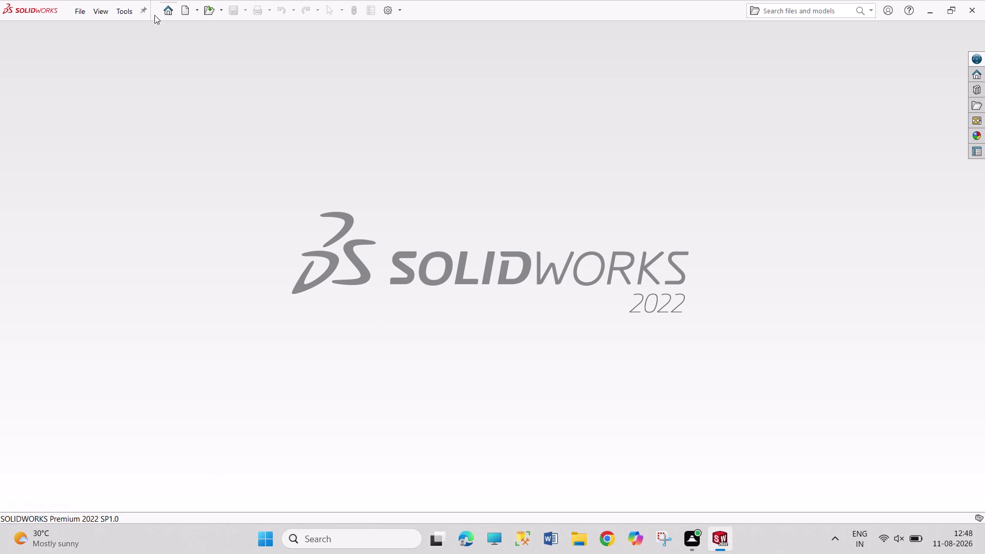
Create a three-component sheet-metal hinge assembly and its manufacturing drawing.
Create a new Part document and open a sketch on the Top Plane.
click(184, 13)
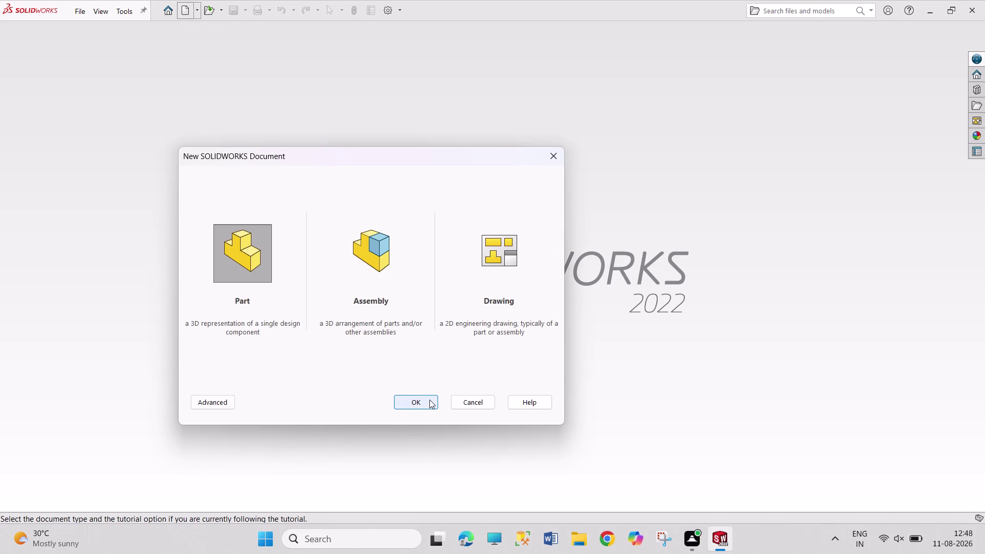
click(429, 400)
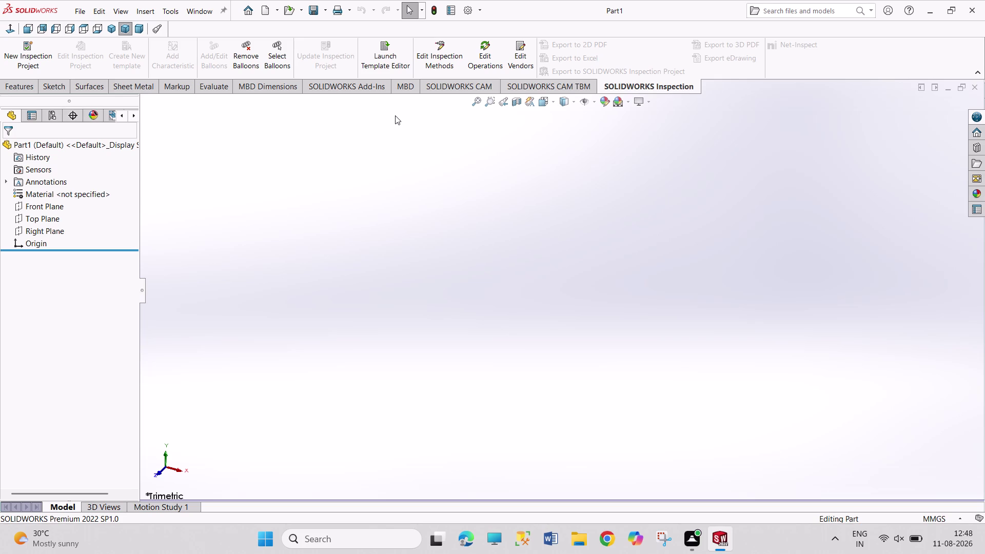
drag(395, 116, 535, 199)
drag(378, 160, 619, 292)
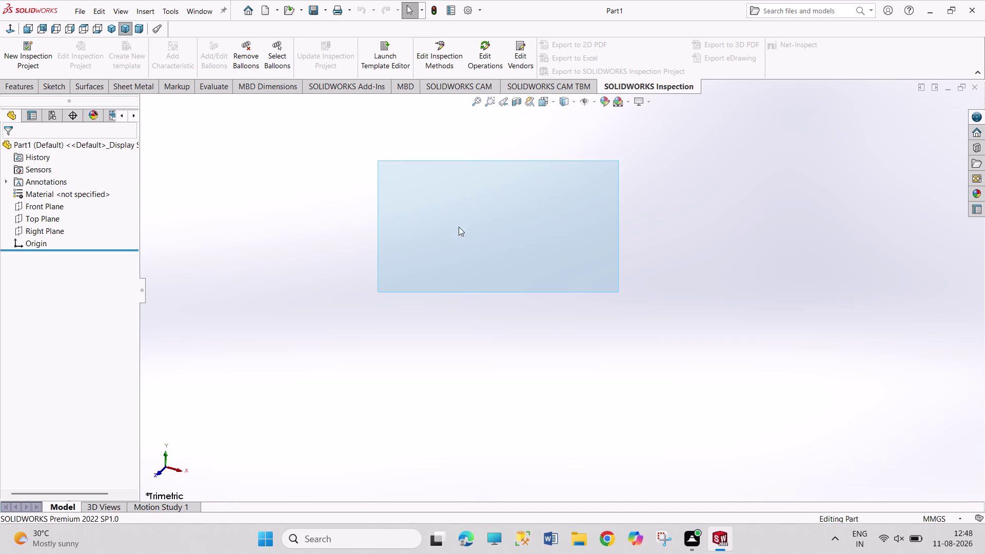
drag(354, 200, 648, 321)
drag(341, 233, 762, 389)
drag(354, 266, 773, 425)
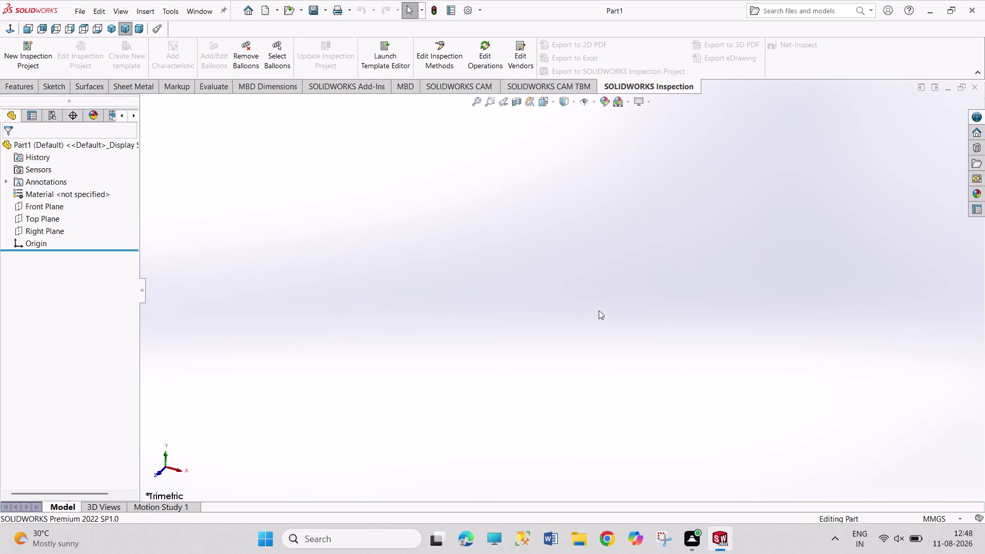
click(53, 217)
click(59, 205)
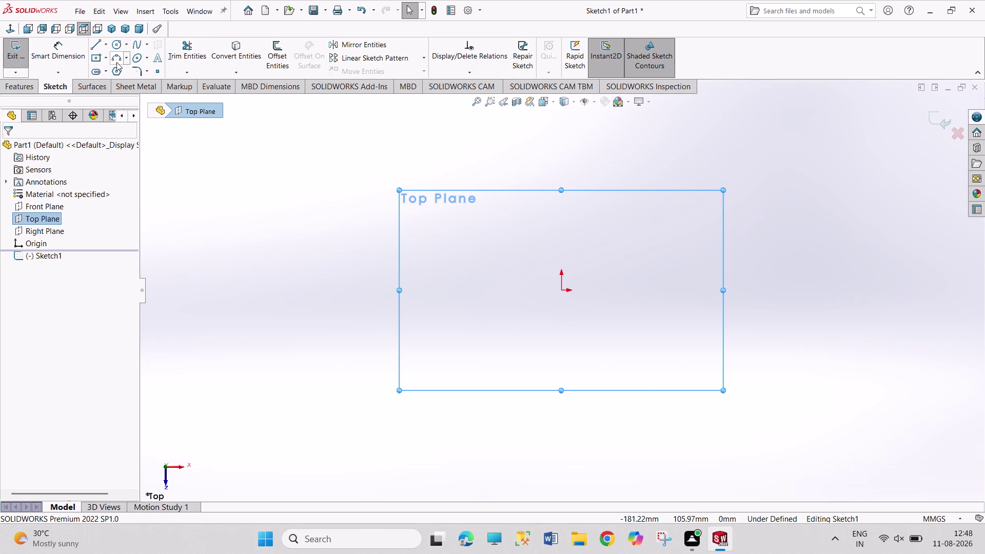
Draw a center rectangle from the origin and dimension its bottom edge to 125.
click(98, 60)
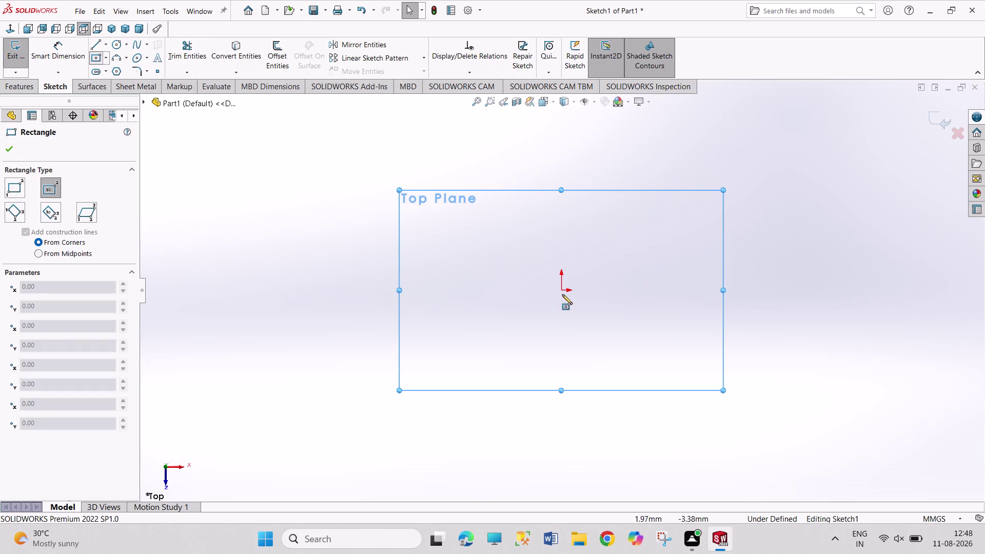
click(560, 290)
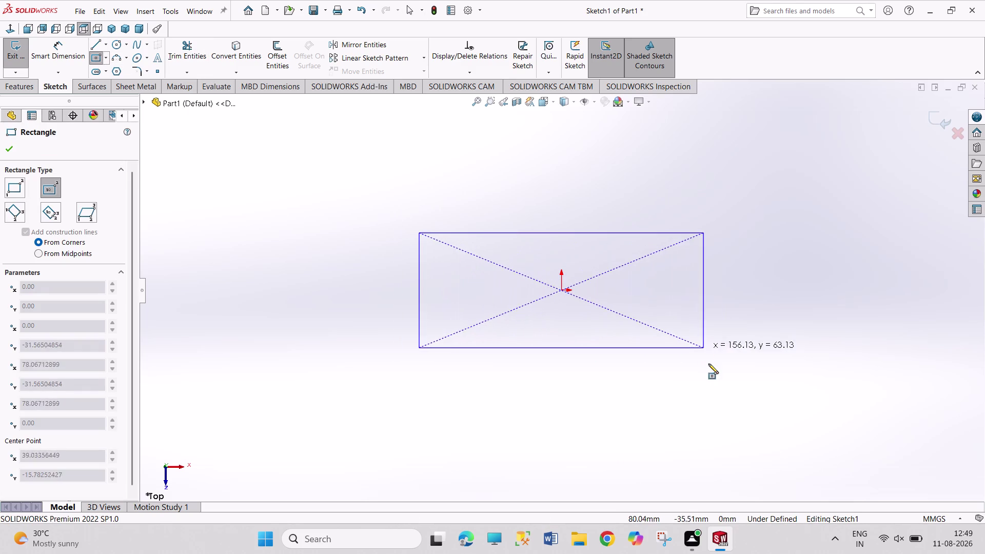
click(711, 389)
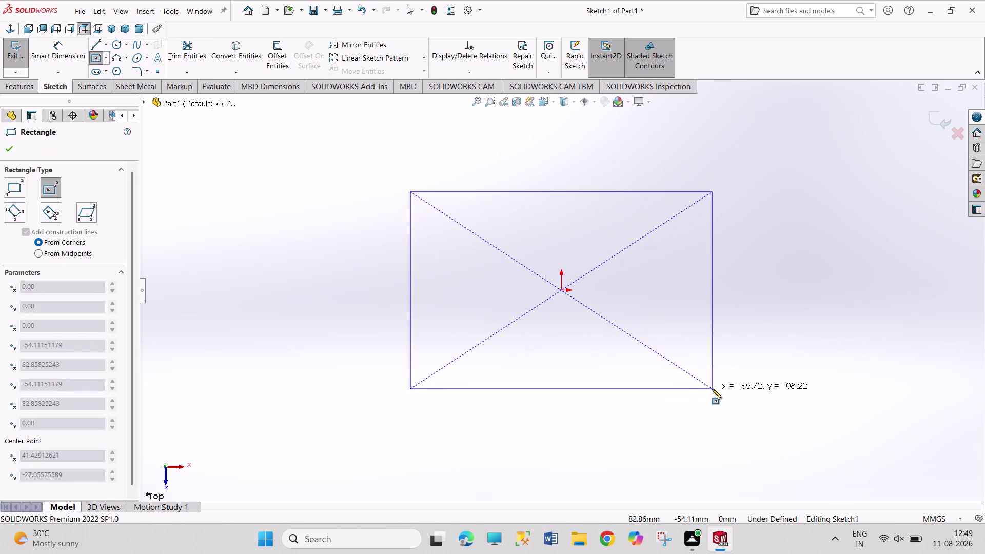
right_drag(816, 303, 770, 188)
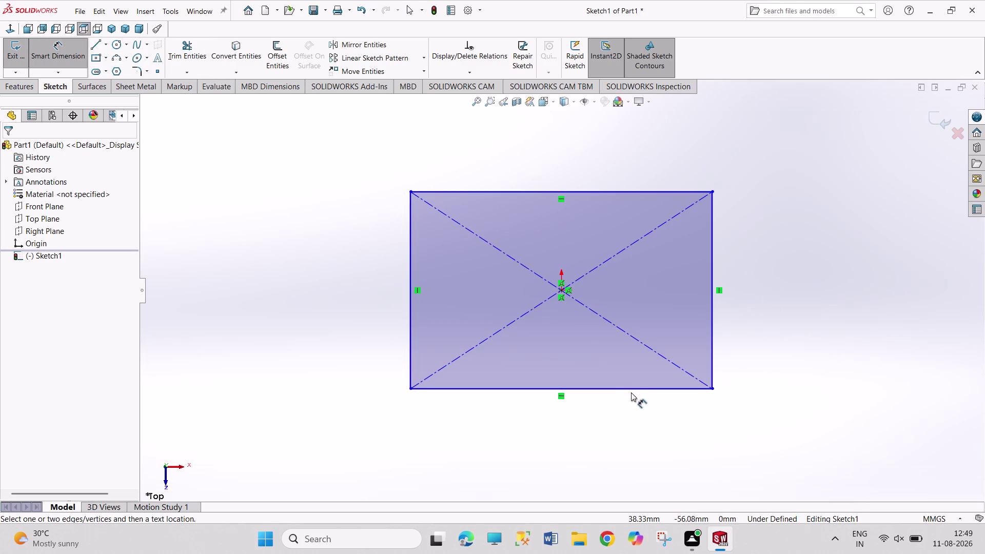
click(631, 388)
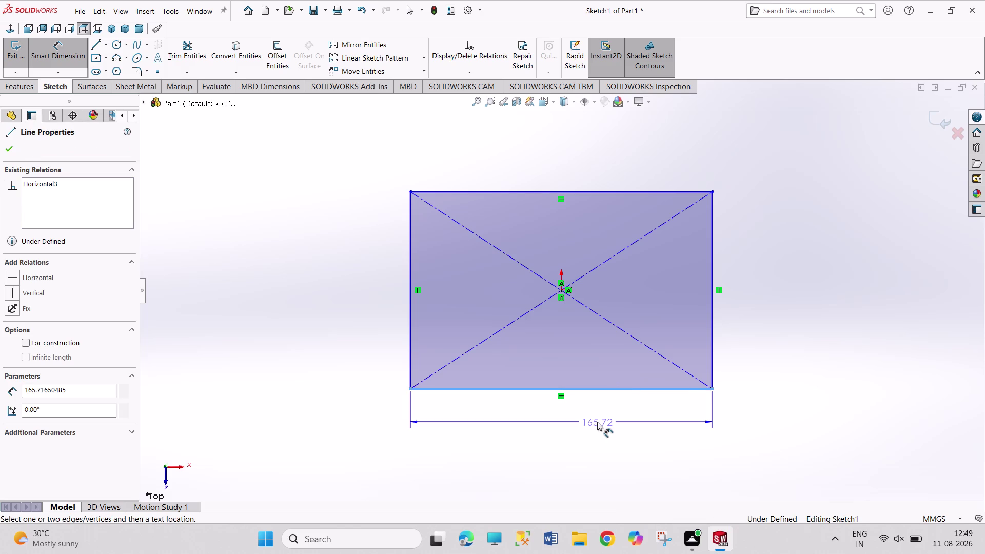
click(597, 422)
text(12)
key(5)
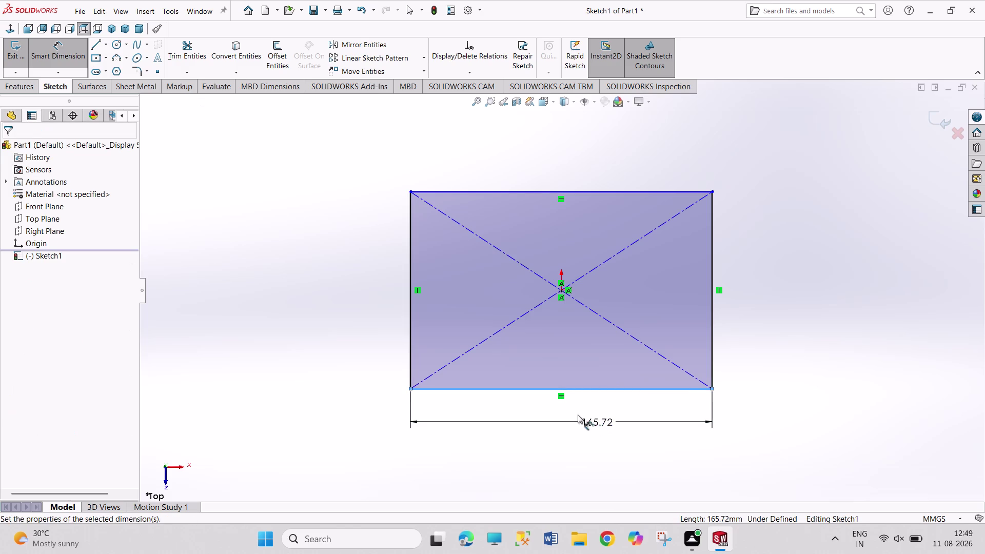
key(Return)
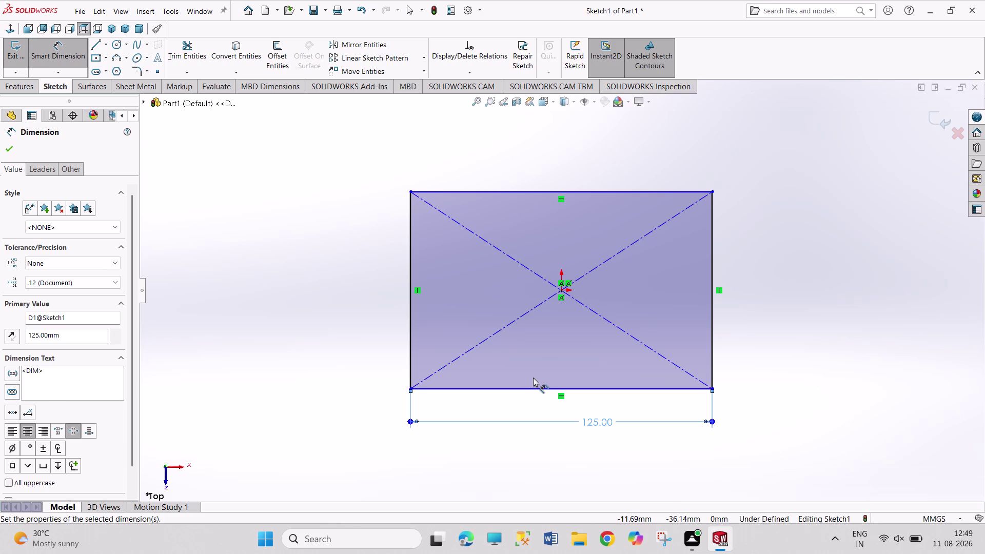
Dimension the rectangle's right edge, correcting the height from 62 to 52.
click(715, 327)
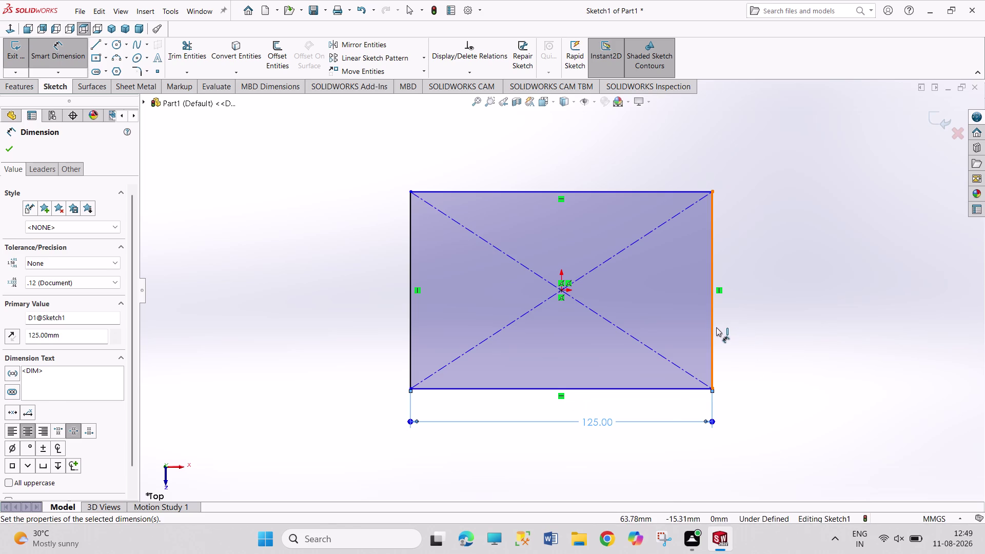
click(786, 324)
text(62)
key(Return)
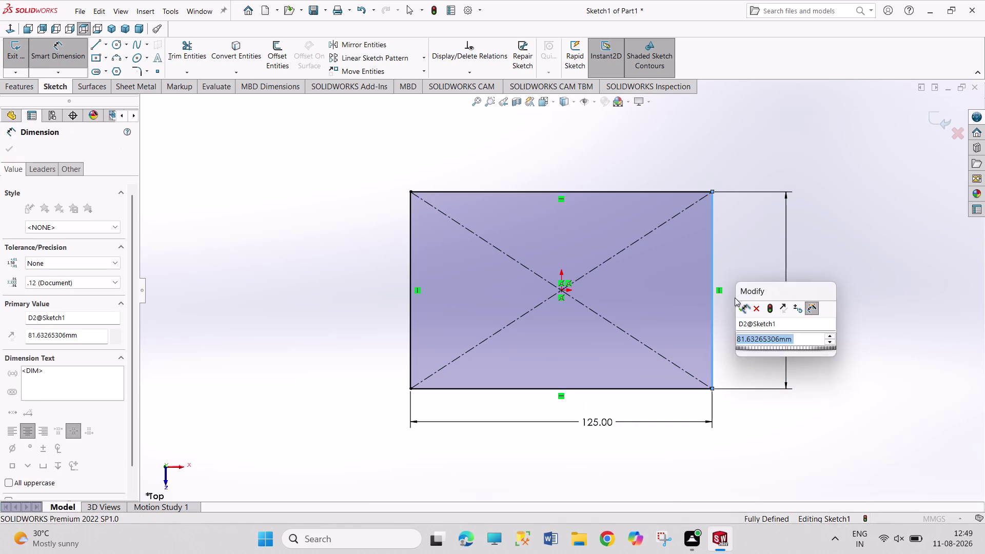
right_click(898, 250)
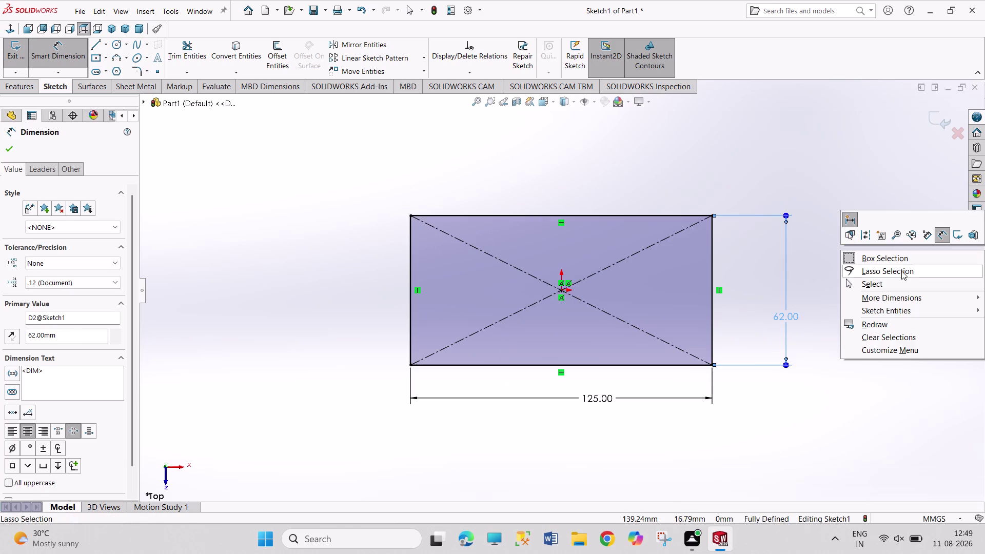
click(899, 284)
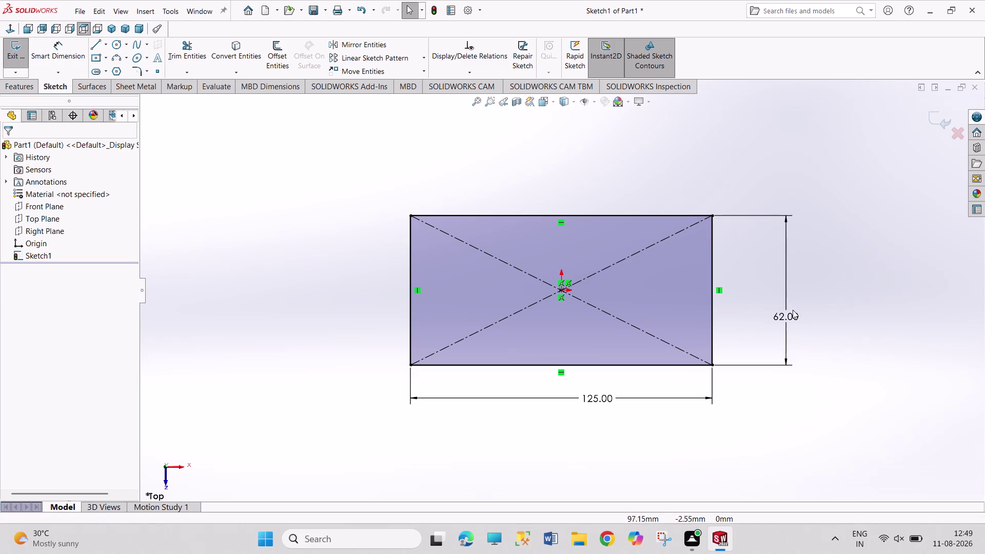
double_click(795, 316)
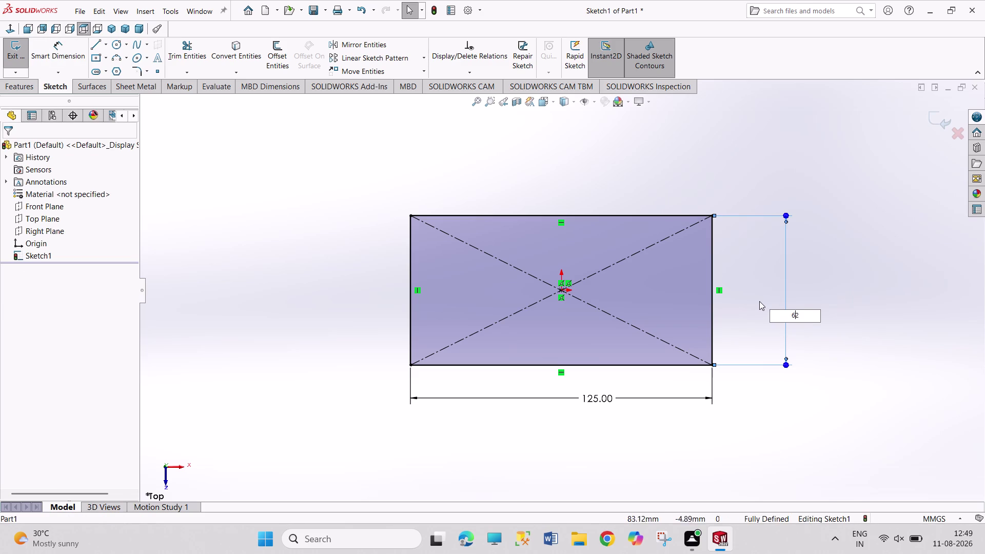
key(BackSpace)
key(5)
key(Return)
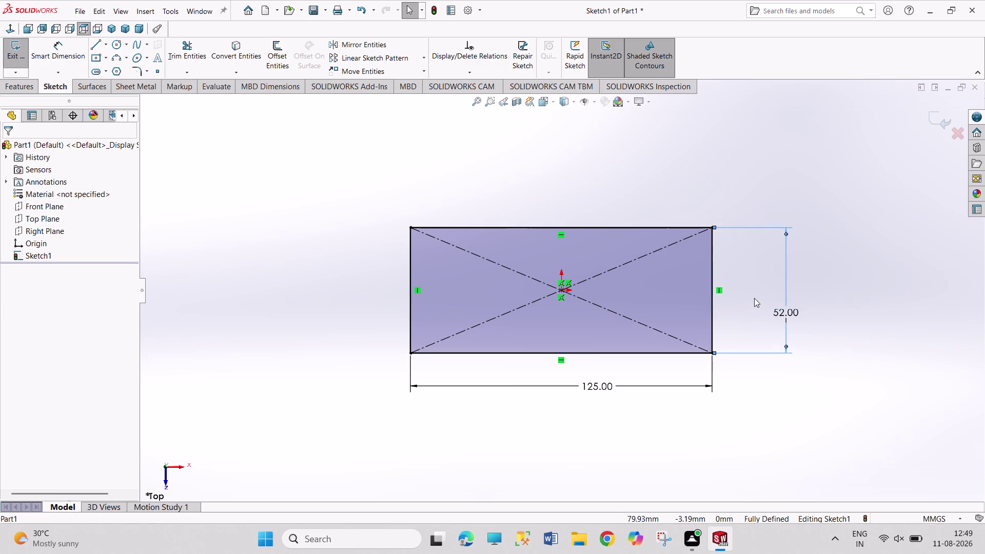
Exit the fully defined rectangle sketch.
right_click(852, 260)
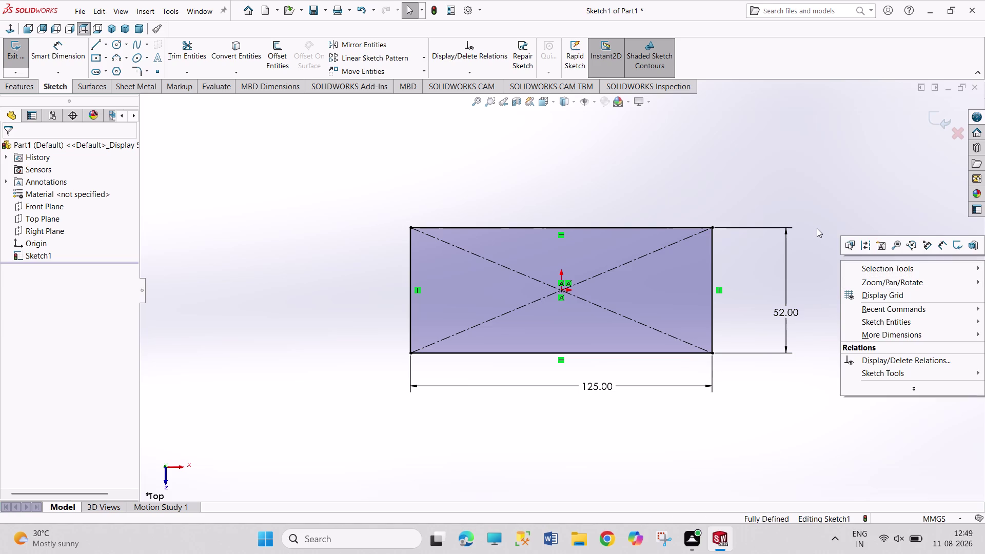
click(817, 228)
drag(816, 229, 868, 319)
drag(845, 247, 915, 322)
drag(866, 256, 931, 314)
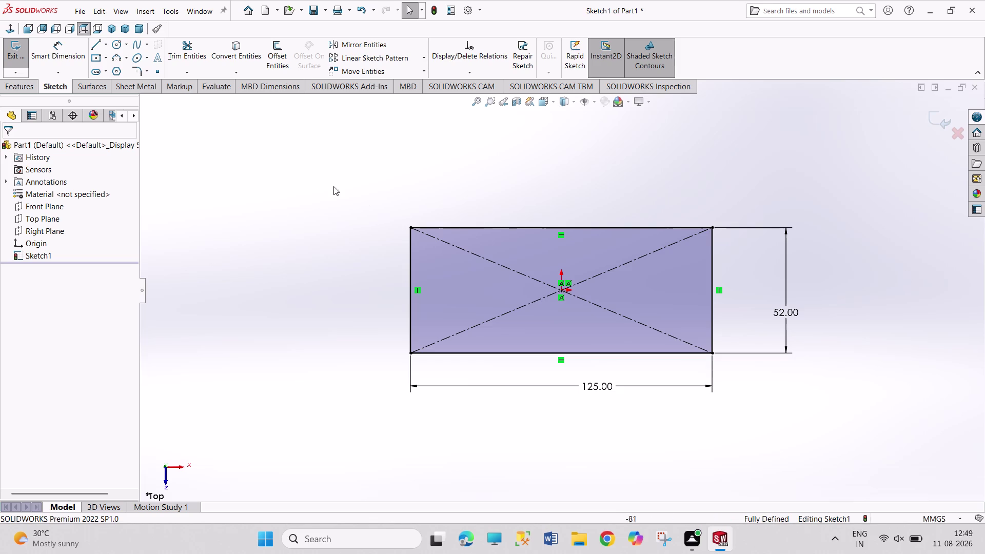
click(16, 51)
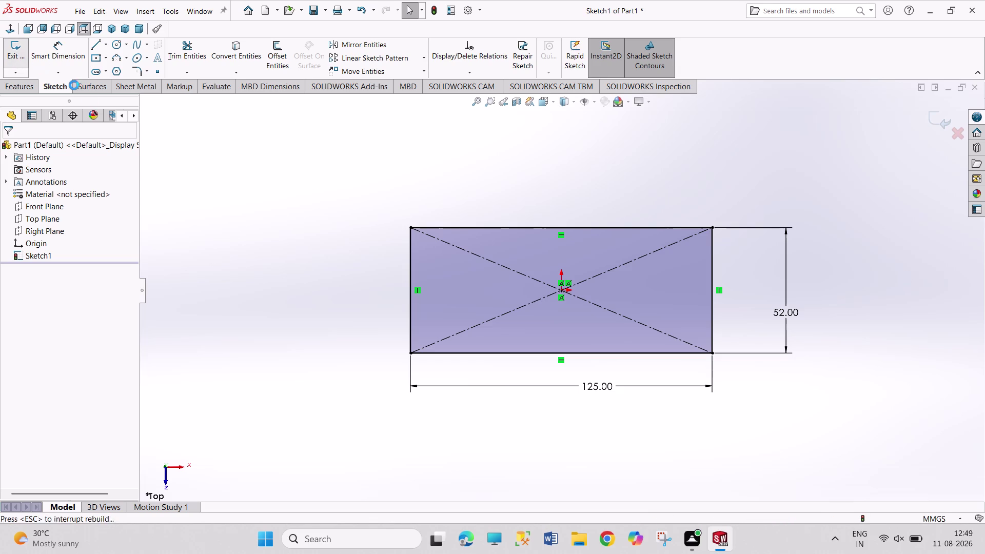
Cancel a surface extrude and make the rectangle a sheet-metal Base Flange instead.
click(100, 89)
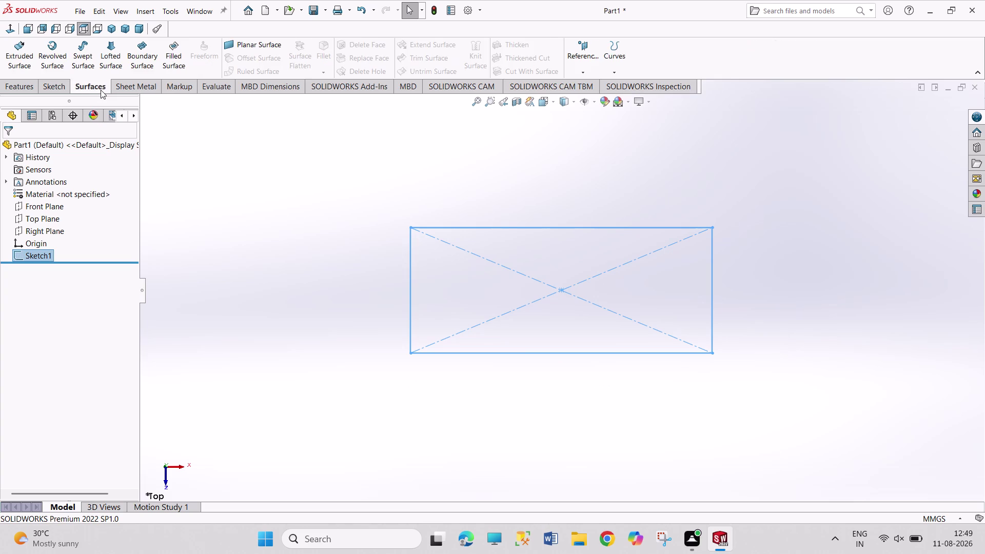
click(27, 63)
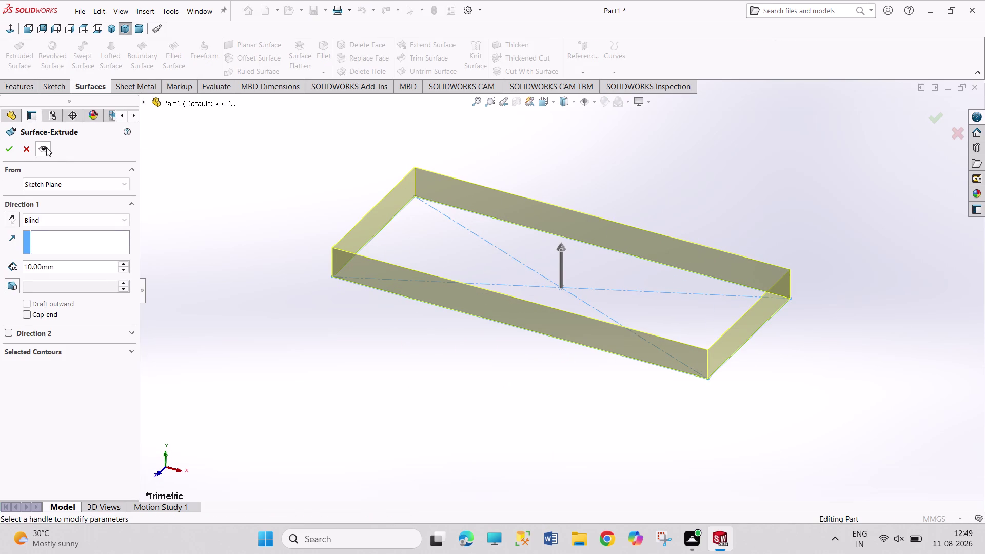
click(30, 147)
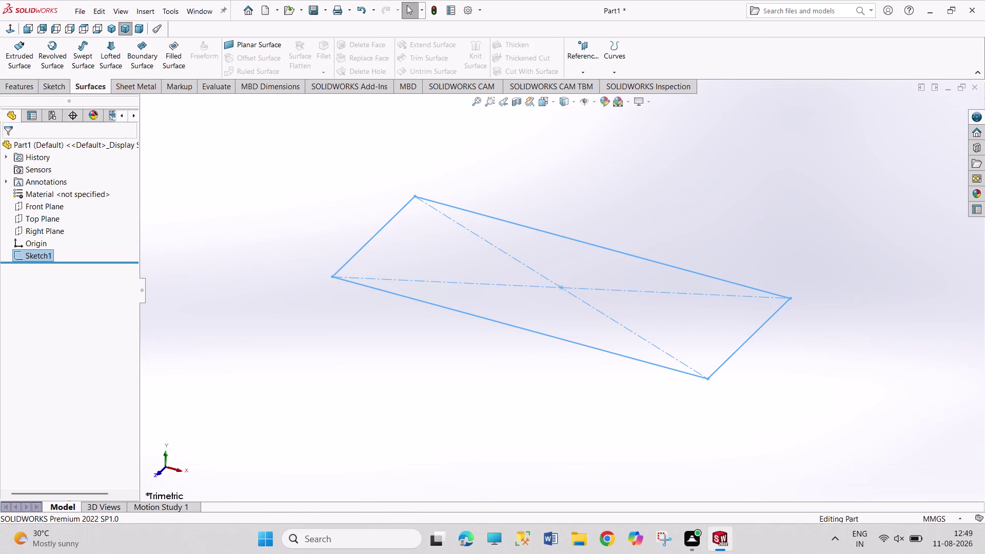
click(131, 96)
click(135, 90)
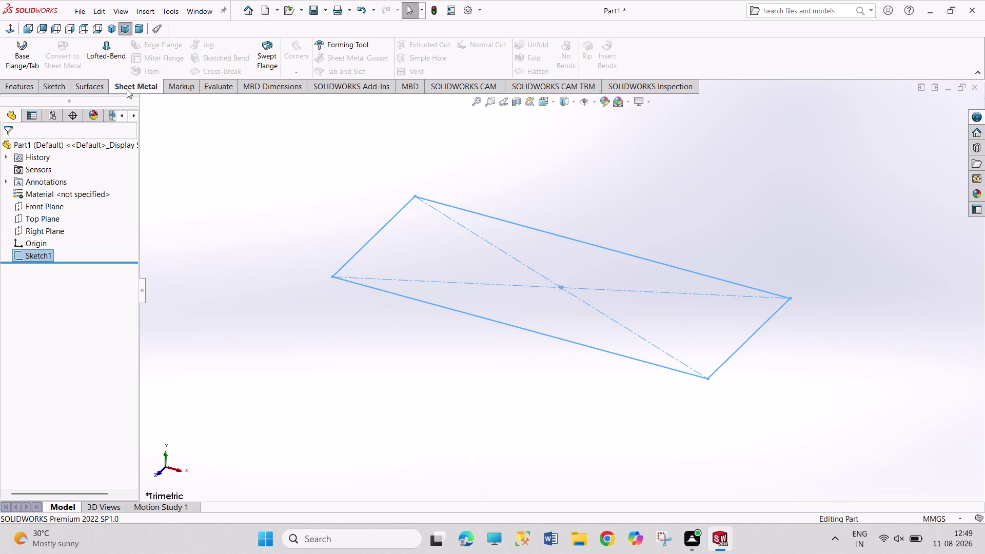
click(35, 62)
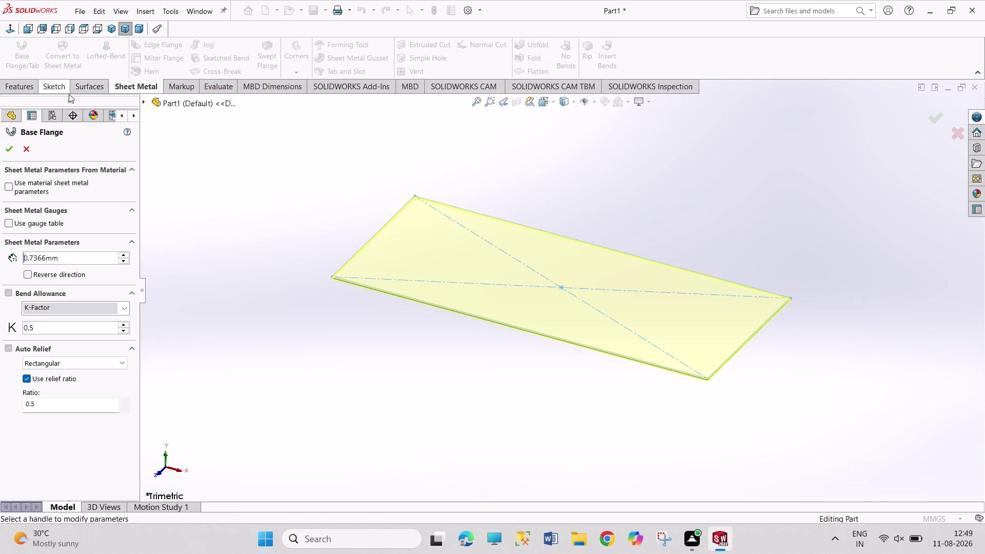
click(6, 144)
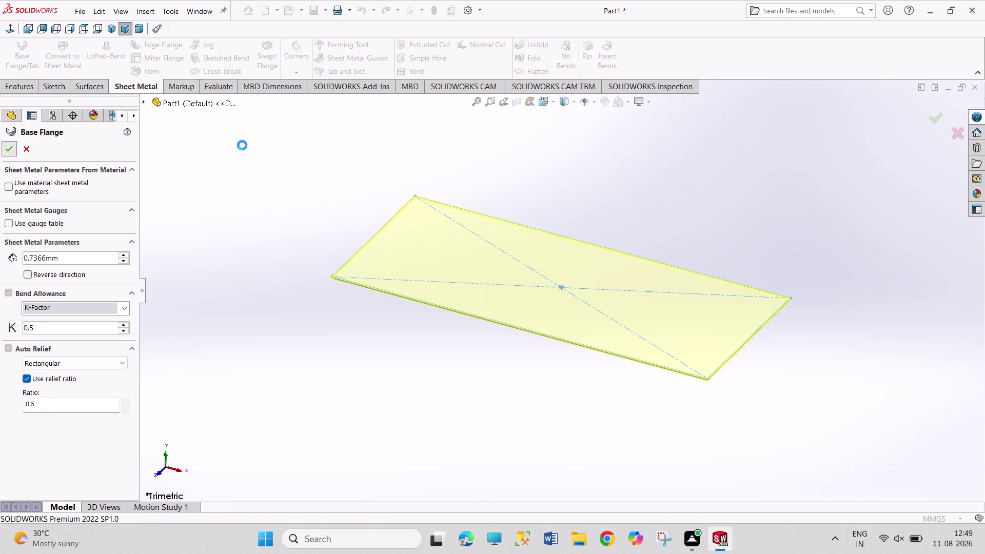
click(242, 145)
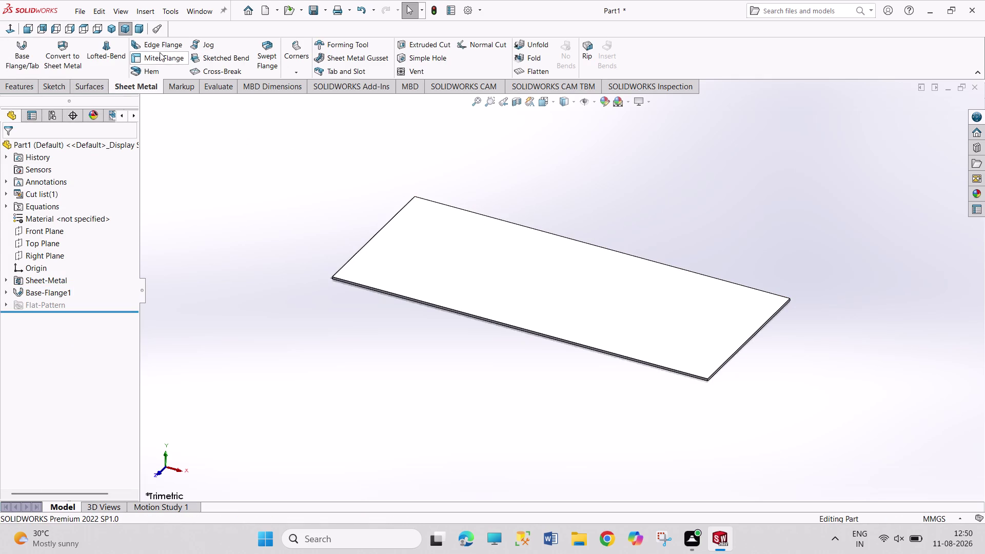
Switch to Isometric view and start a sketch on the flange's top face.
click(110, 30)
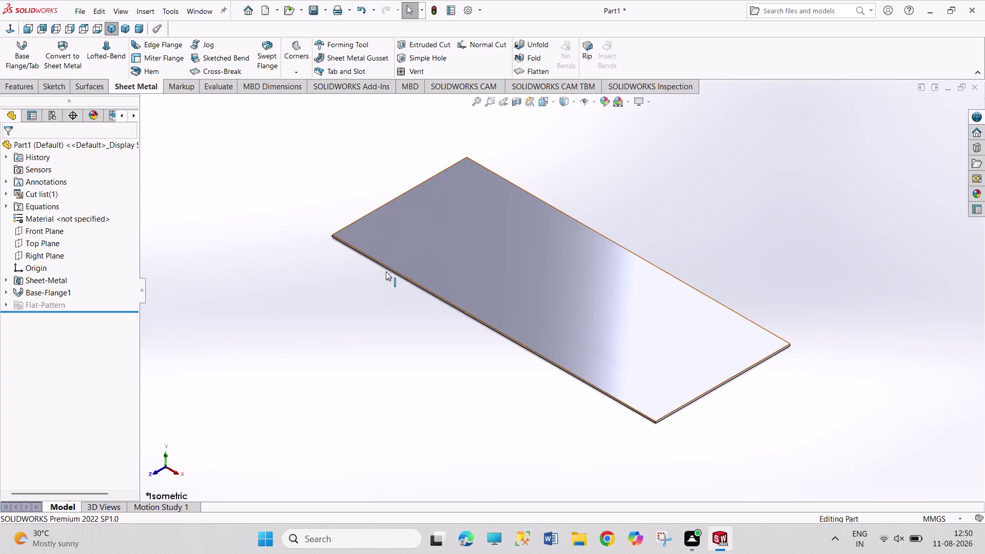
click(472, 233)
click(517, 204)
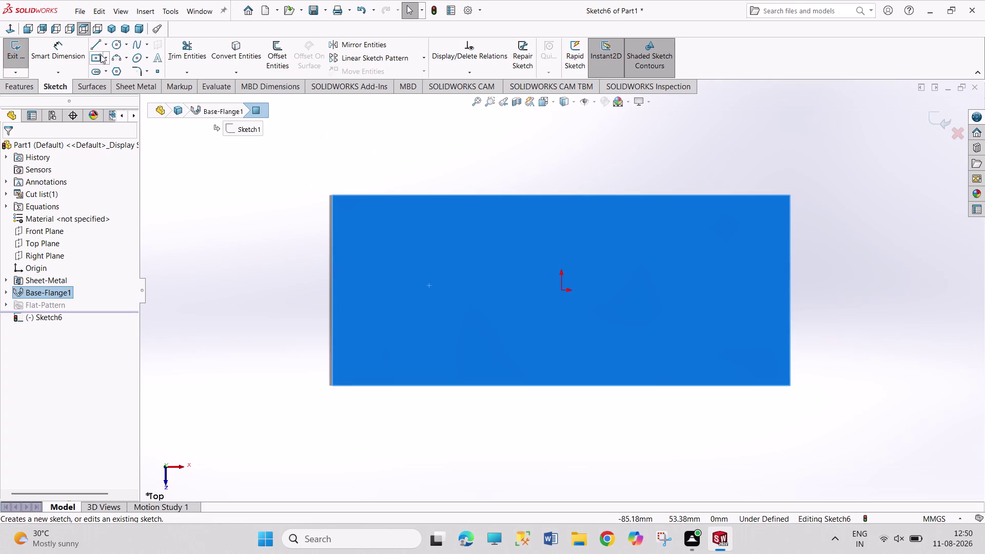
Draw two corner rectangles across the plate's top edge, one near each end.
click(94, 57)
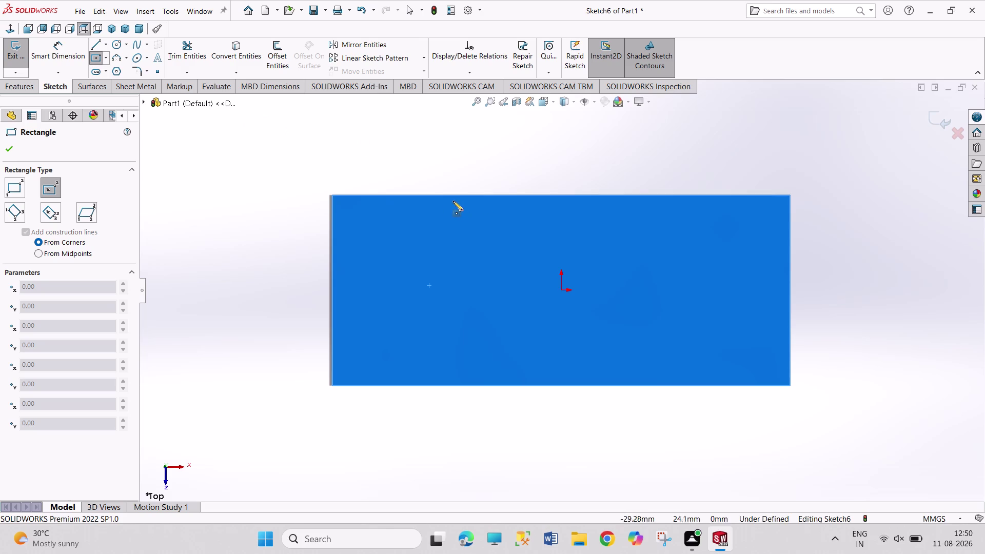
click(432, 194)
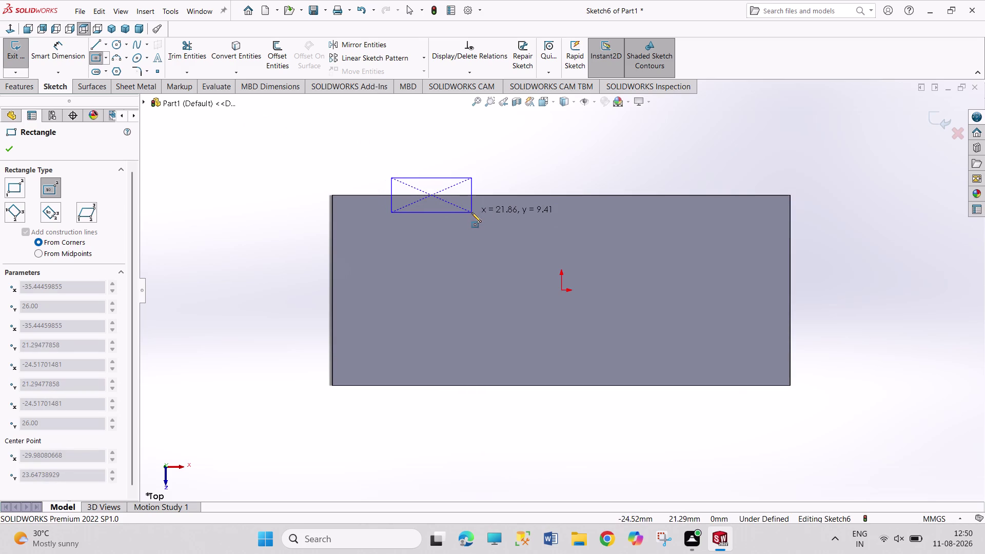
click(471, 212)
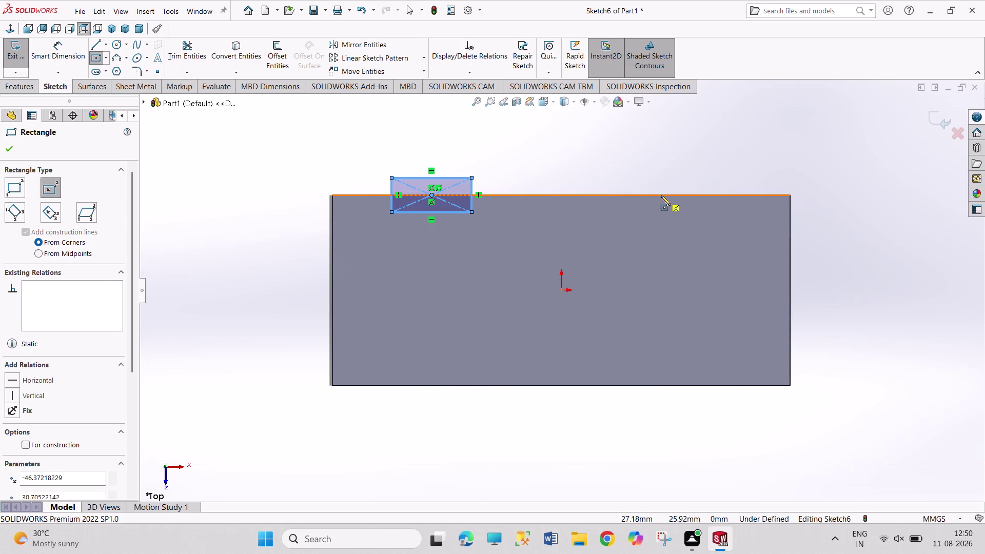
click(660, 194)
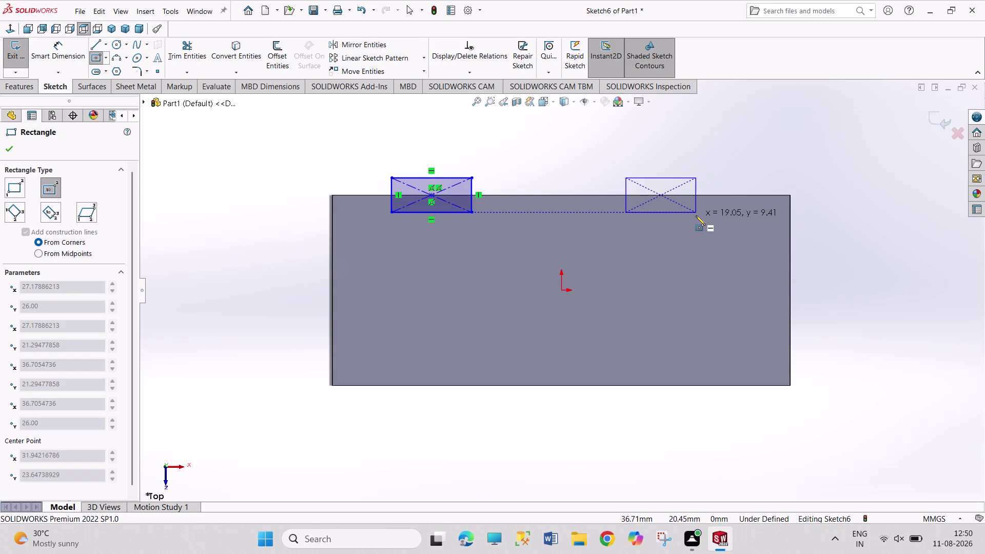
click(698, 215)
right_drag(506, 161, 498, 91)
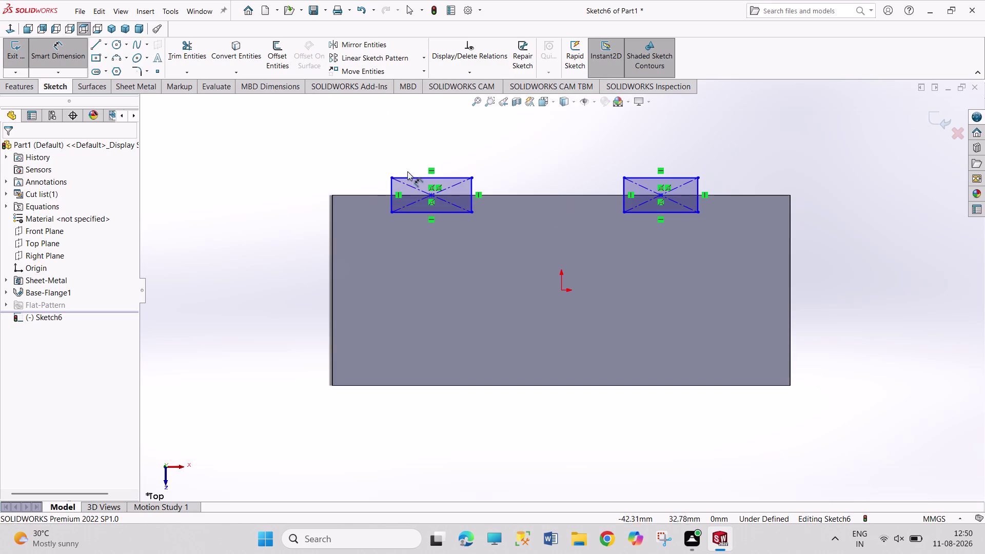
Dimension both rectangles to 25 mm wide.
click(417, 178)
click(426, 147)
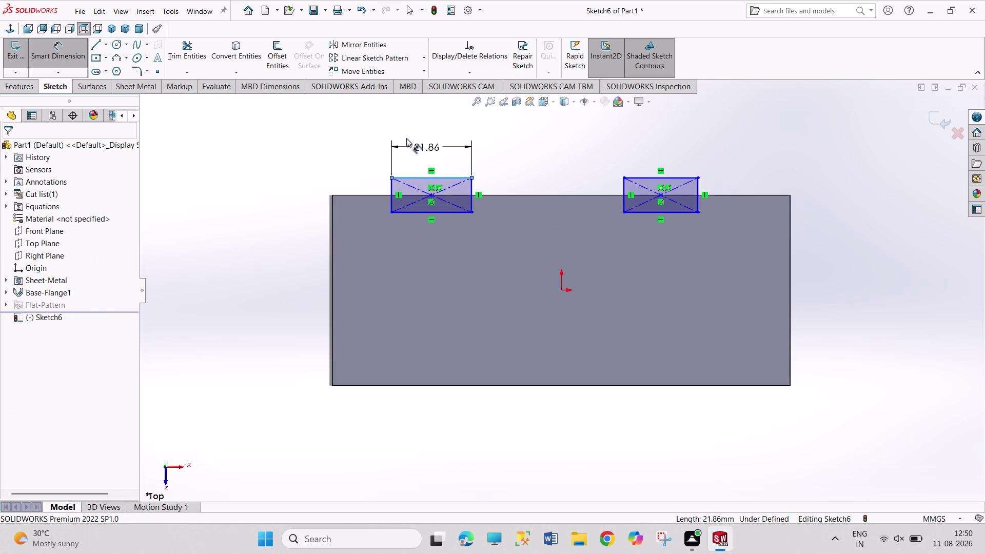
text(25)
key(Return)
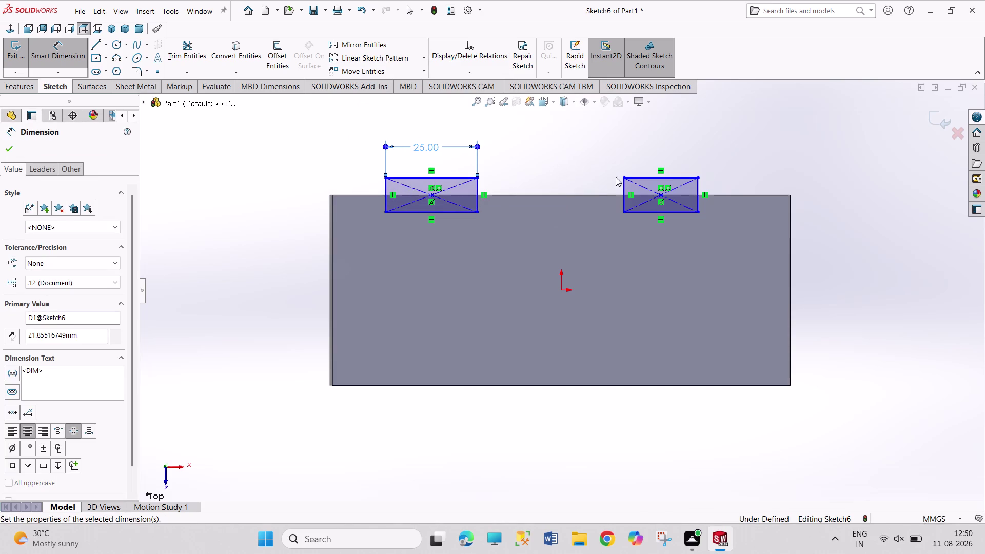
drag(652, 179, 653, 175)
click(652, 141)
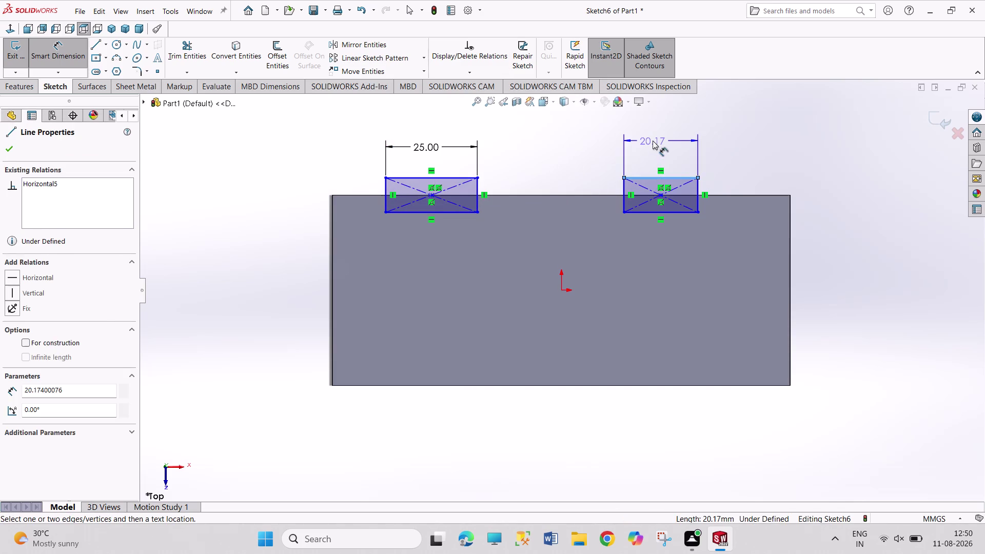
key(2)
key(5)
key(Return)
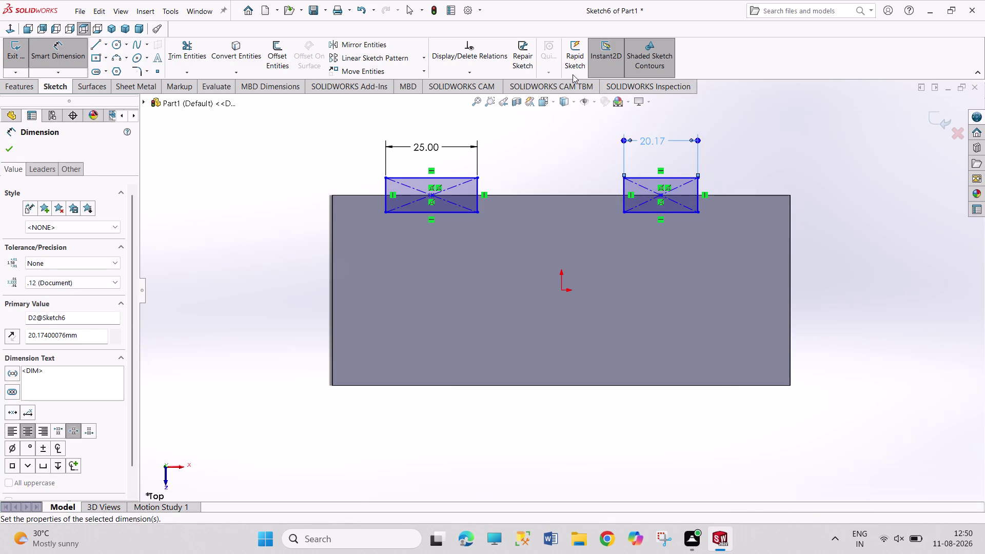
Offset the rectangles 25 mm from the plate's left and right edges.
click(333, 216)
click(386, 197)
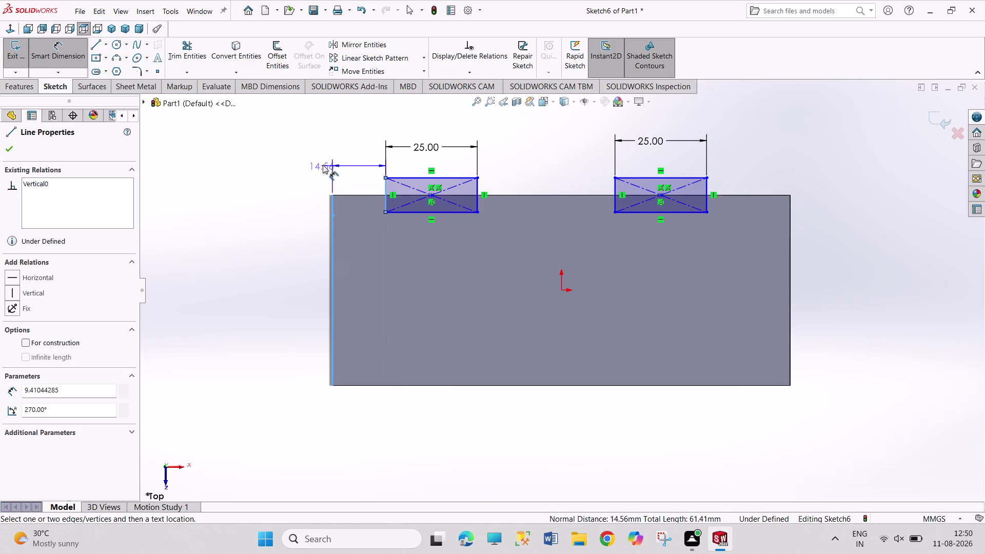
click(252, 164)
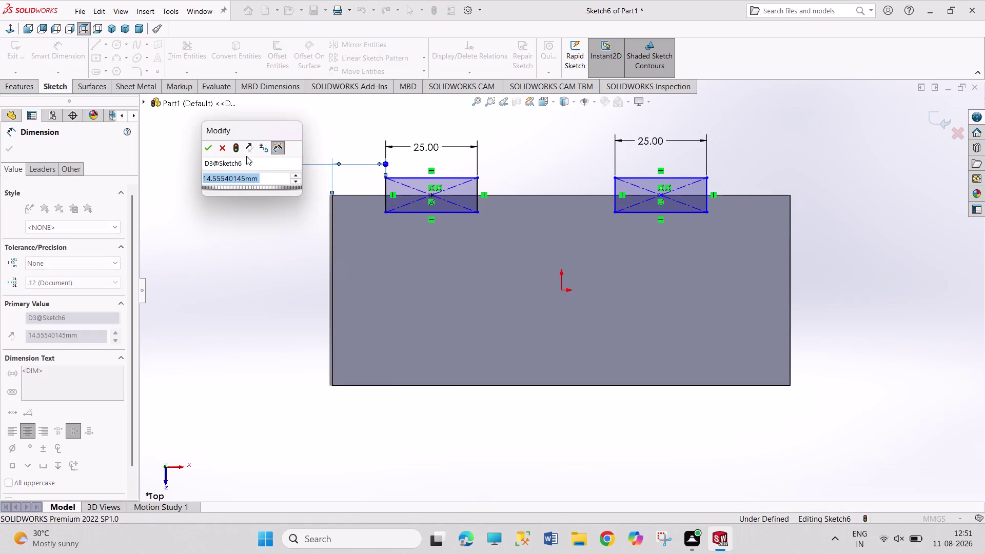
text(25)
key(Return)
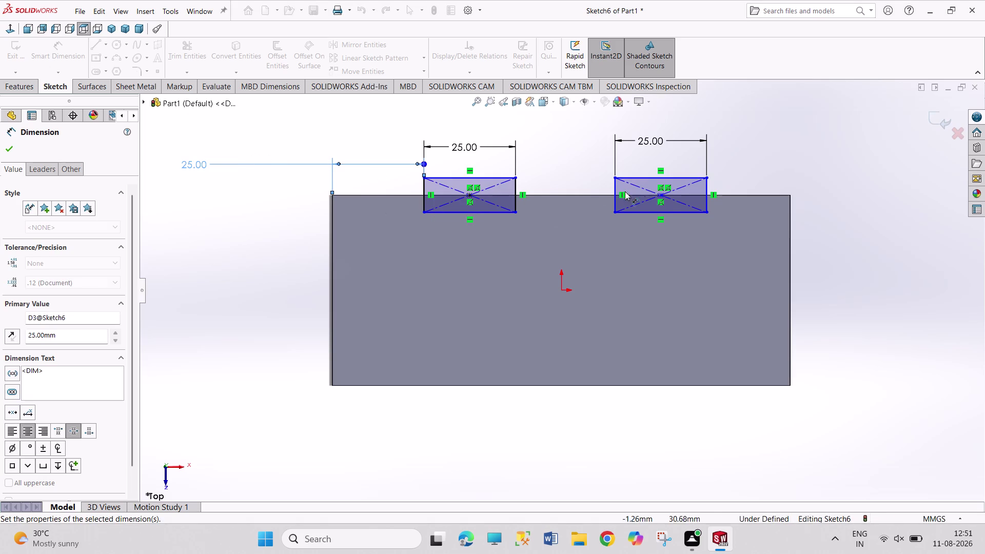
click(708, 200)
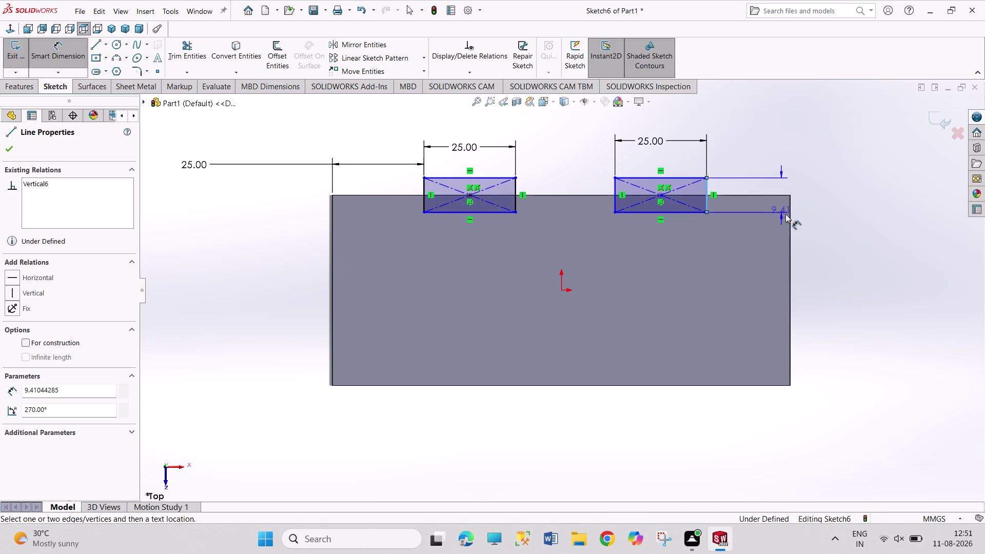
click(788, 216)
click(816, 175)
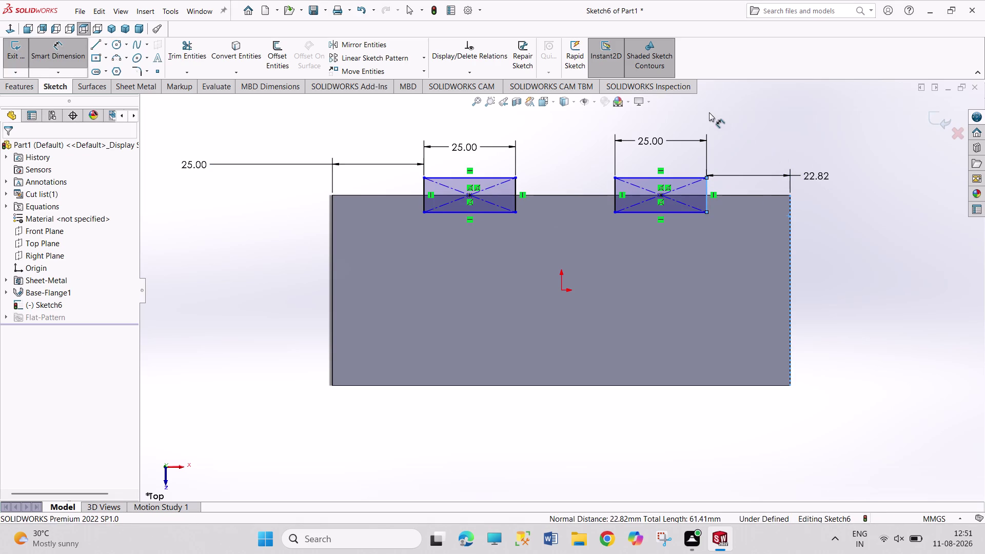
key(2)
key(5)
key(Return)
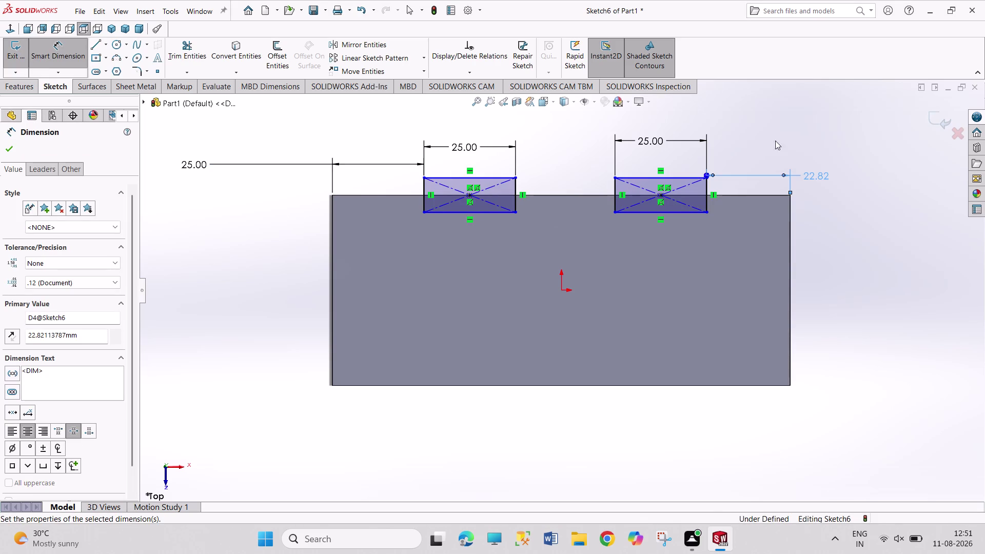
right_click(849, 149)
click(872, 181)
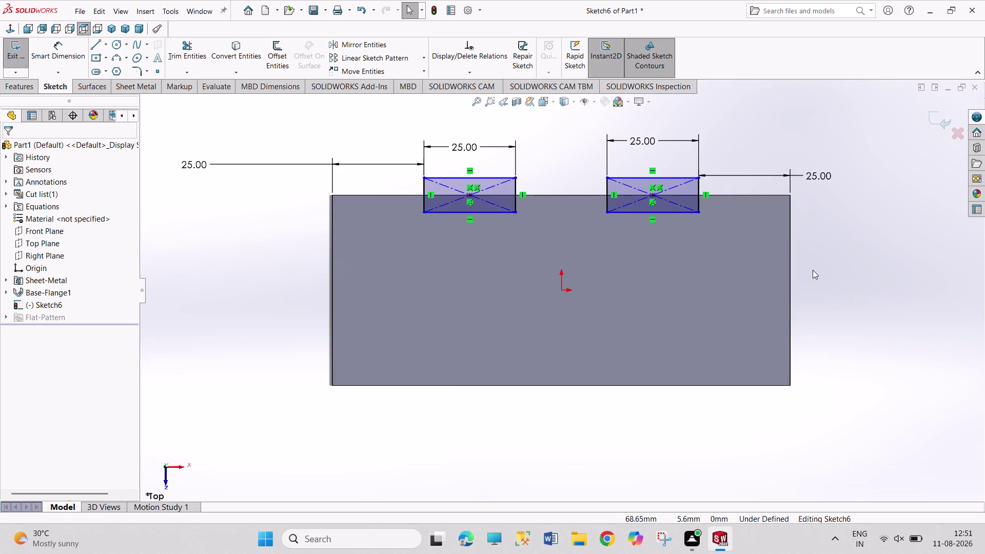
Place the right rectangle 45 mm above the plate's bottom edge.
right_drag(872, 283, 875, 281)
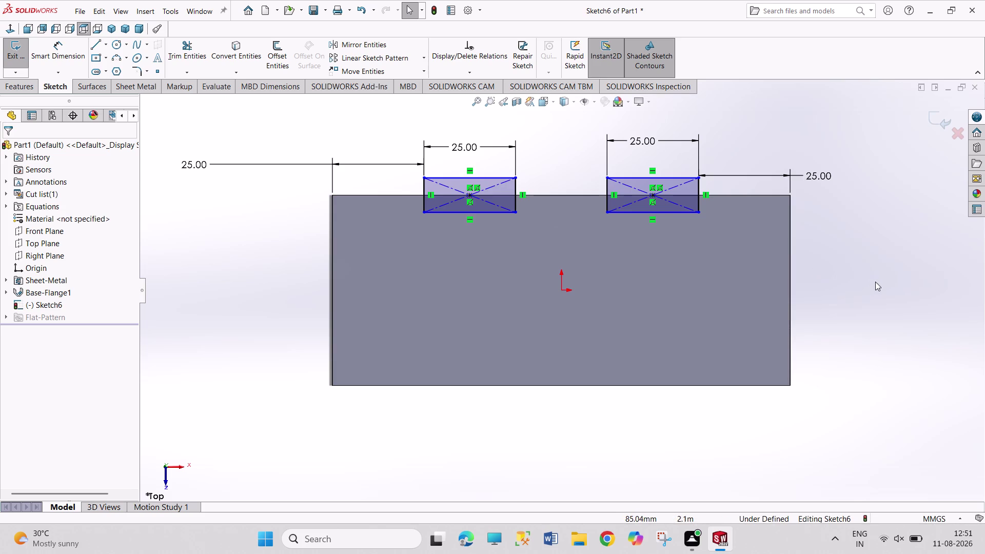
right_drag(875, 282, 857, 149)
click(701, 385)
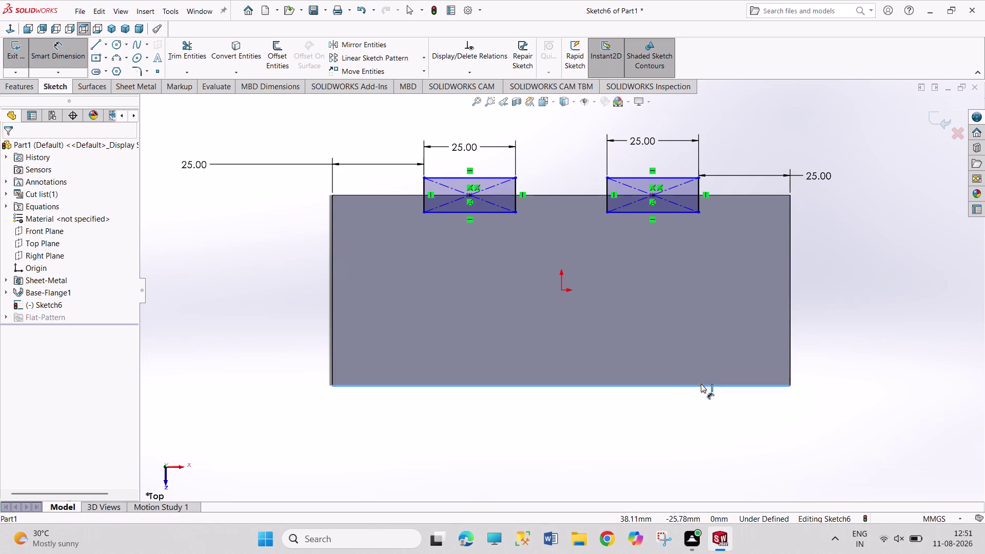
click(686, 211)
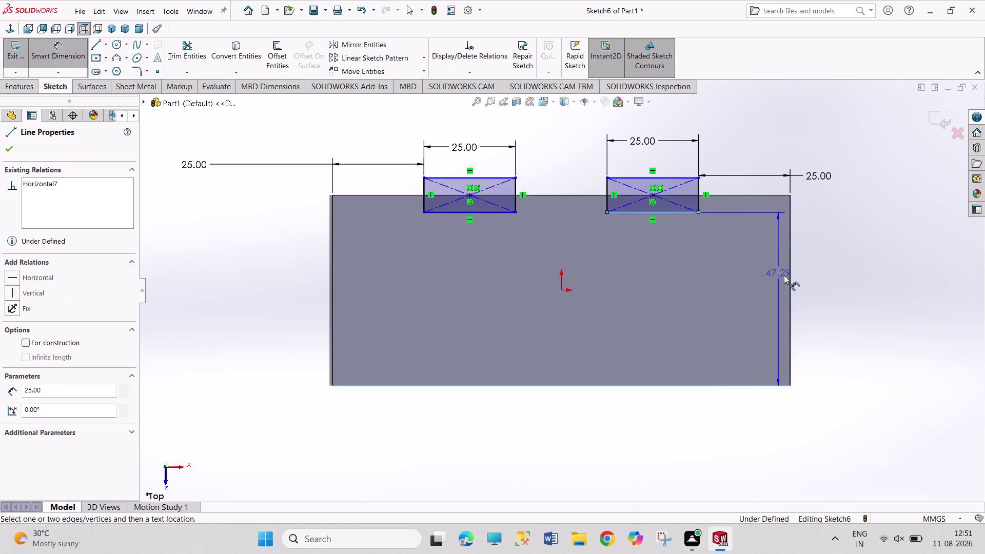
click(827, 293)
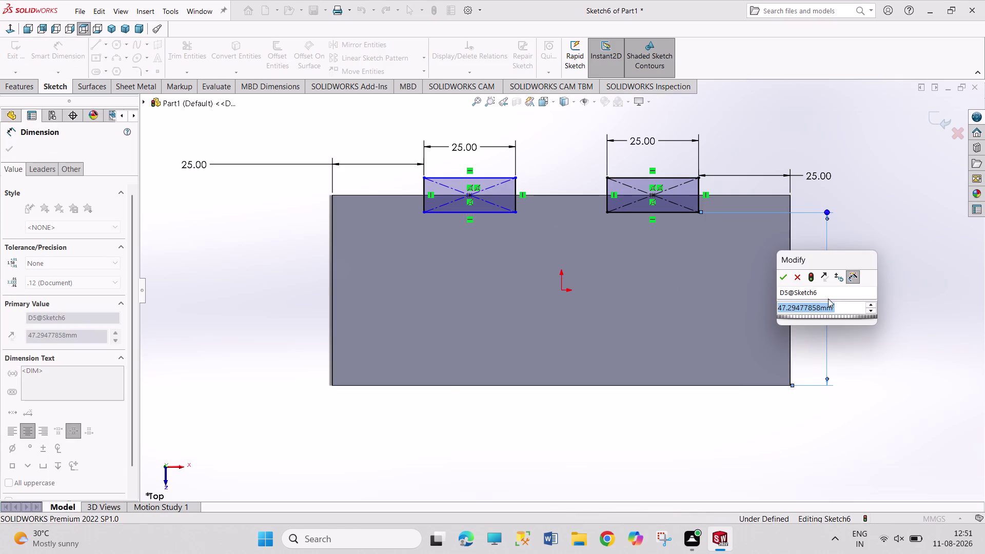
key(4)
key(5)
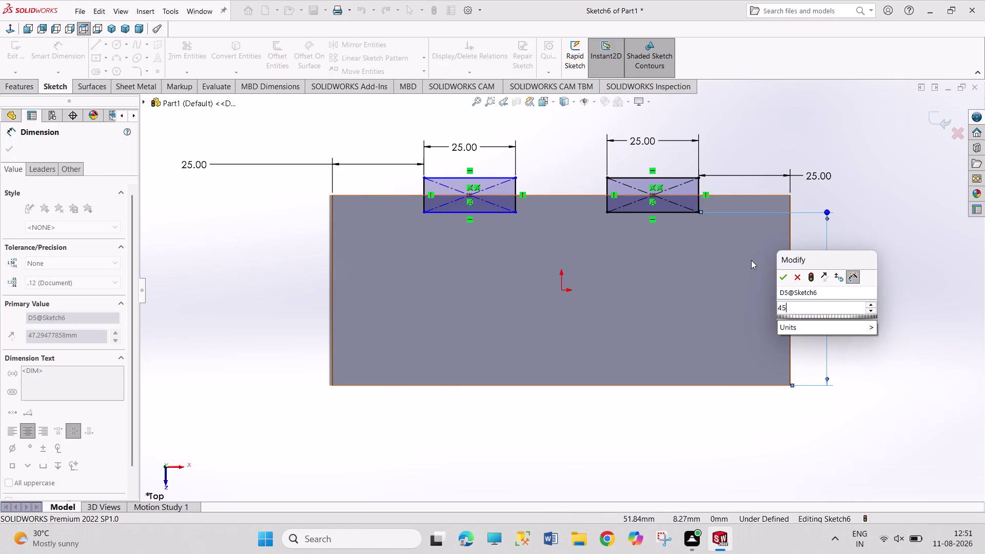
key(Return)
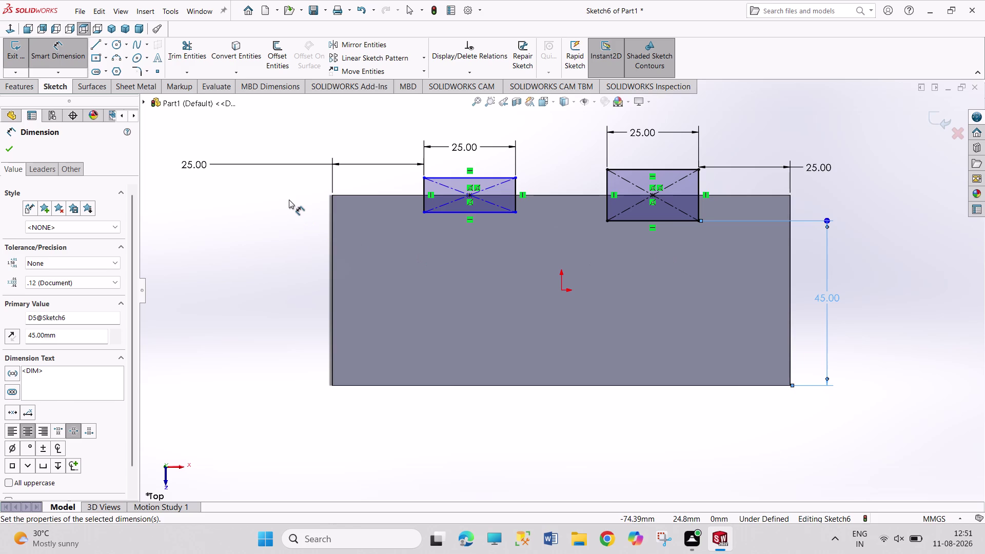
Place the left rectangle 45 mm above the bottom and convert the plate's top edge.
click(485, 212)
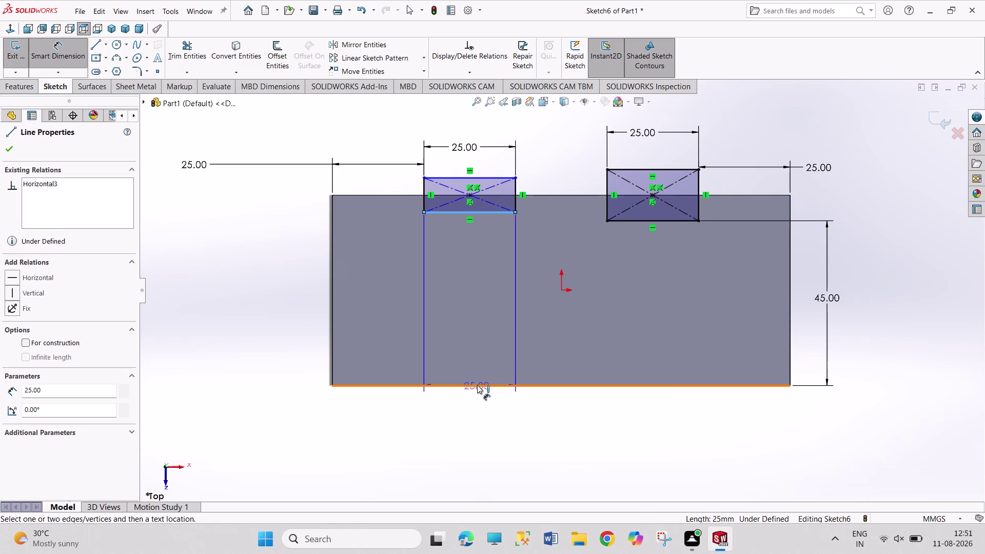
click(477, 385)
click(301, 292)
text(4)
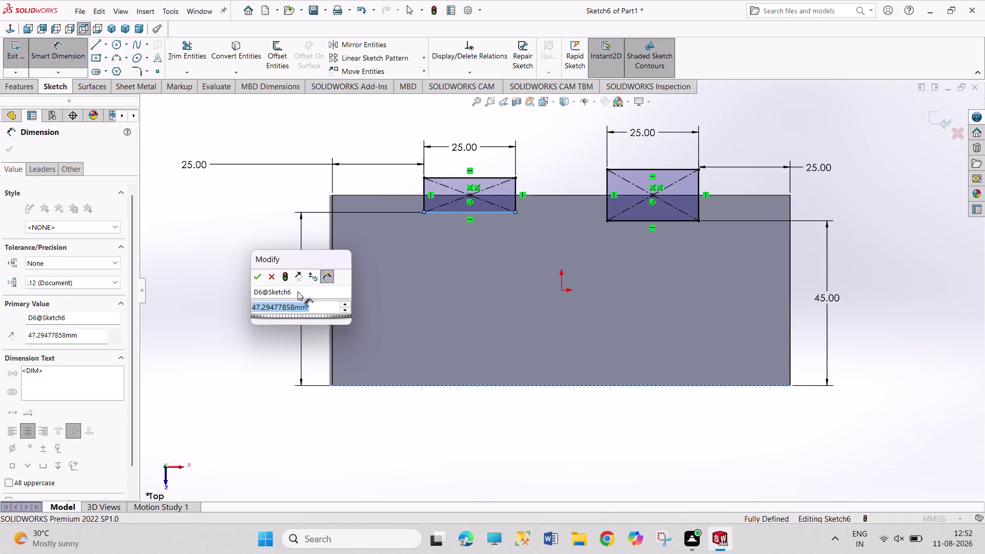
text(5)
key(Return)
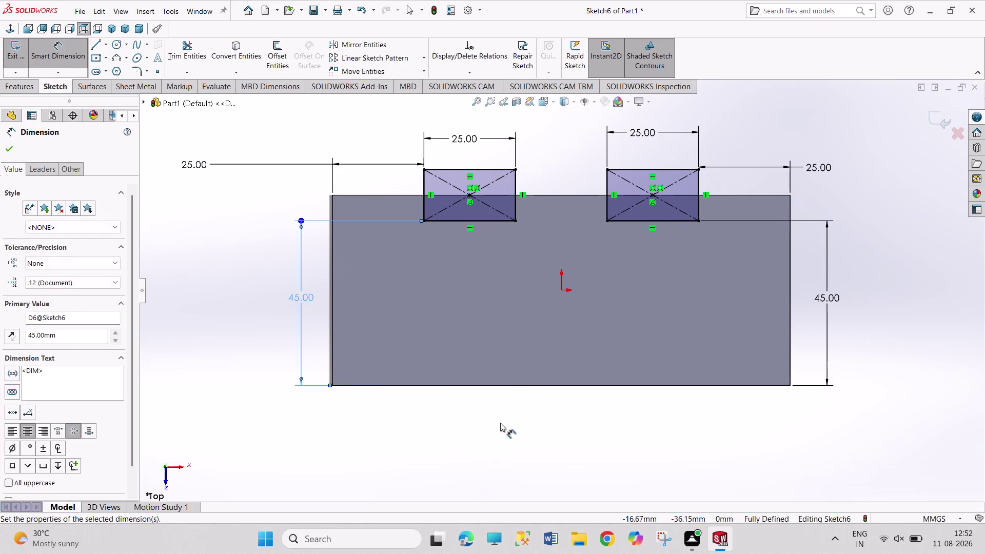
right_click(500, 423)
click(514, 453)
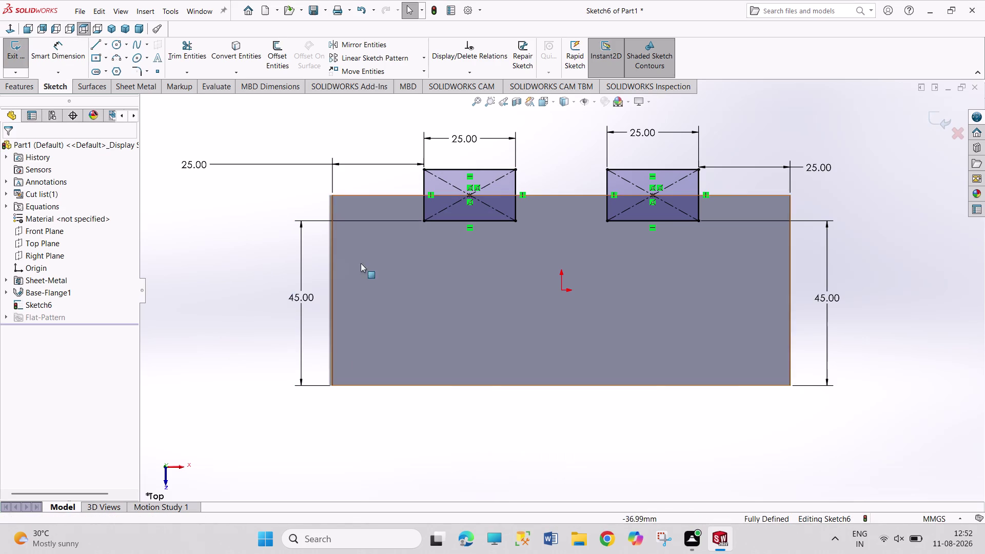
click(380, 195)
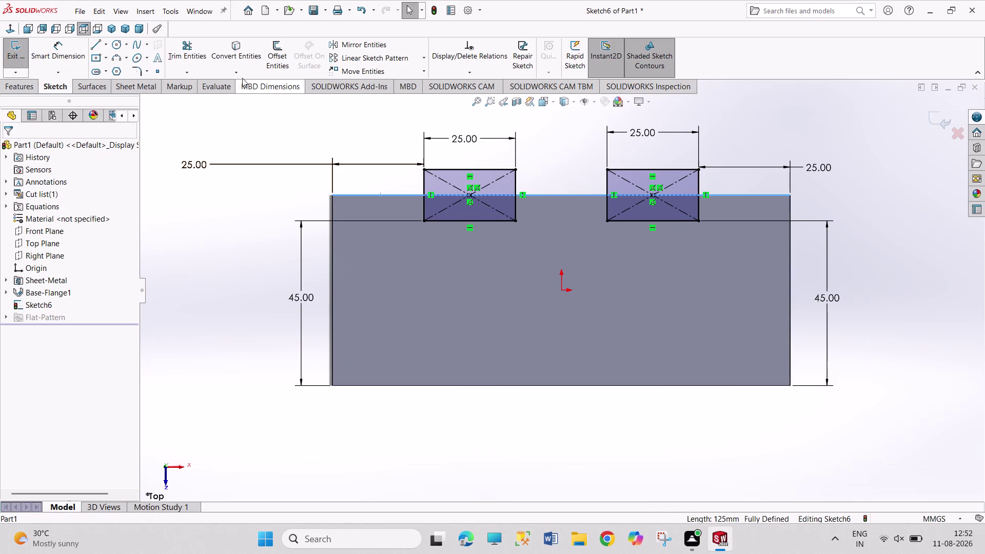
click(238, 45)
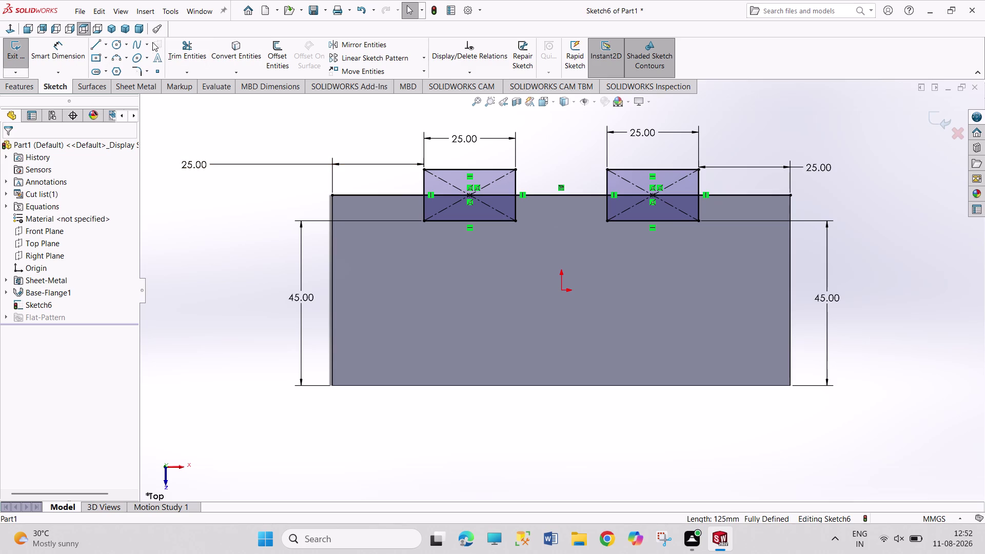
Trim both rectangles' lines above the plate's top edge, then close Trim.
click(185, 47)
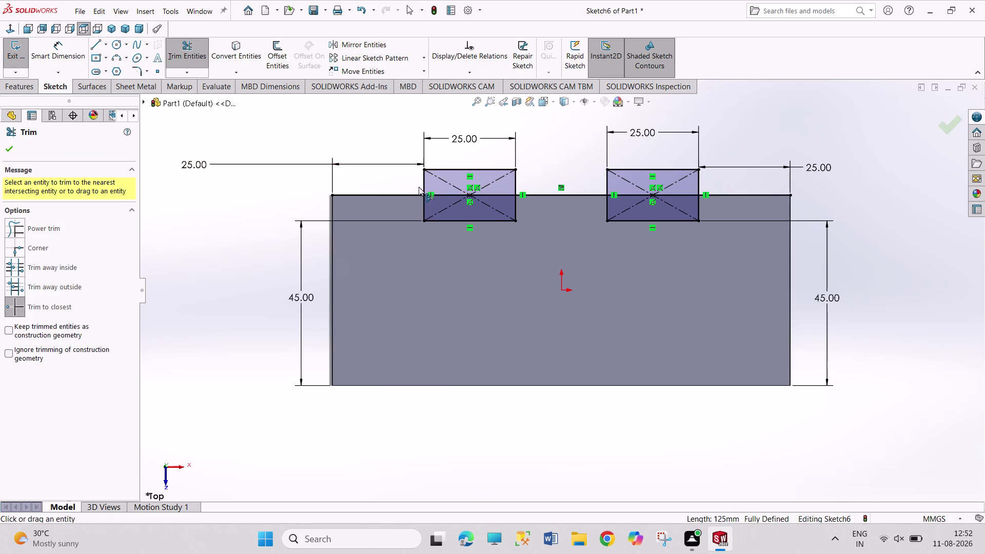
click(423, 186)
click(442, 169)
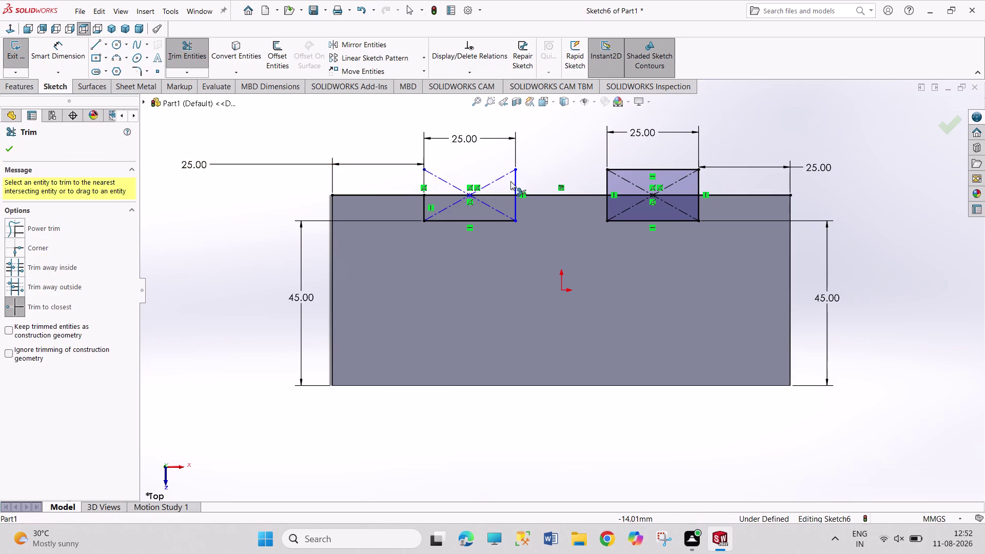
click(514, 185)
click(607, 183)
click(633, 169)
click(698, 181)
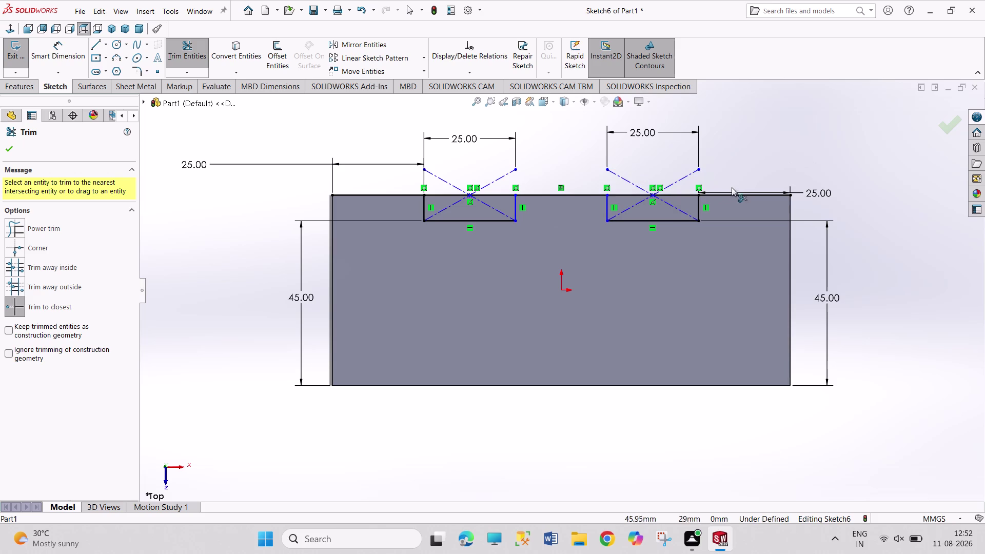
click(737, 195)
click(574, 196)
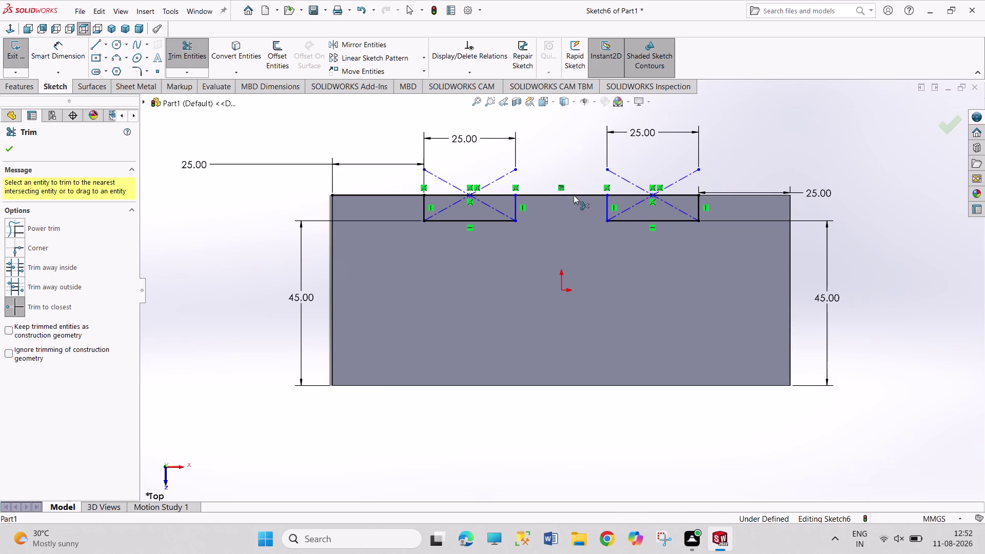
click(360, 194)
right_click(365, 140)
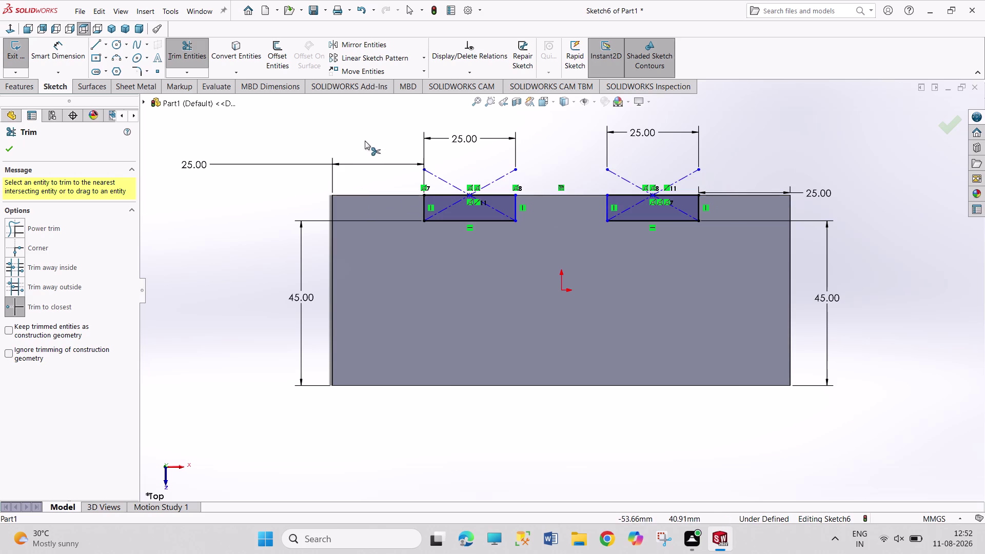
click(378, 178)
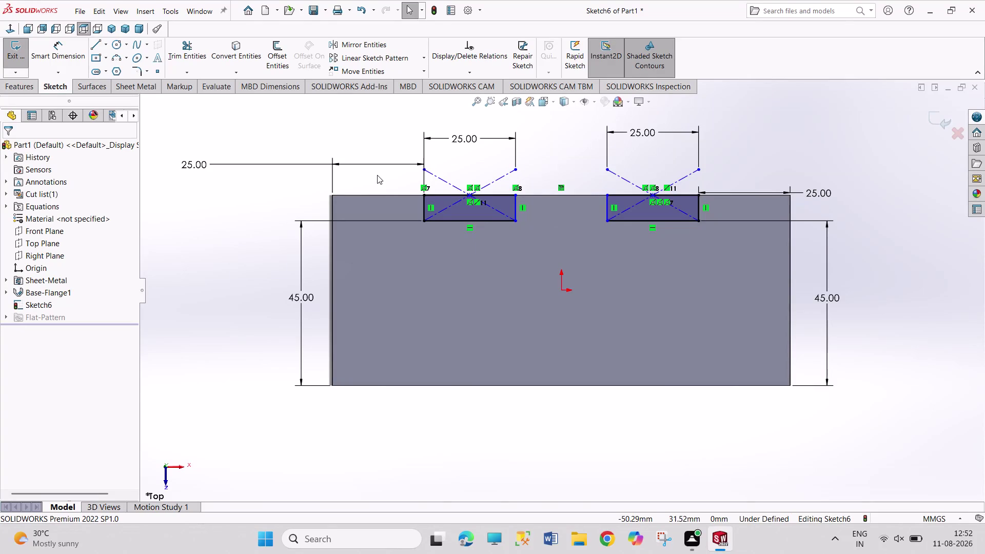
Switch back to Select and undo the trims, restoring the right rectangle's top line.
right_drag(236, 275, 246, 251)
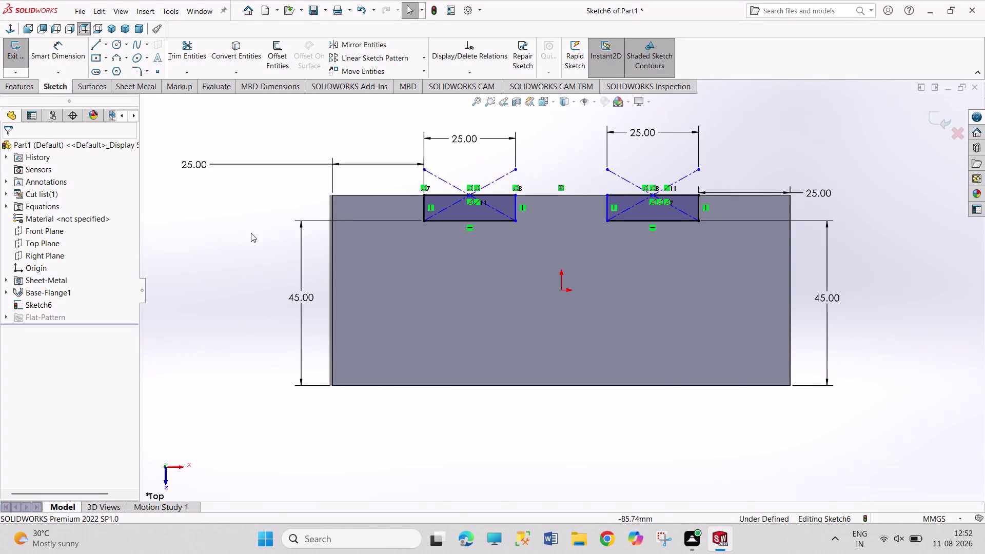
right_drag(246, 252, 256, 179)
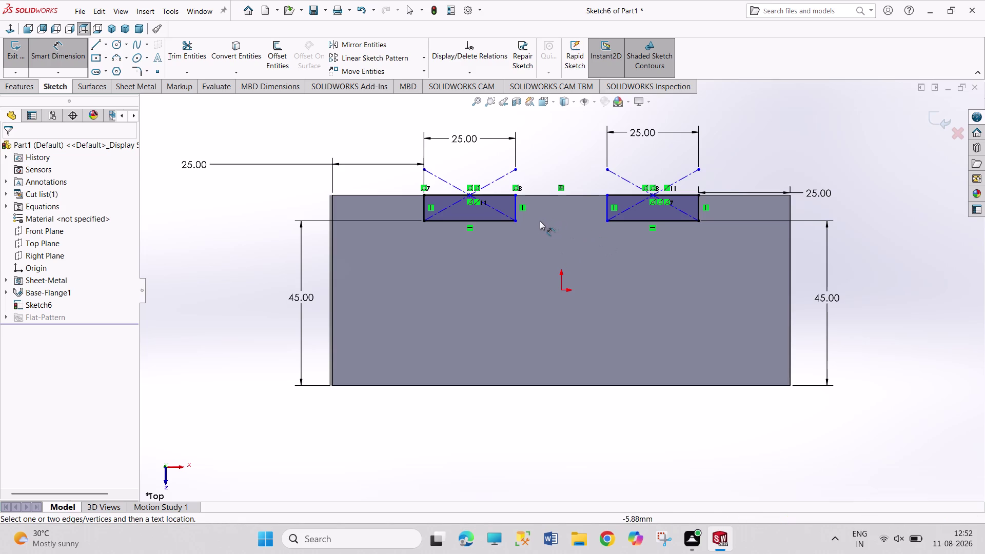
right_click(169, 234)
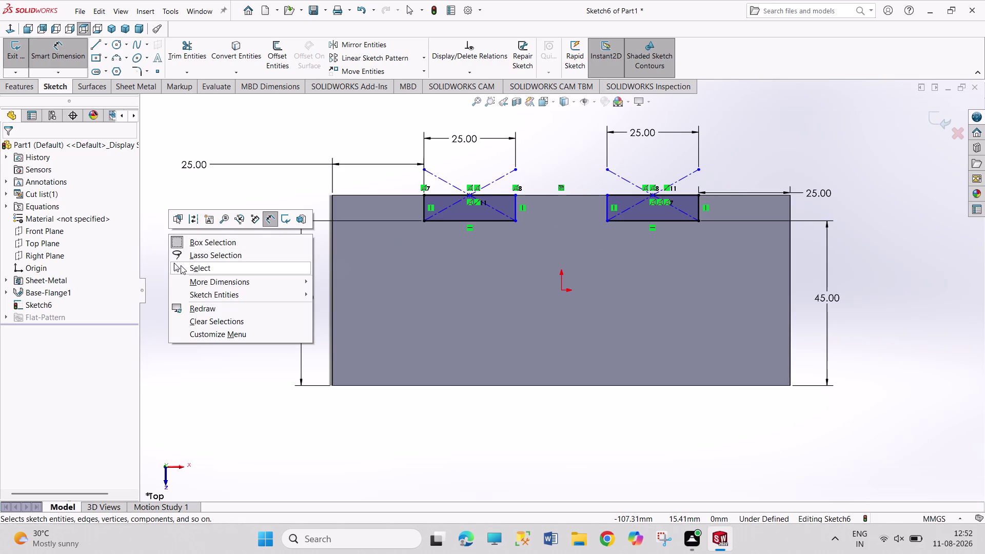
click(182, 269)
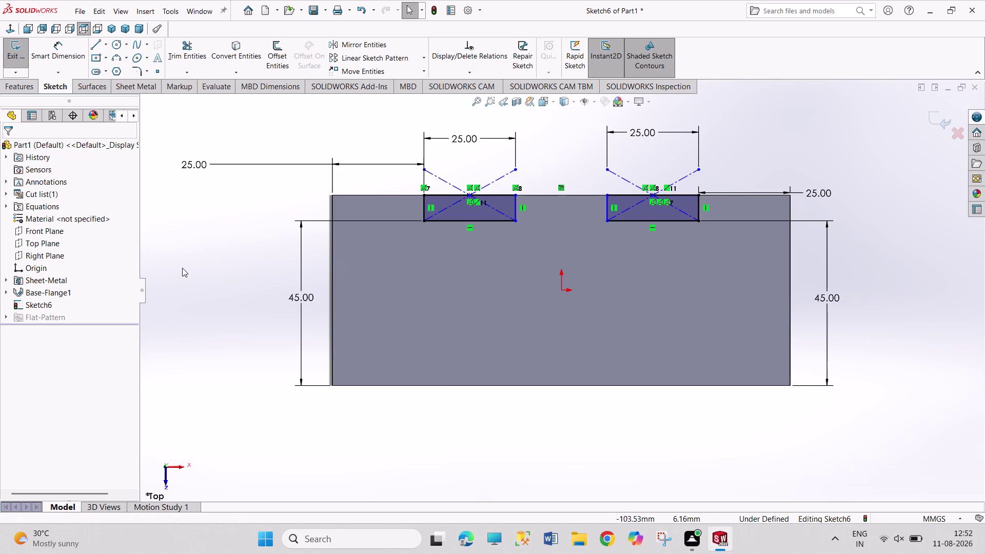
key(ctrl+z)
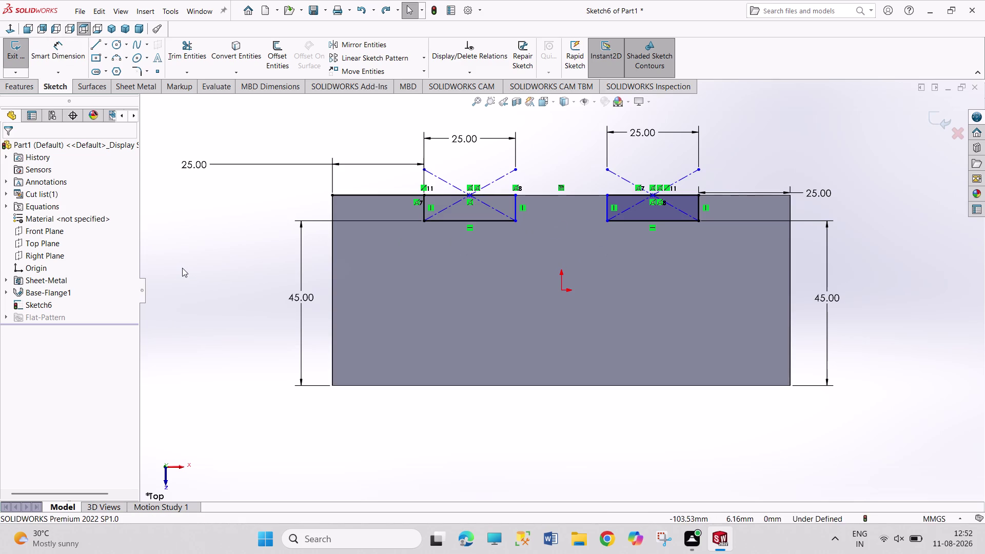
key(ctrl+z)
key(ctrl+z)
key(ctrl+z)
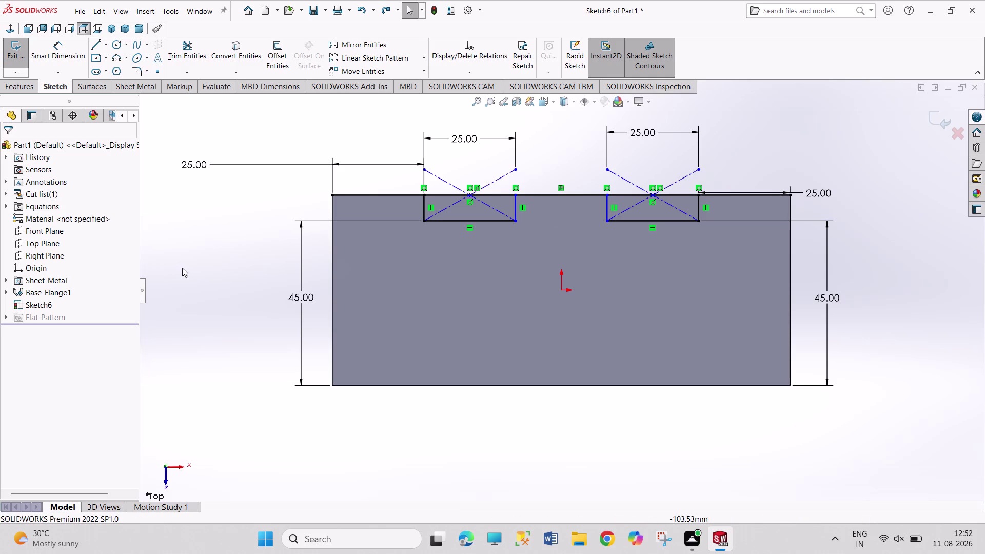
key(ctrl+z)
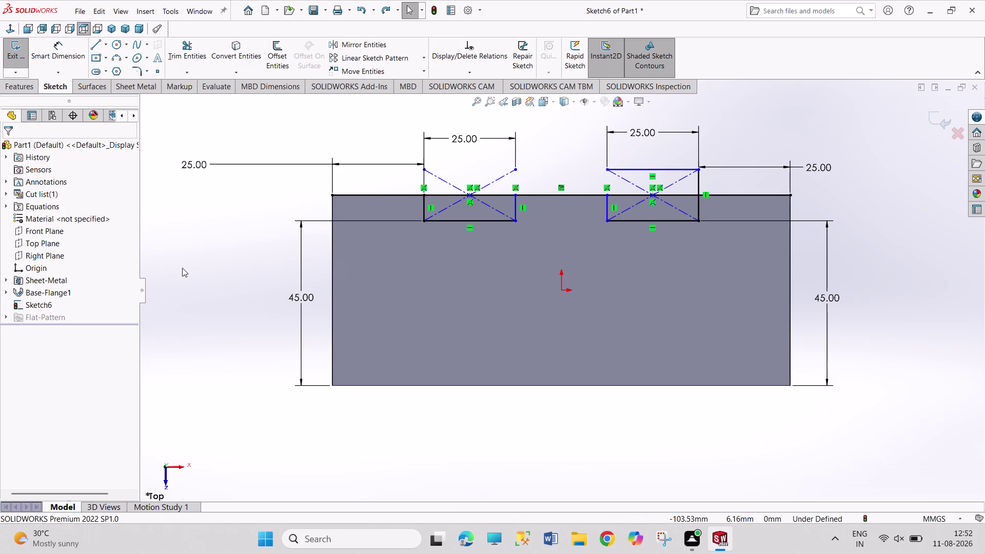
key(ctrl+z)
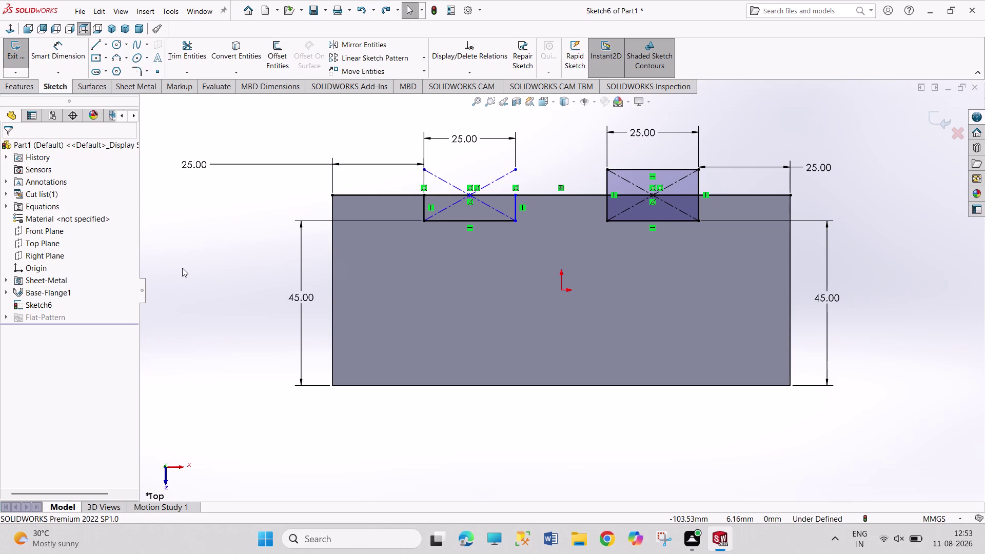
Undo the left rectangle's trims and remove the 45 mm depth dimensions.
key(ctrl+z)
key(ctrl+z)
key(ctrl+z)
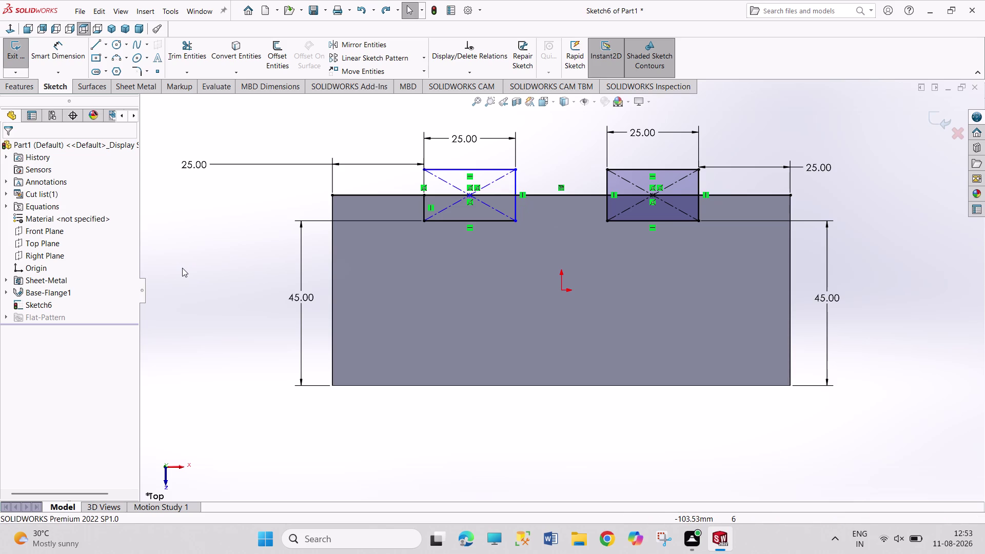
key(ctrl+z)
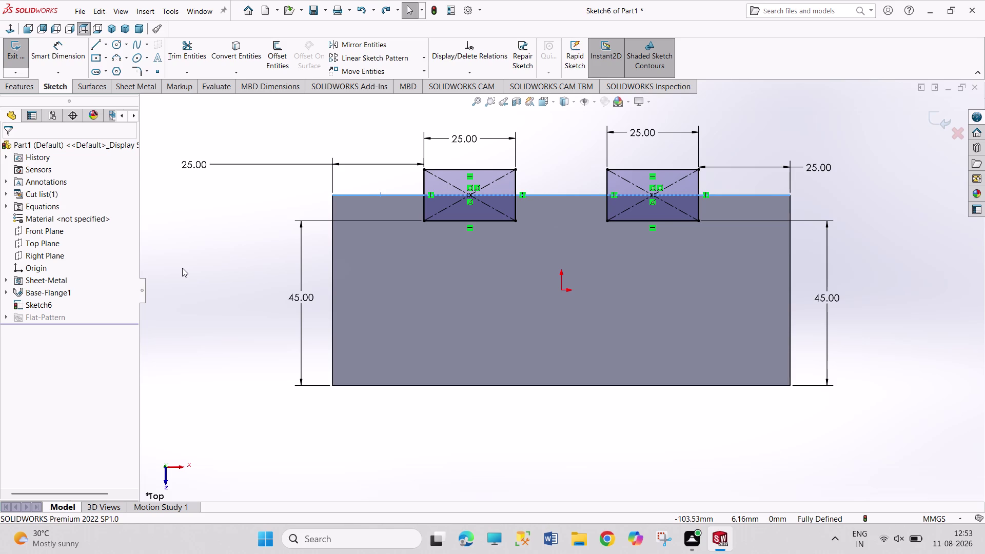
key(ctrl+z)
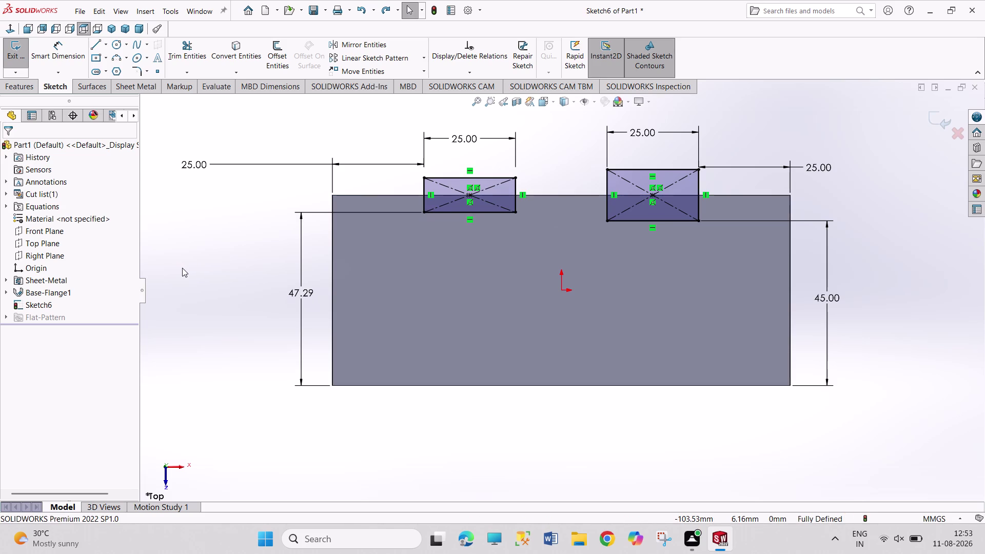
key(ctrl+z)
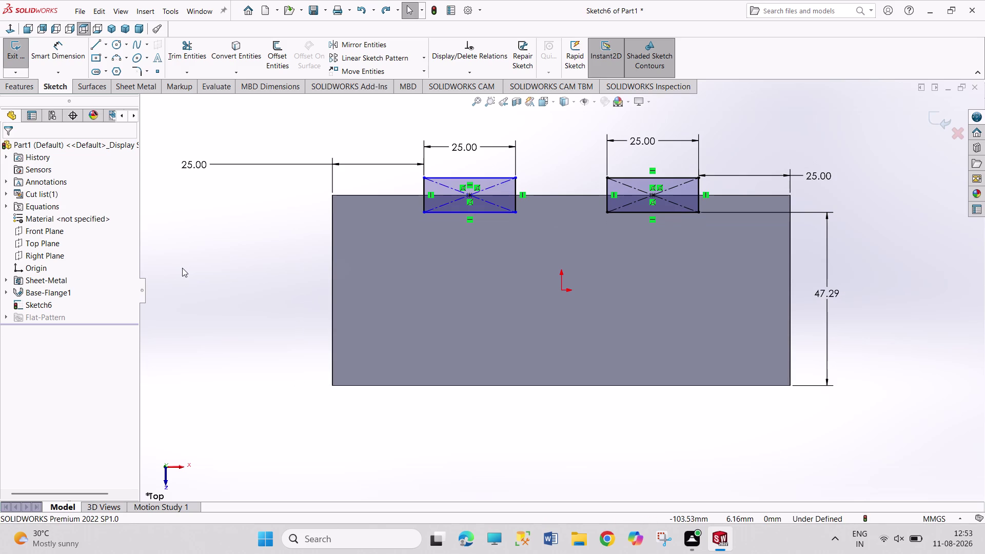
key(ctrl+z)
key(ctrl+z)
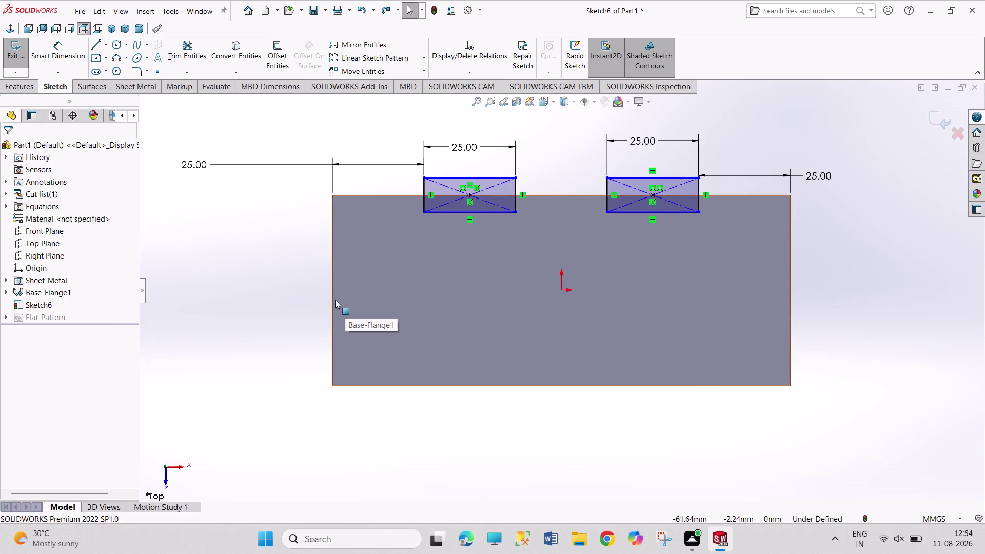
Dimension the left rectangle's height, changing it from 10 to 20 mm.
click(67, 51)
click(422, 194)
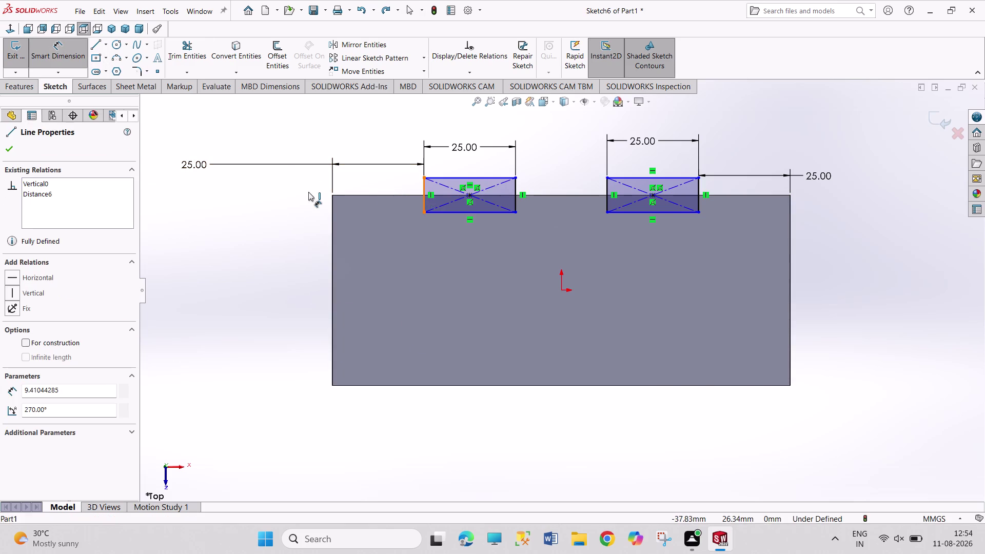
click(290, 194)
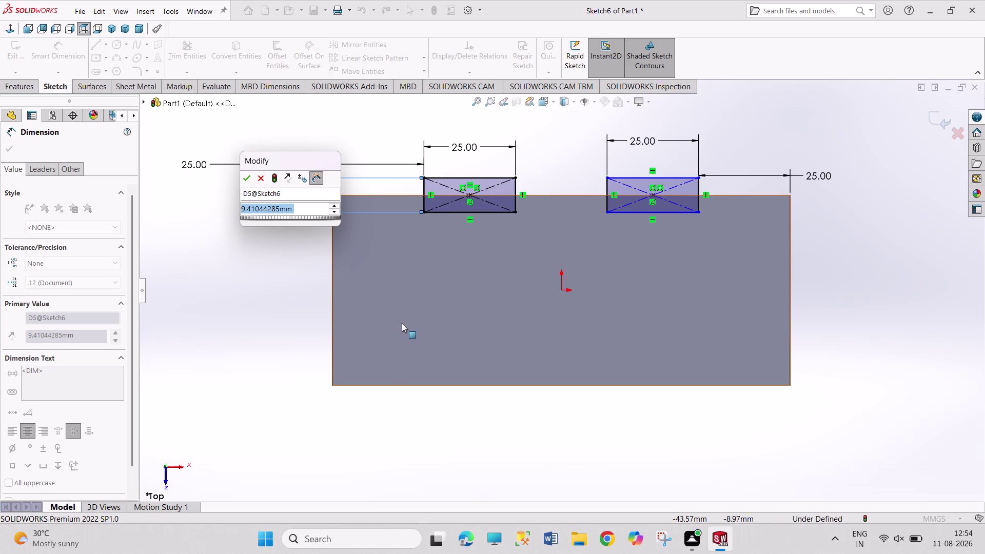
text(10)
key(Return)
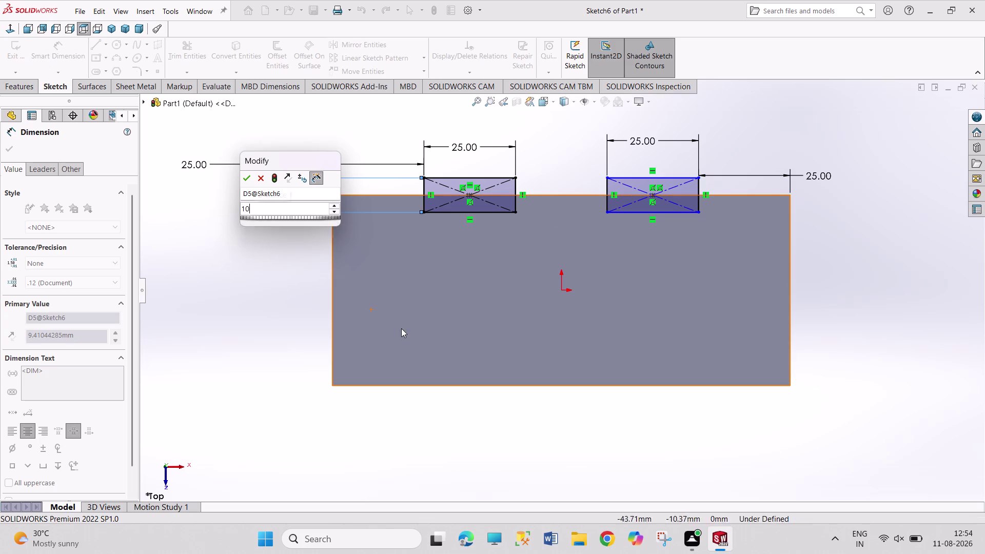
right_click(278, 266)
click(292, 299)
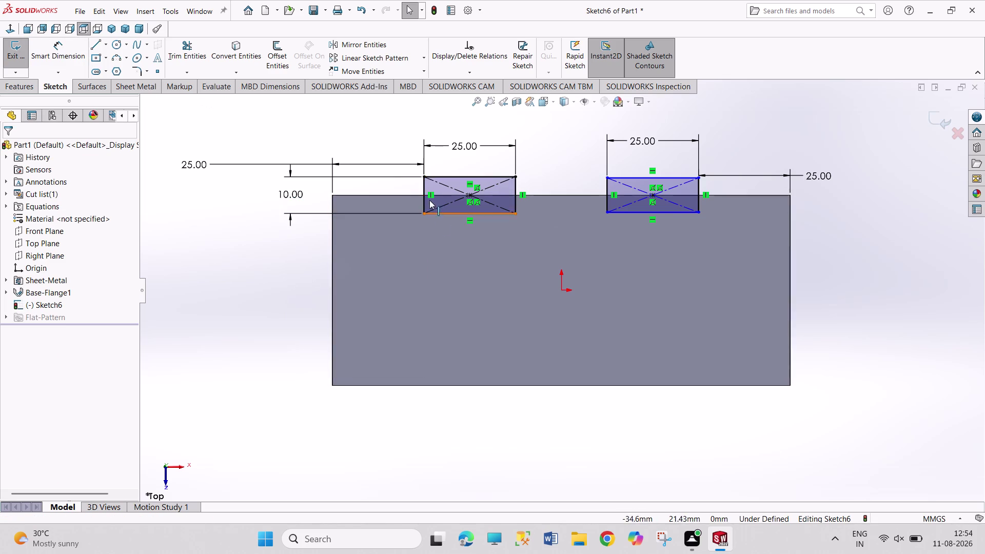
double_click(302, 193)
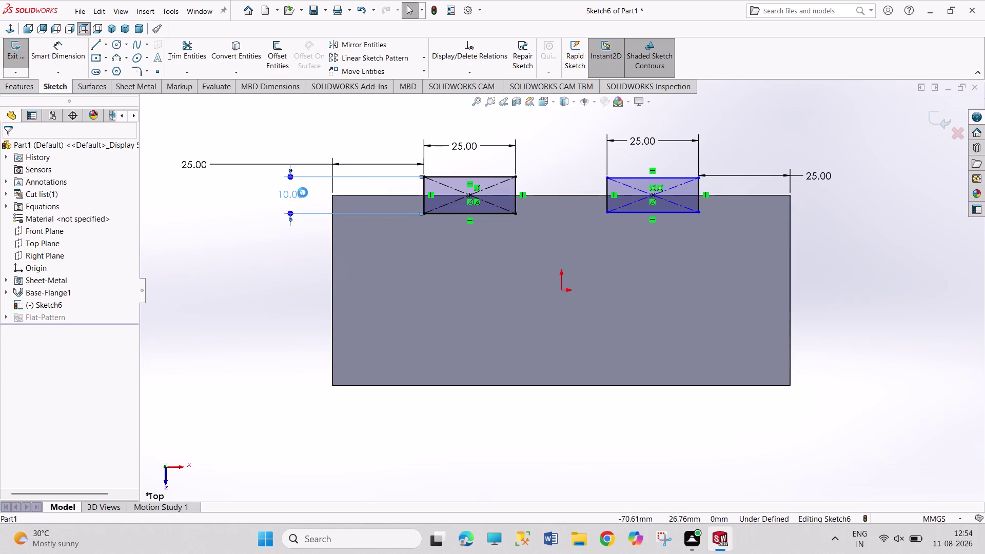
text(20)
key(Return)
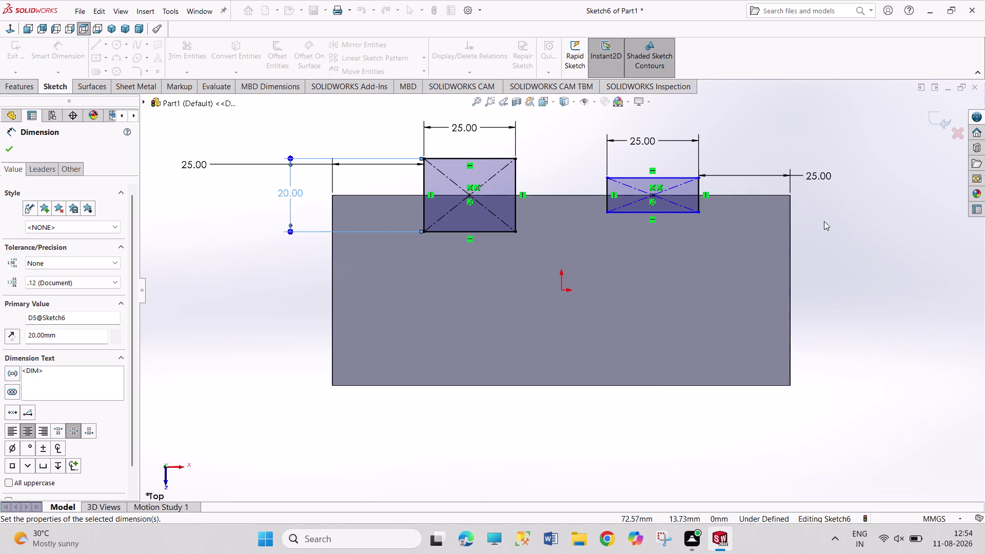
Set the right rectangle's height to 20 mm and end dimensioning.
right_drag(757, 140, 754, 36)
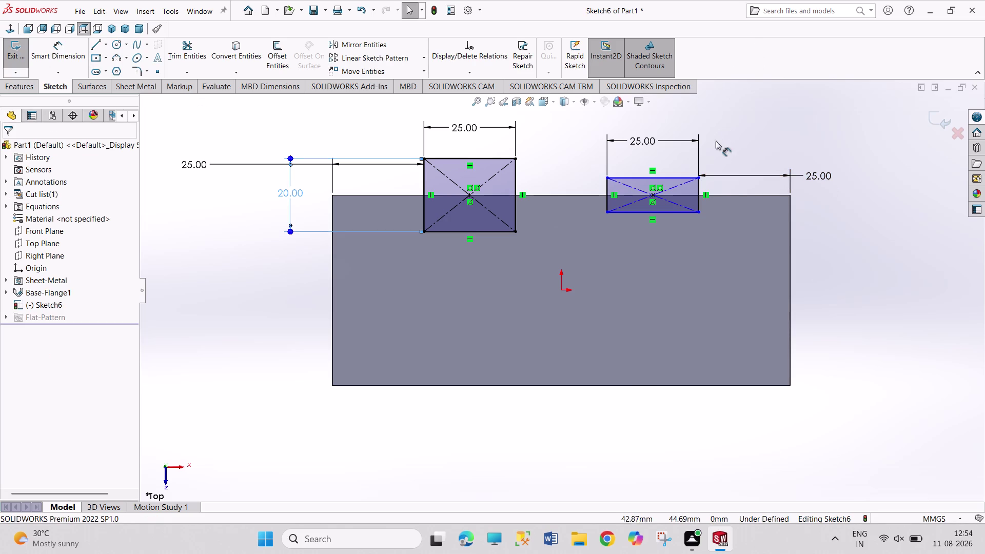
click(698, 191)
click(735, 144)
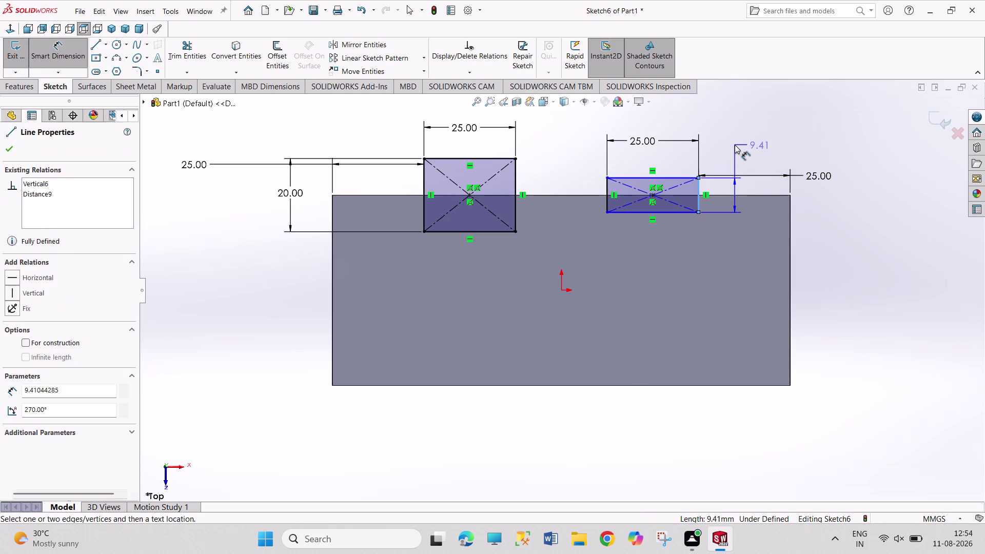
text(20)
key(Return)
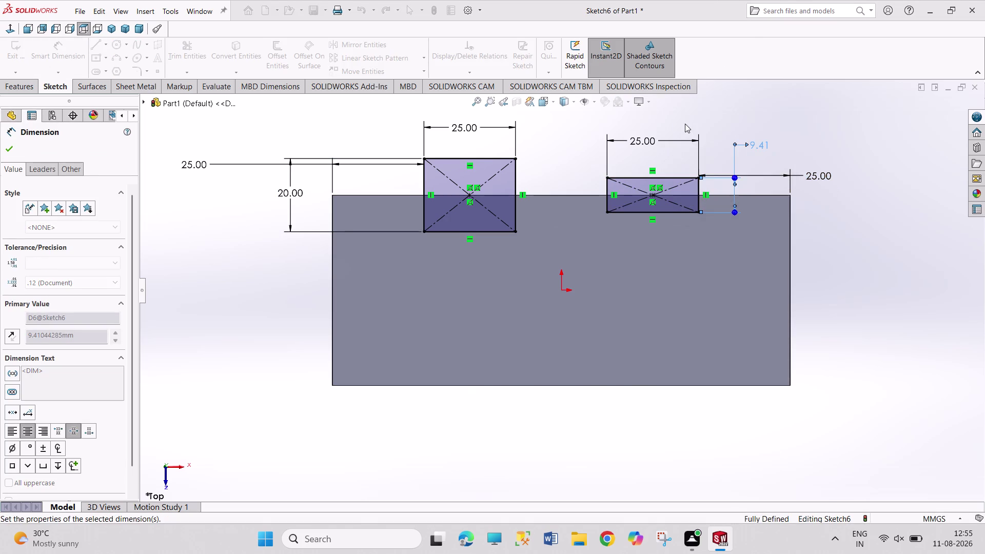
right_click(849, 229)
click(858, 260)
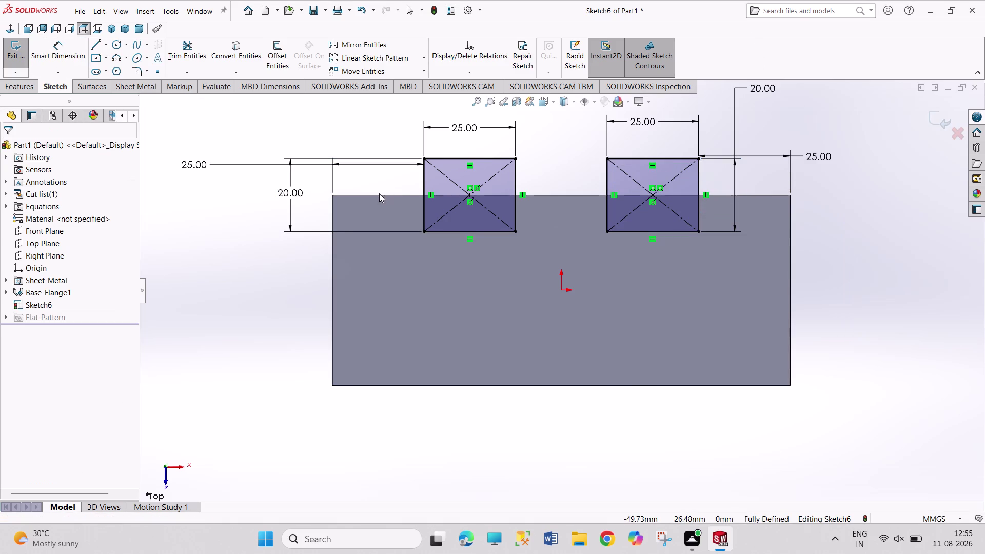
Trim the extra lines above the top edge so both 25 × 20 rectangles become notch outlines.
click(380, 196)
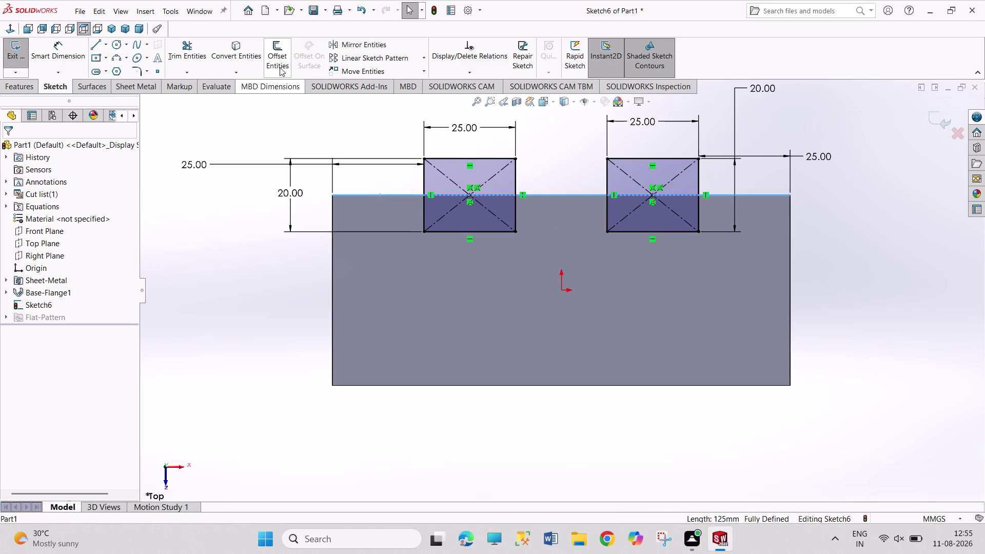
click(243, 49)
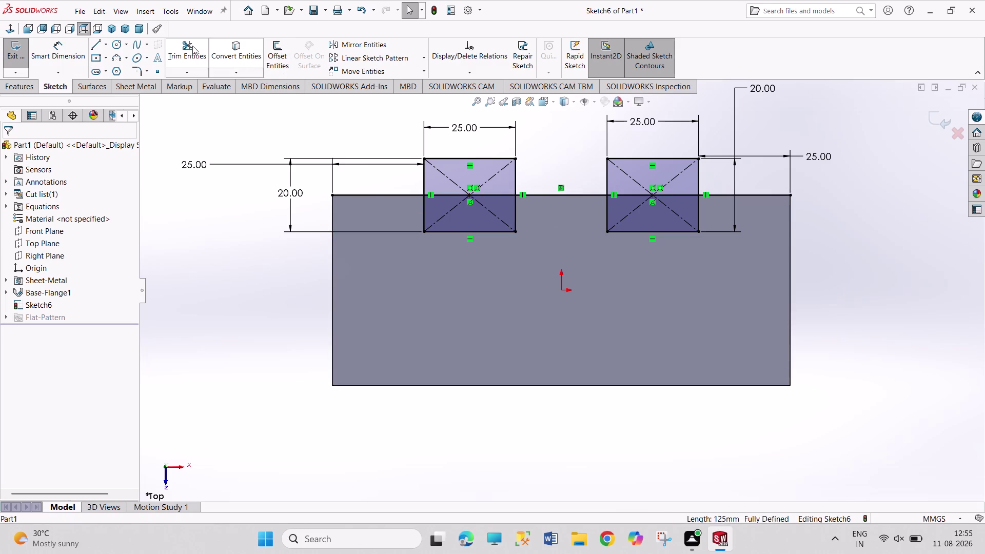
click(192, 45)
click(425, 187)
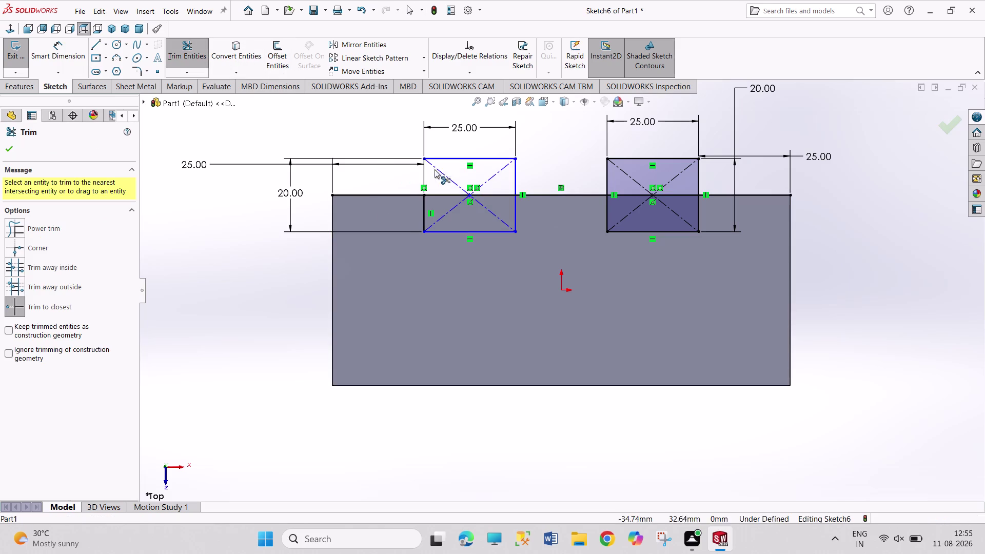
click(439, 159)
click(515, 180)
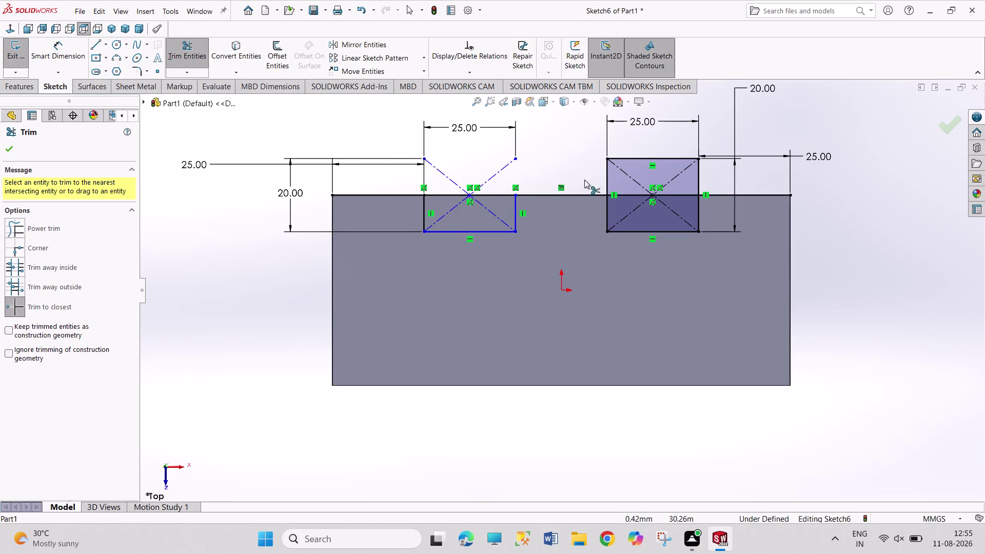
click(604, 181)
click(637, 155)
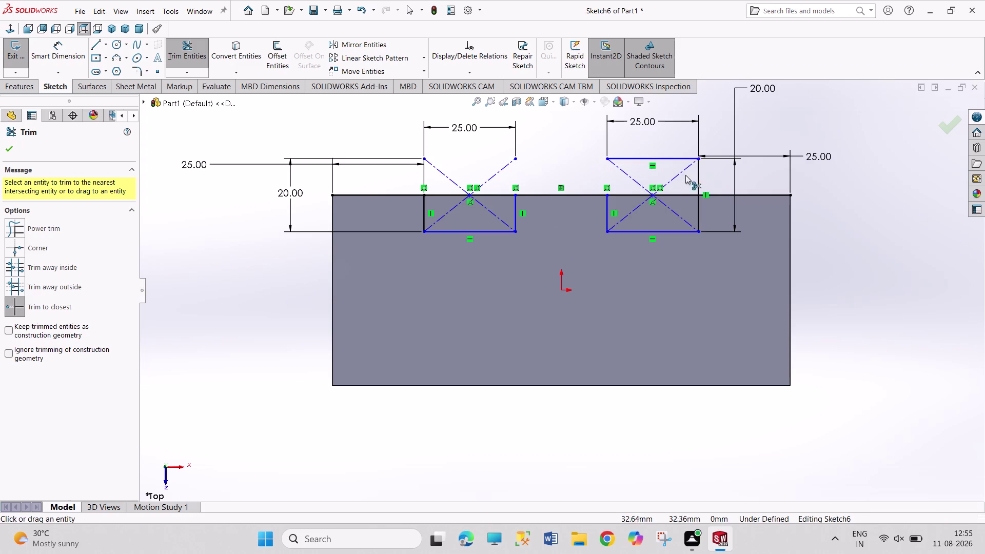
click(698, 178)
click(678, 160)
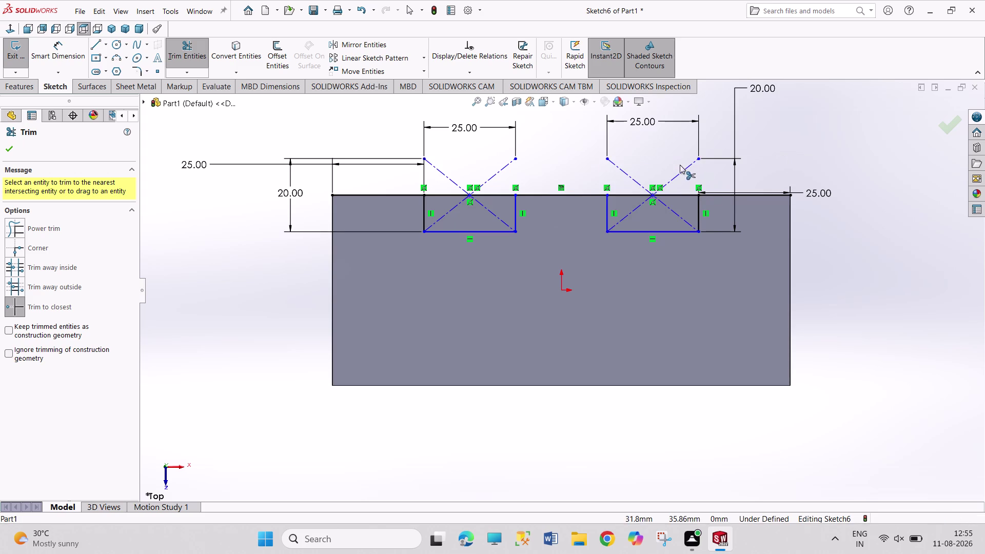
click(727, 194)
click(570, 194)
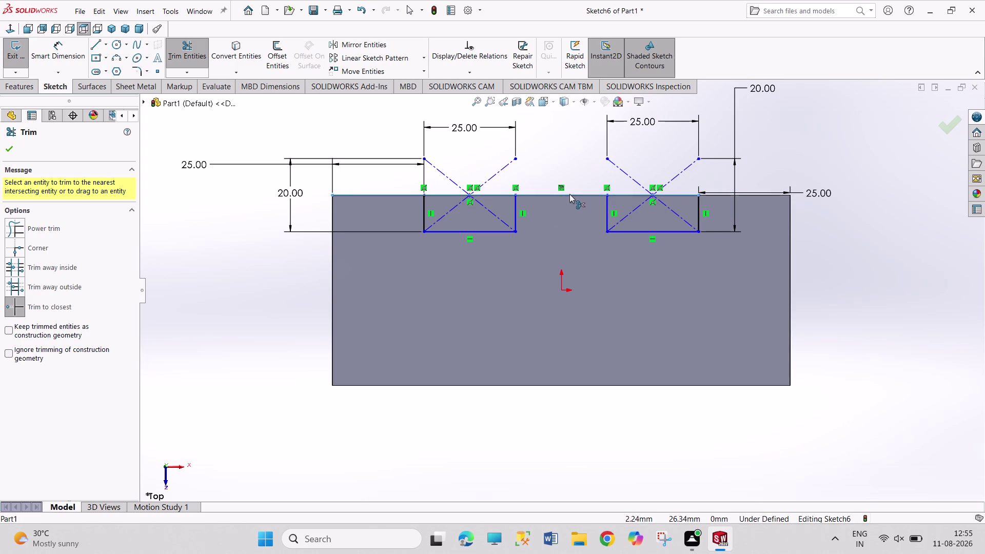
click(396, 194)
Finish trimming and exit the notch sketch.
right_click(273, 274)
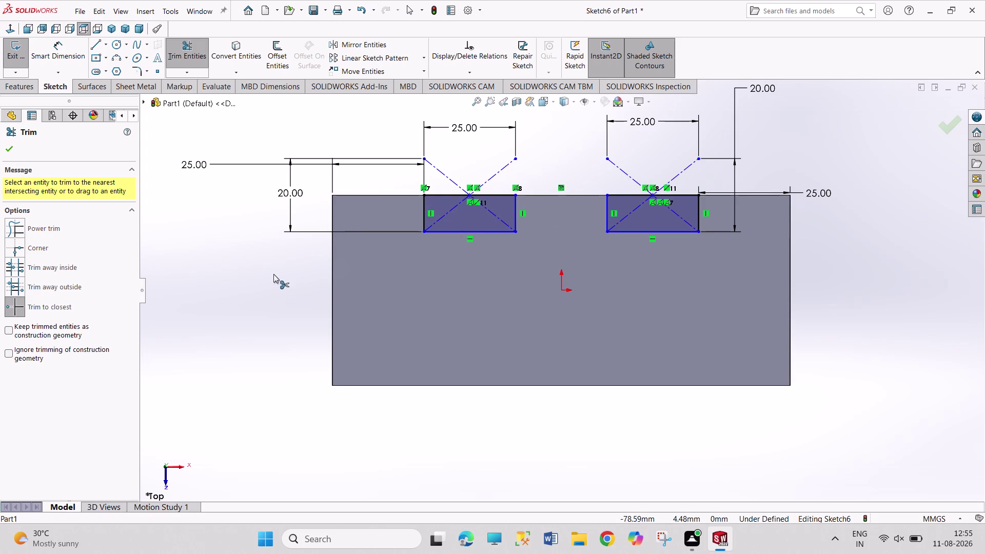
click(310, 310)
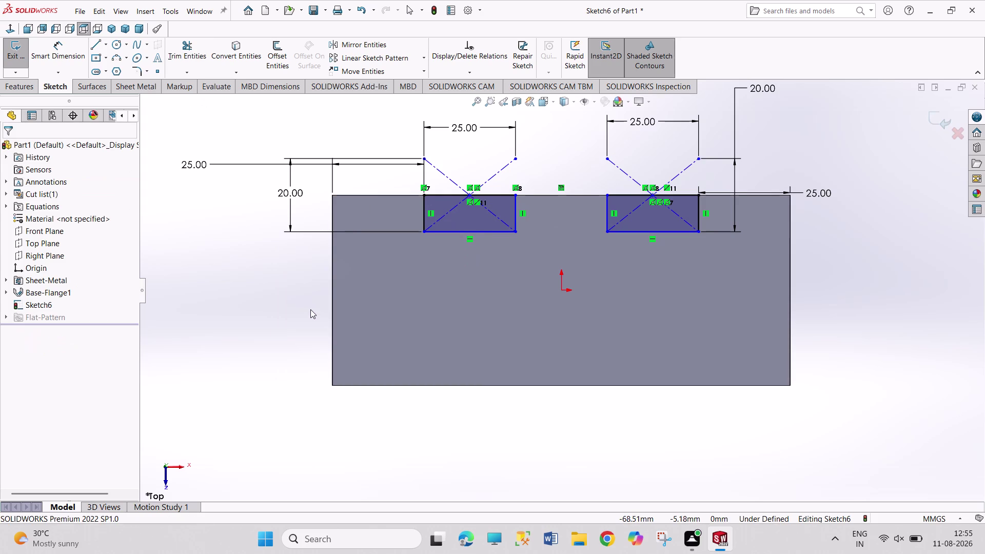
click(19, 56)
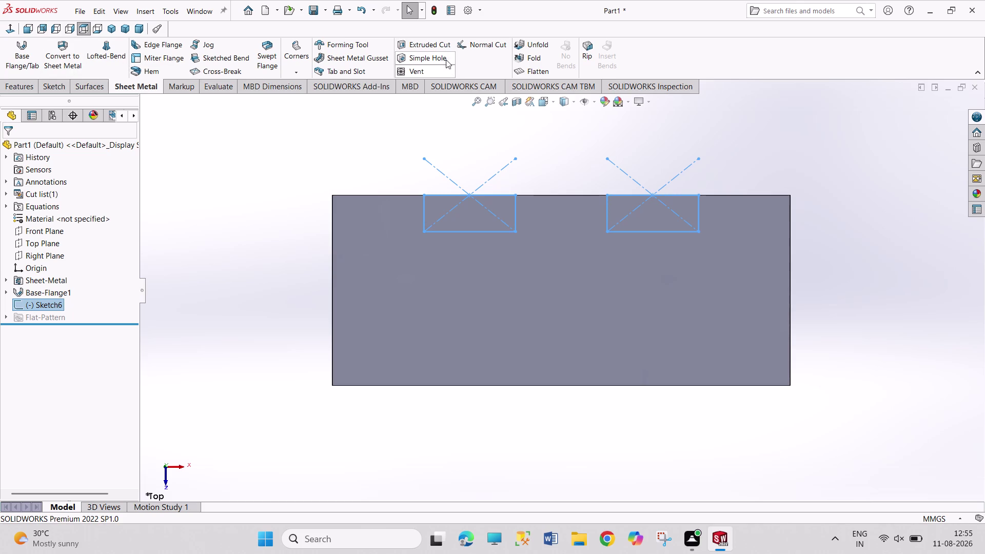
Extrude-cut the notch sketch Blind, linked to thickness, and view the plate isometrically.
click(443, 47)
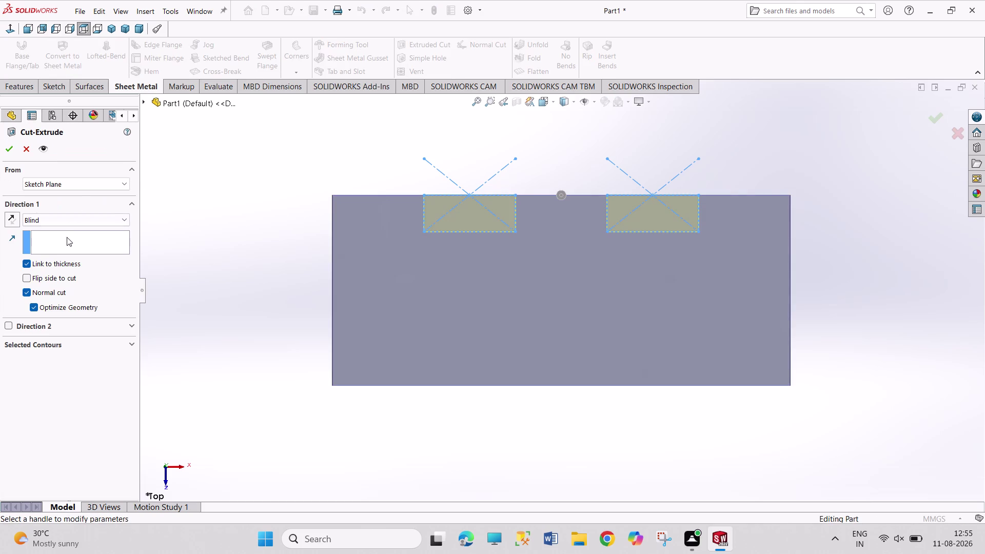
click(6, 150)
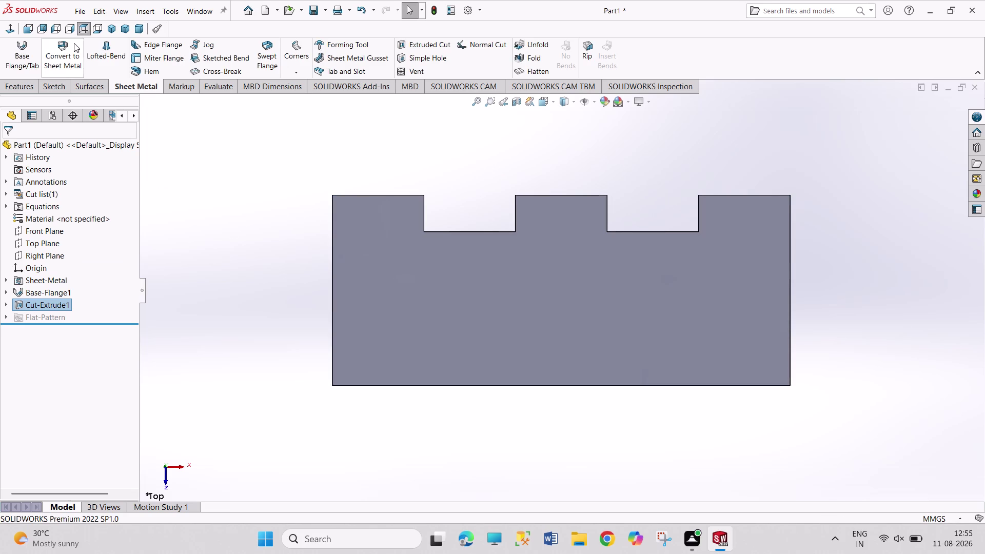
click(110, 26)
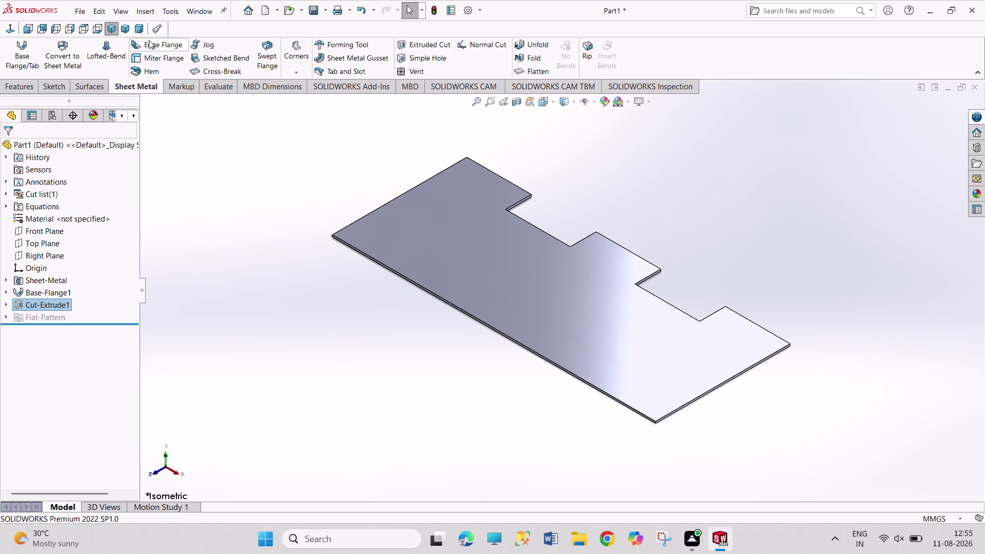
click(158, 69)
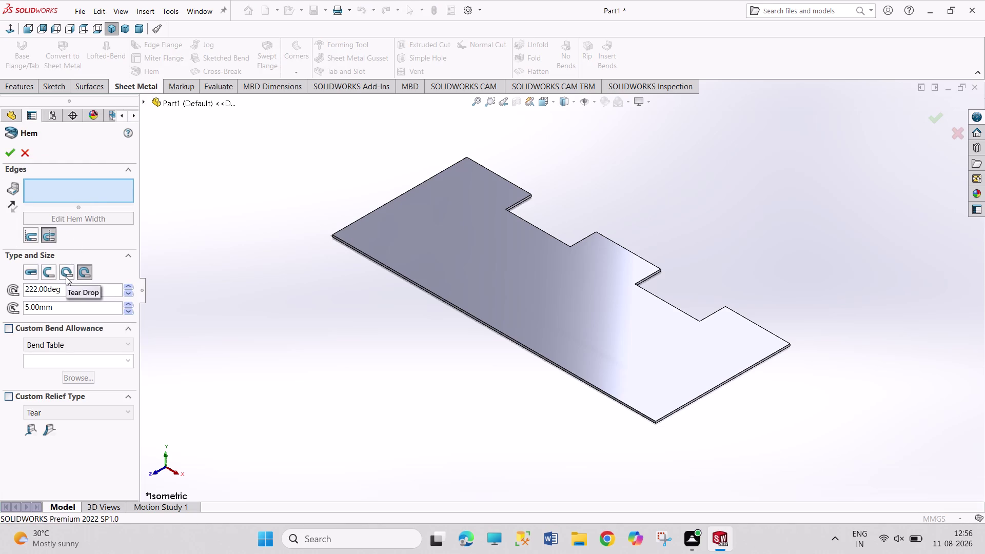
Choose the Tear Drop hem type and select the right, middle and left tab edges.
click(66, 277)
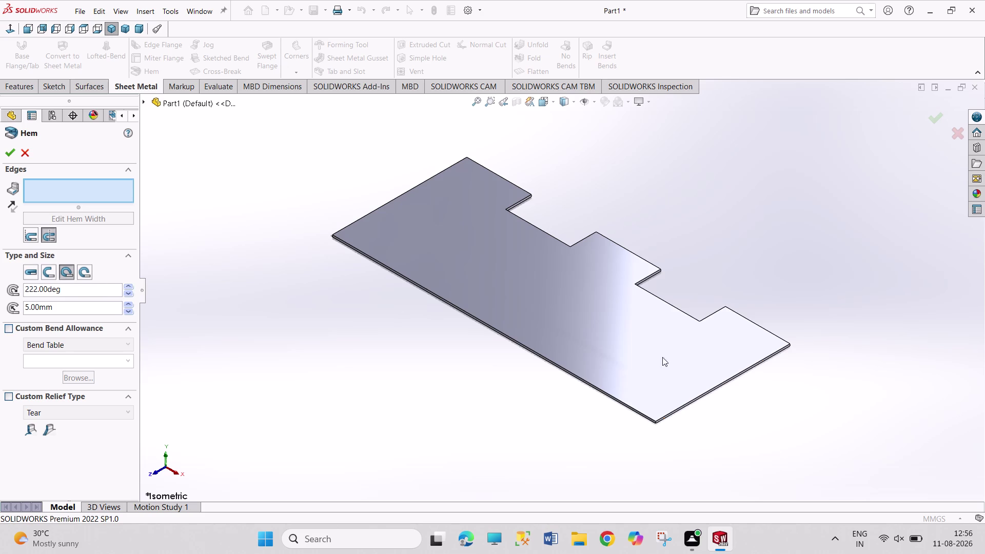
click(764, 341)
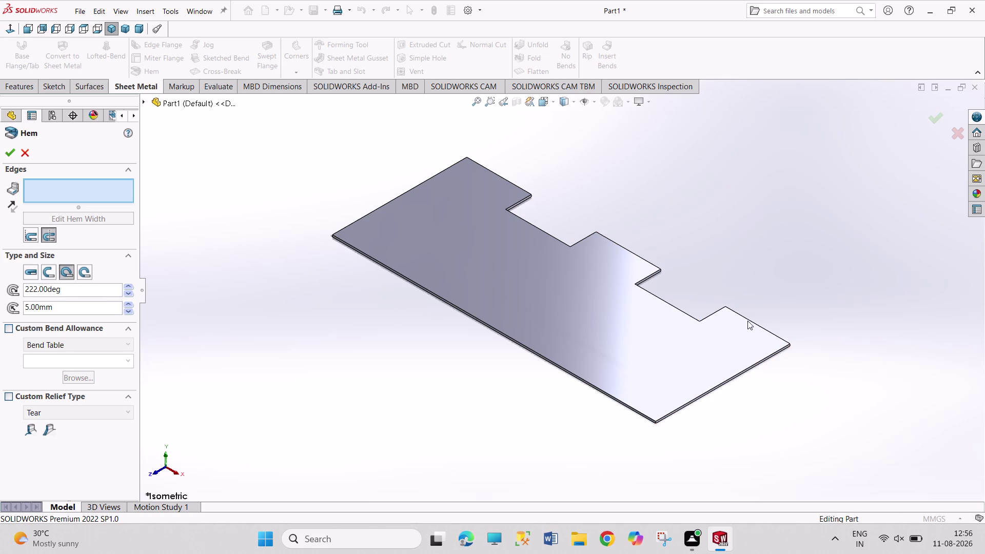
click(748, 318)
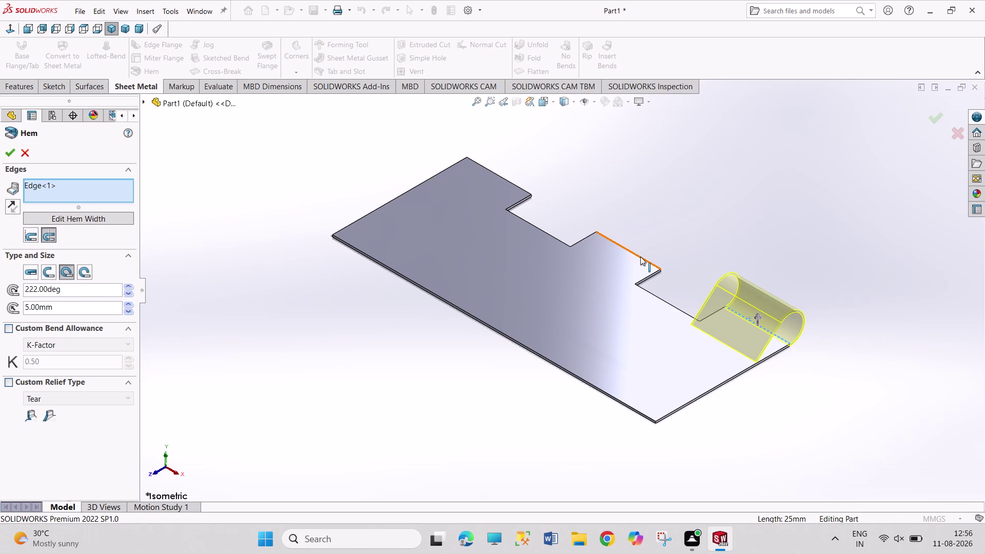
click(640, 256)
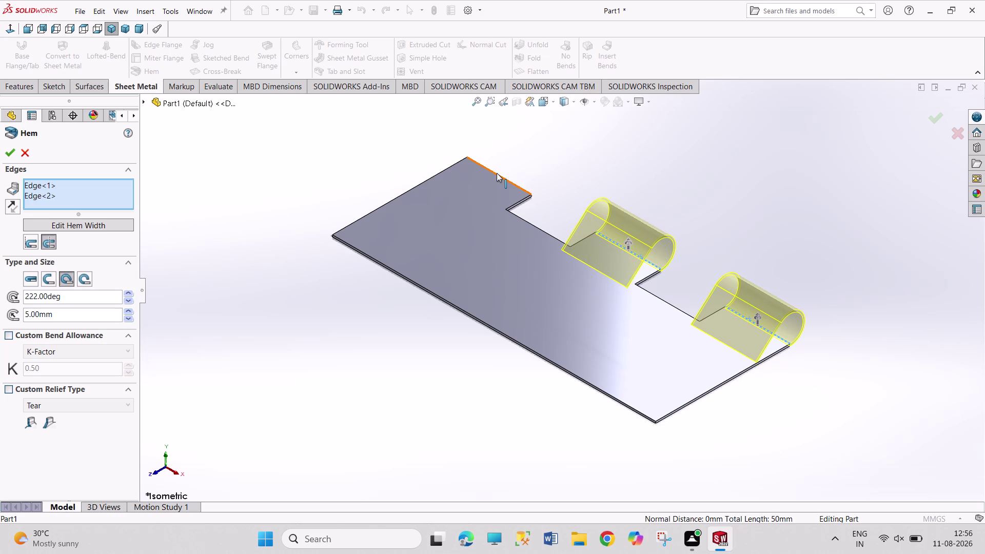
click(496, 173)
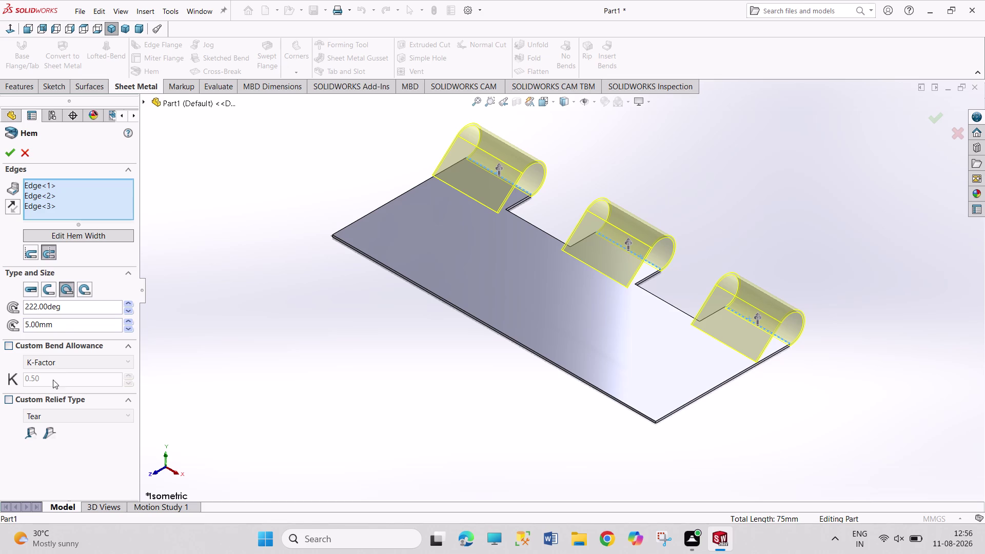
drag(36, 307, 4, 300)
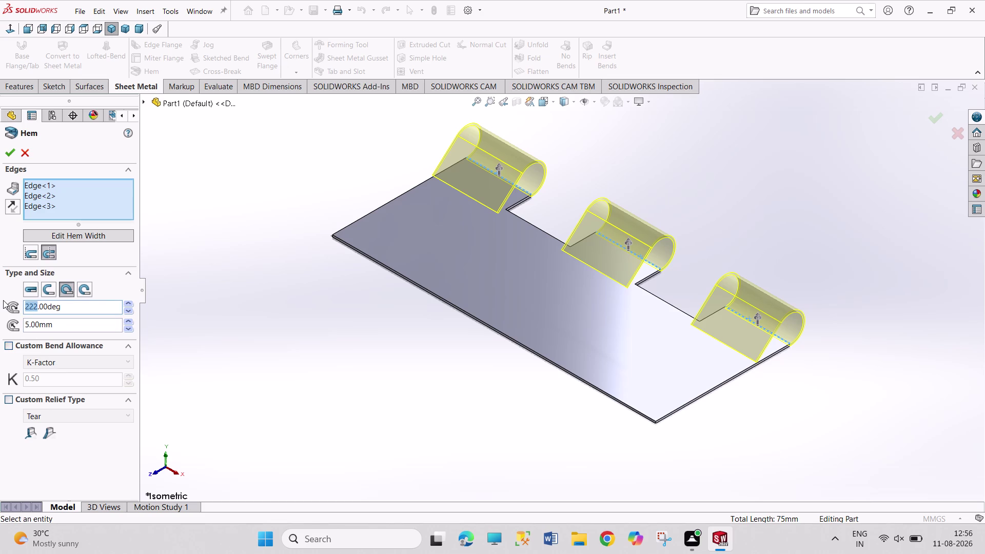
Retype the hem values, entering 180 for the angle, and check the preview from the side.
drag(3, 300, 3, 300)
key(2)
key(BackSpace)
key(5)
key(Return)
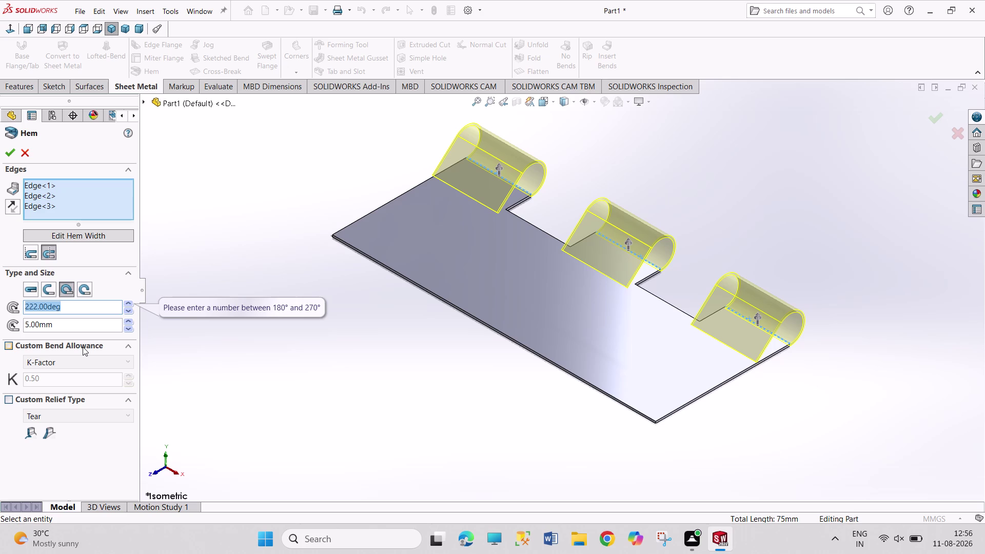
text(180)
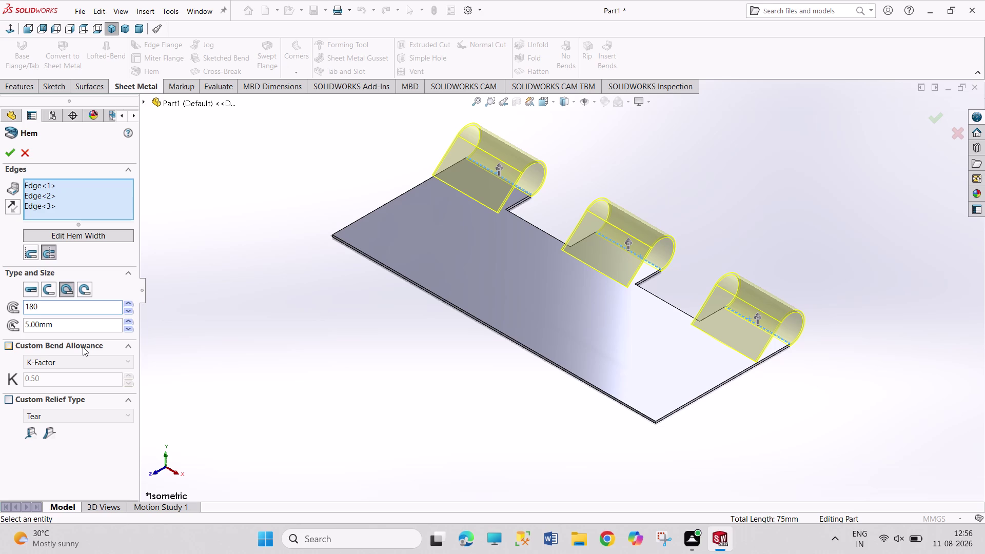
key(Return)
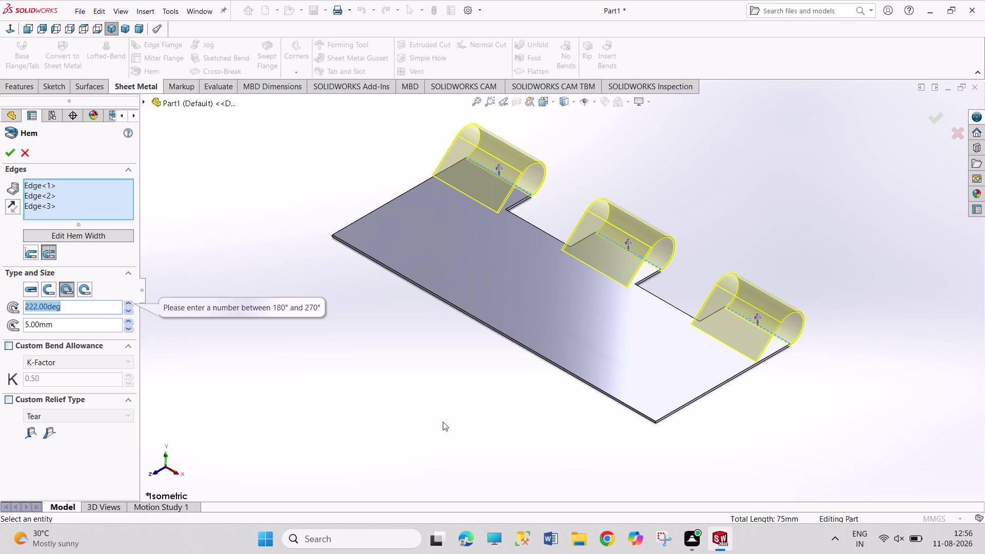
middle_drag(464, 426, 411, 369)
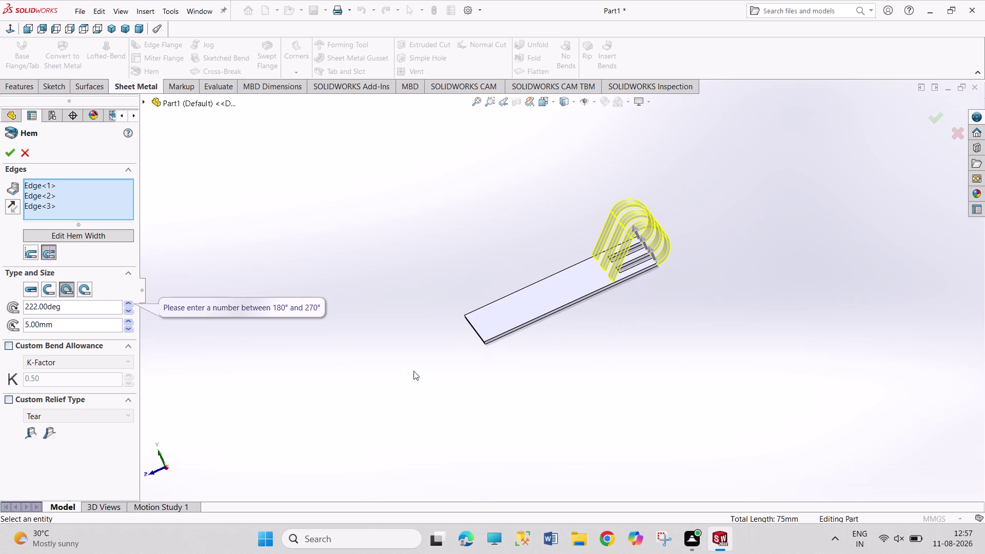
middle_click(466, 376)
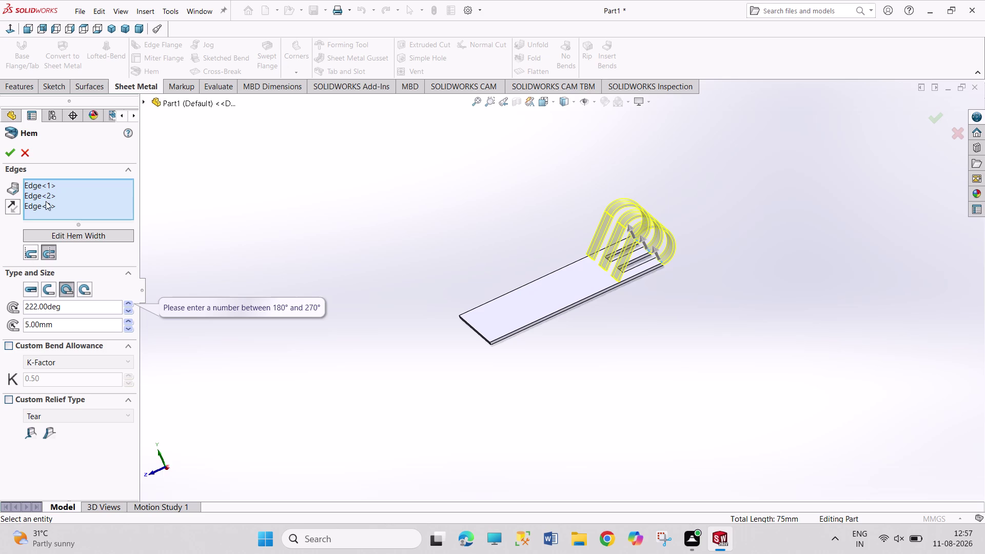
Flip the hem material position, set the angle to 269°, and apply Hem1.
click(32, 253)
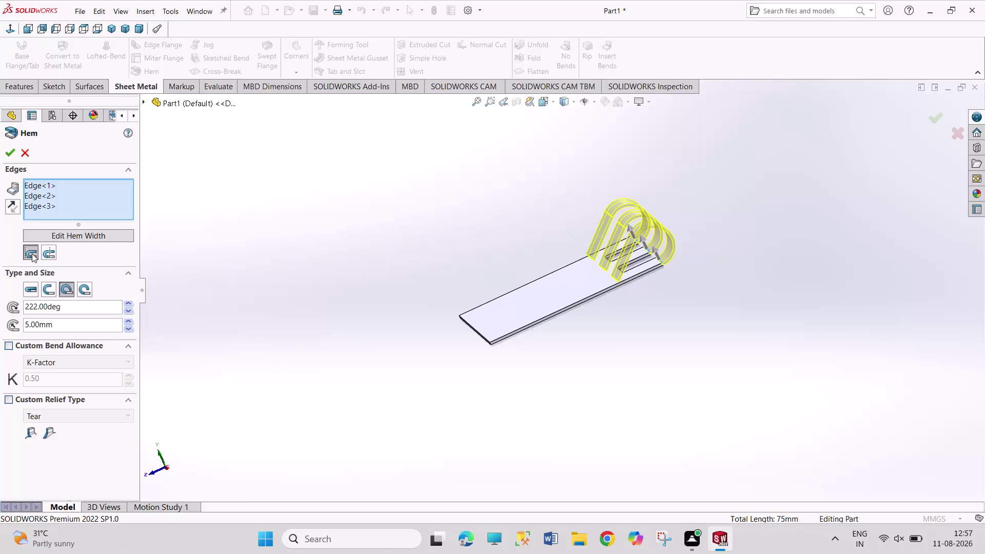
double_click(130, 300)
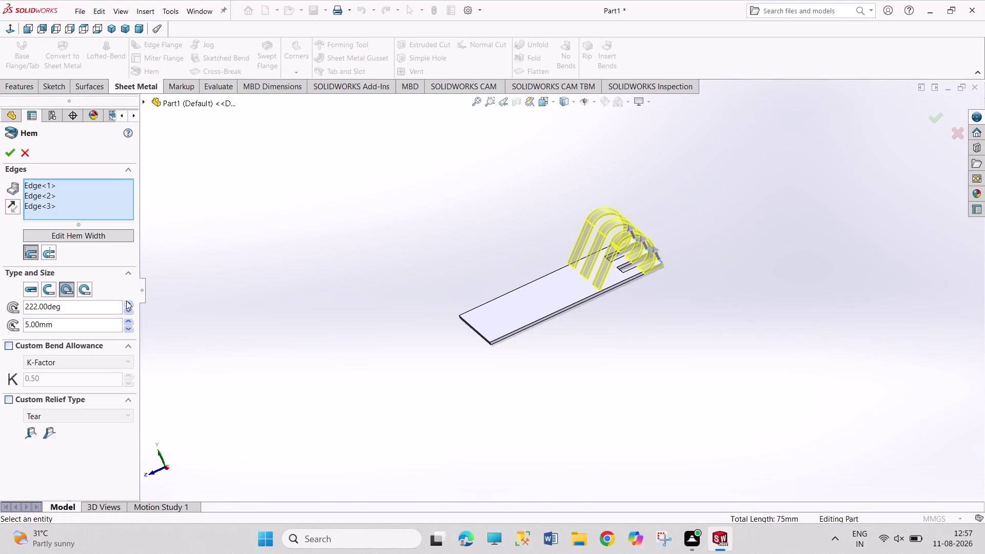
double_click(127, 300)
triple_click(128, 311)
double_click(128, 311)
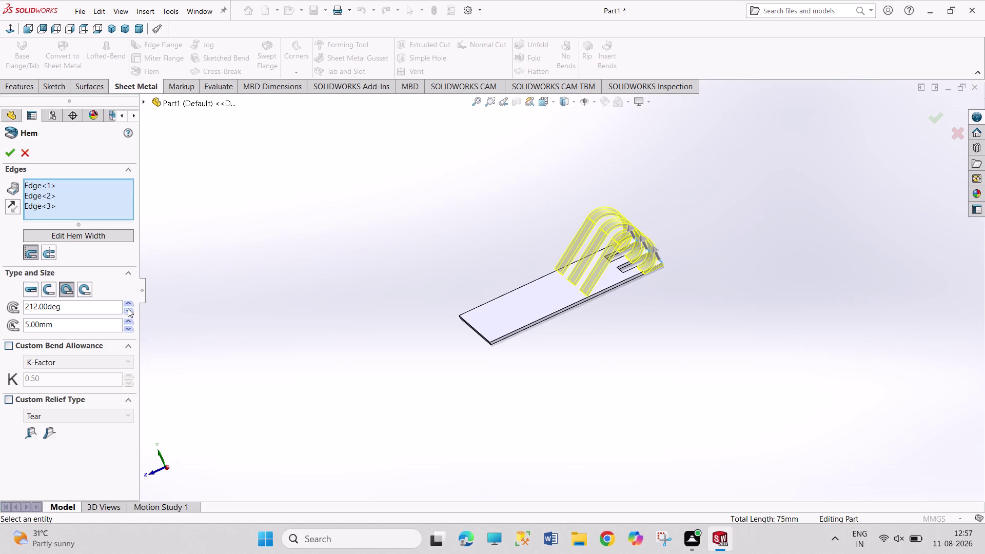
click(128, 304)
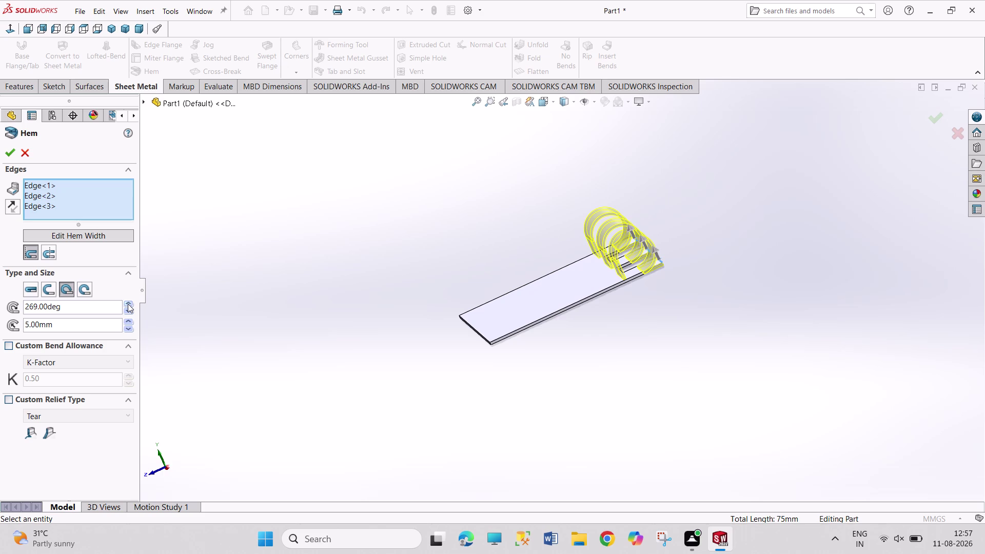
middle_drag(443, 386, 405, 378)
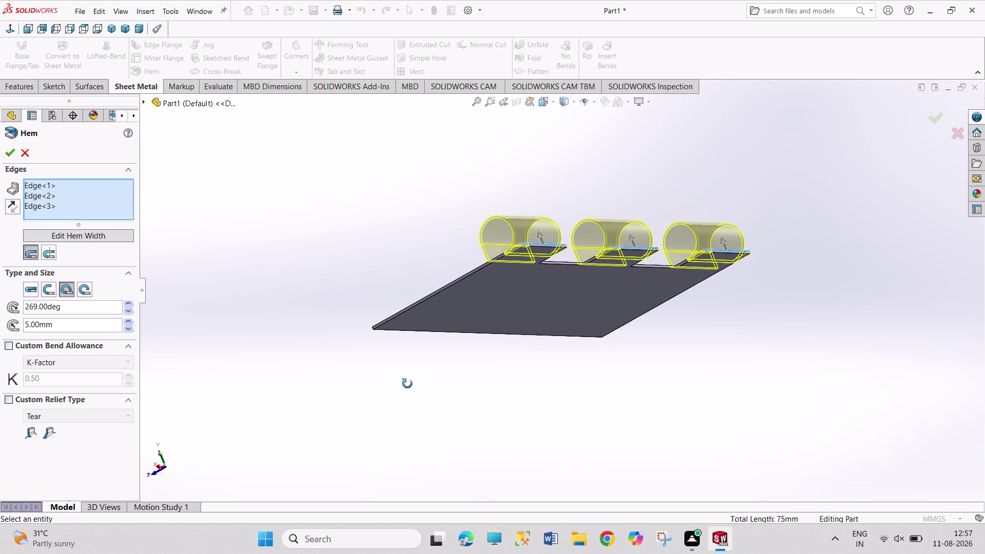
middle_drag(406, 379, 421, 392)
middle_click(432, 396)
middle_drag(410, 343, 416, 347)
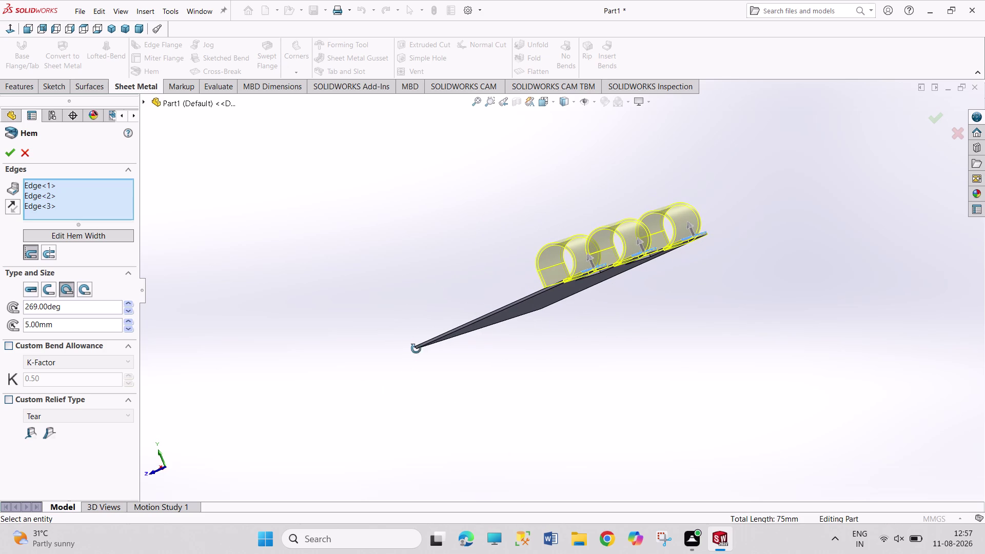
middle_drag(416, 348, 429, 359)
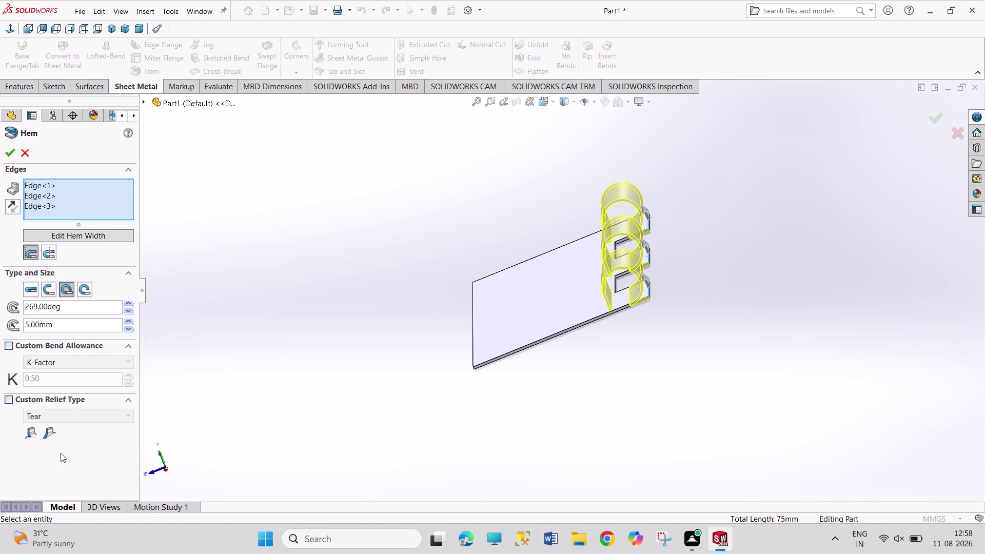
click(10, 150)
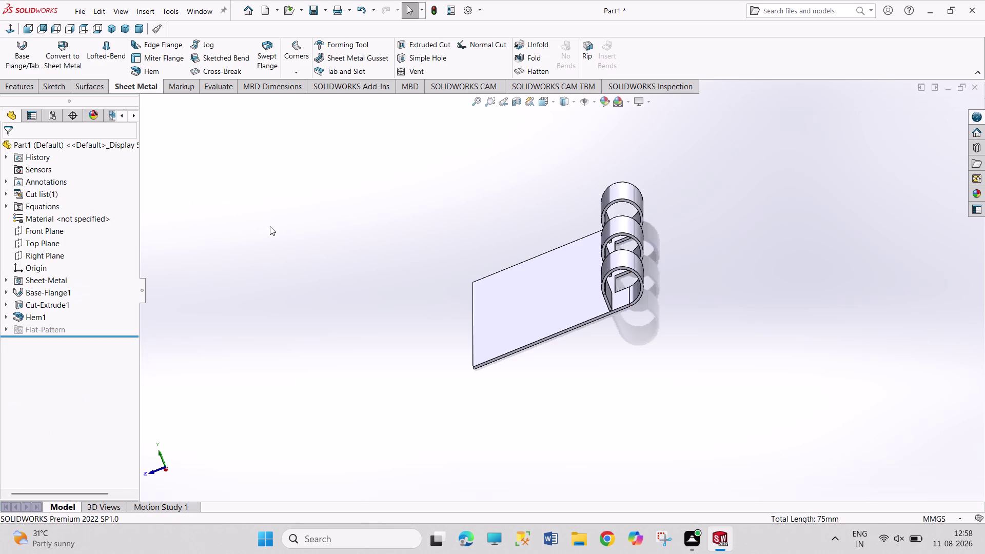
Orbit and zoom around the hinge leaf to inspect its three curled knuckles.
middle_drag(273, 229, 279, 205)
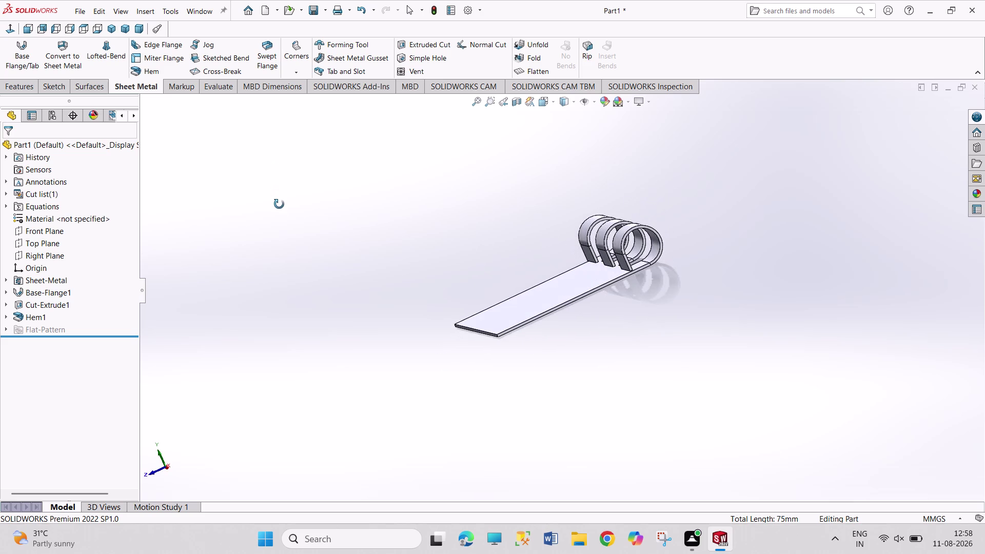
middle_drag(279, 204, 300, 222)
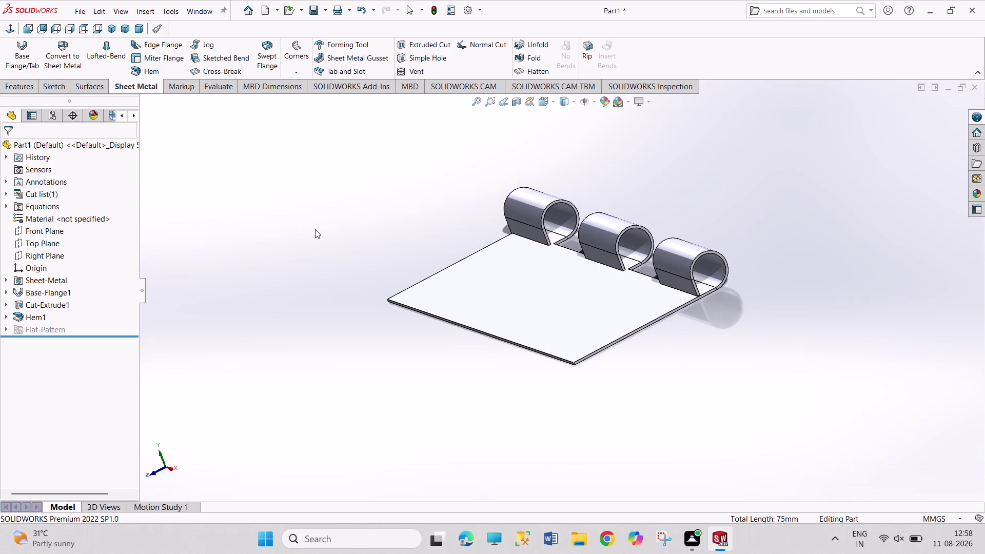
middle_drag(314, 229, 326, 235)
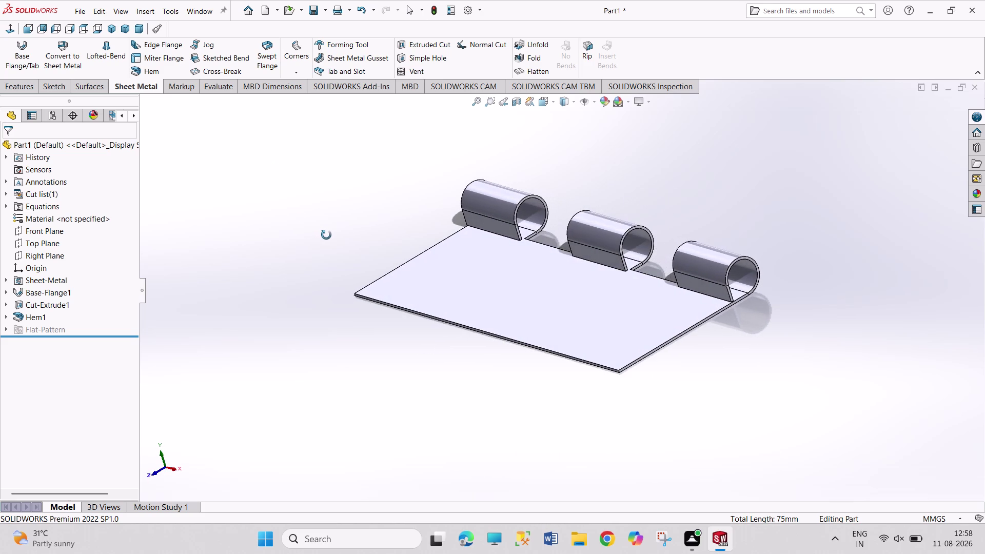
middle_drag(326, 235, 292, 212)
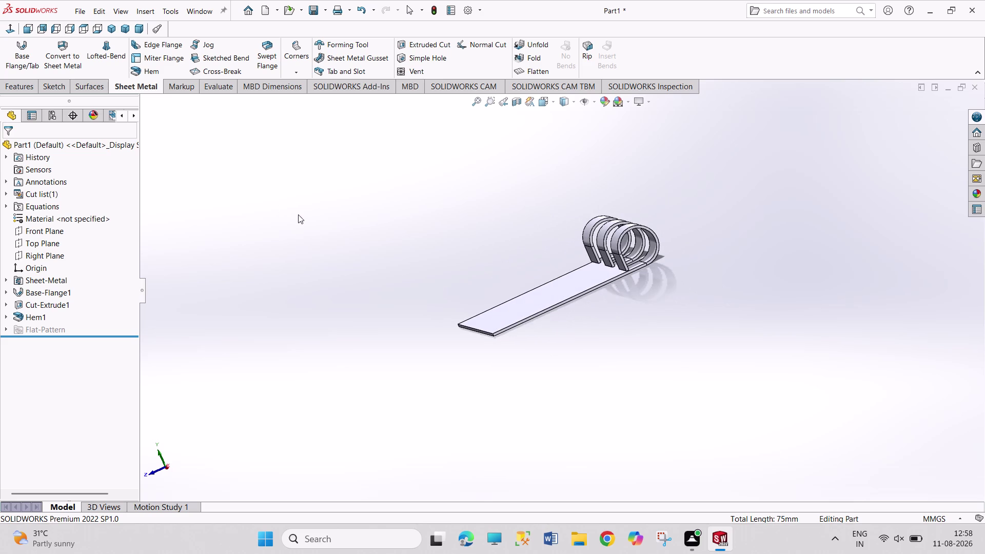
middle_drag(301, 216, 337, 232)
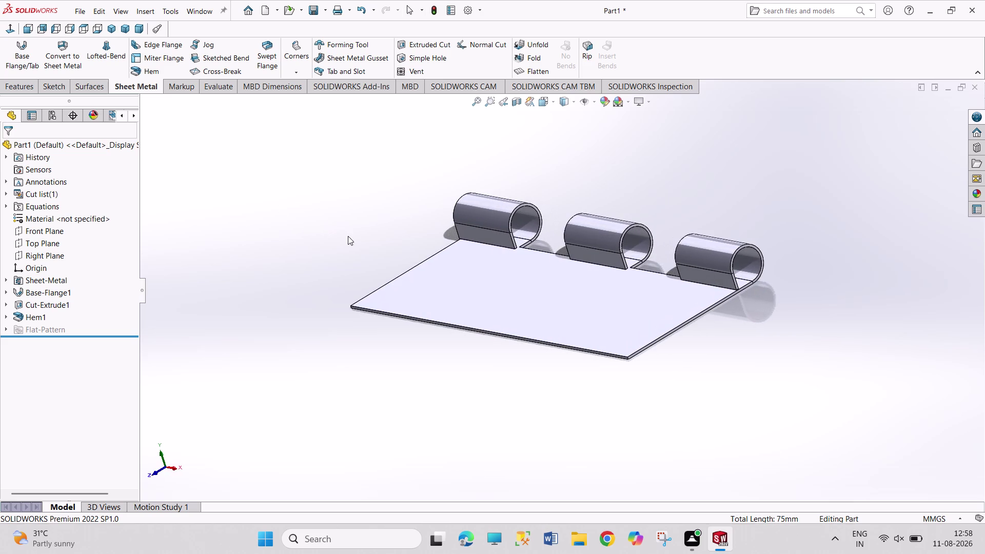
middle_drag(314, 185, 298, 267)
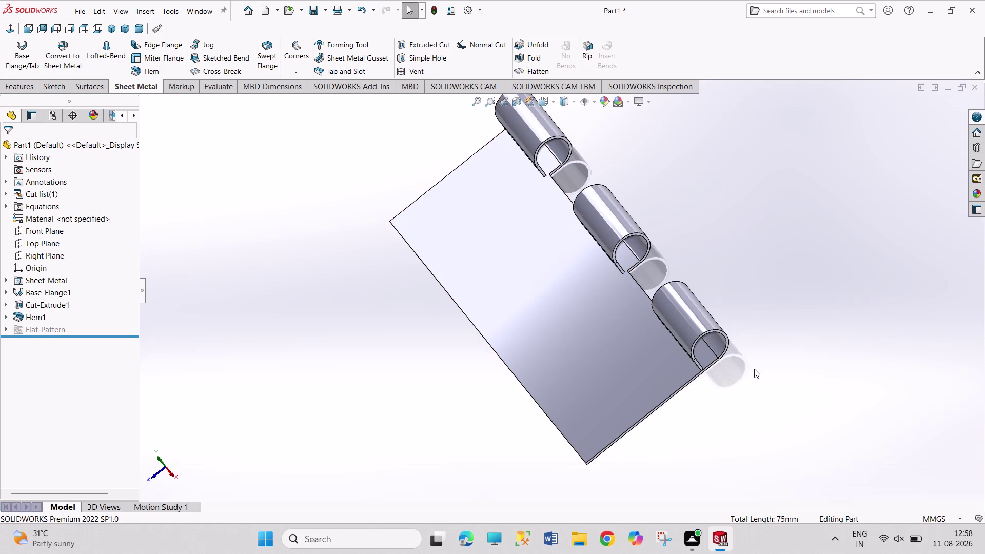
middle_drag(757, 369, 768, 304)
scroll(up, 3)
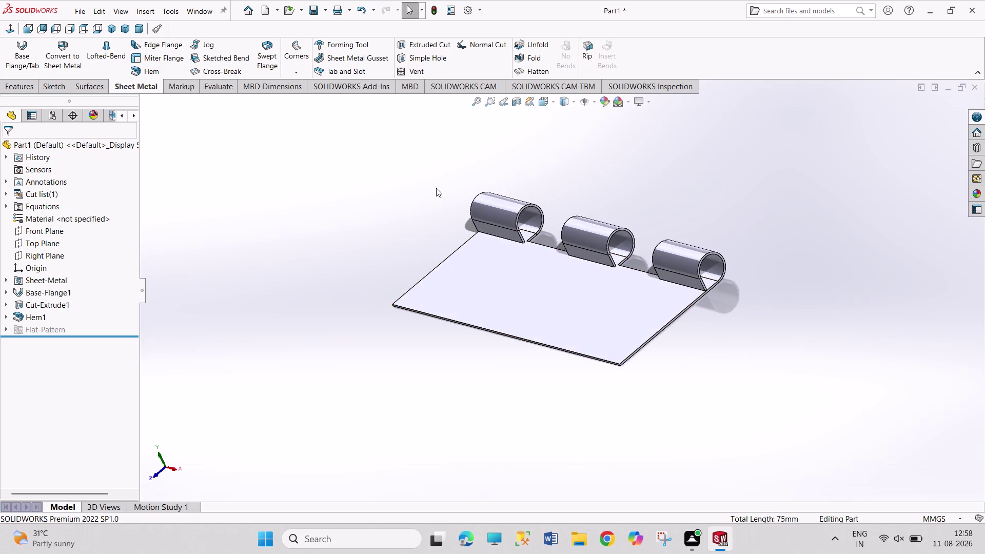
middle_drag(434, 174, 382, 191)
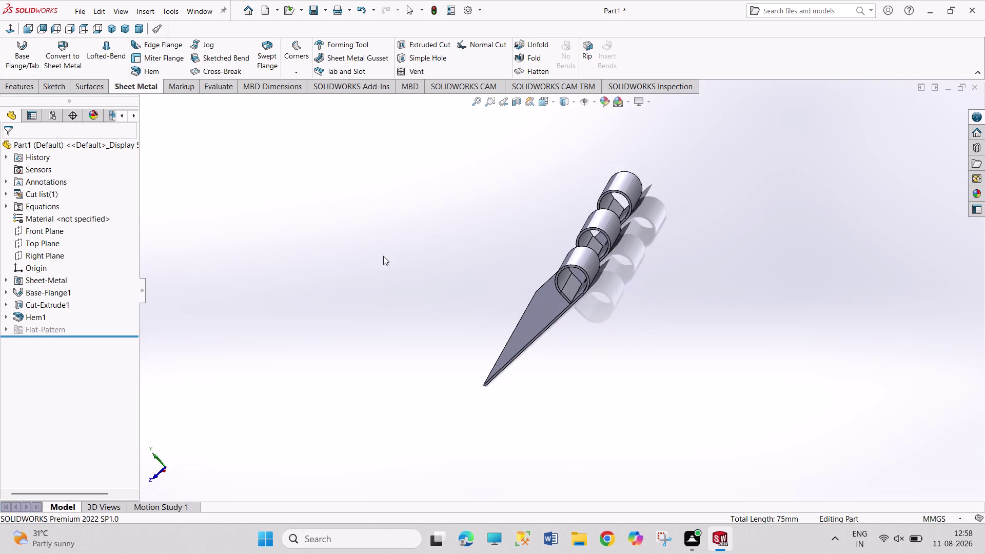
middle_drag(398, 329, 412, 305)
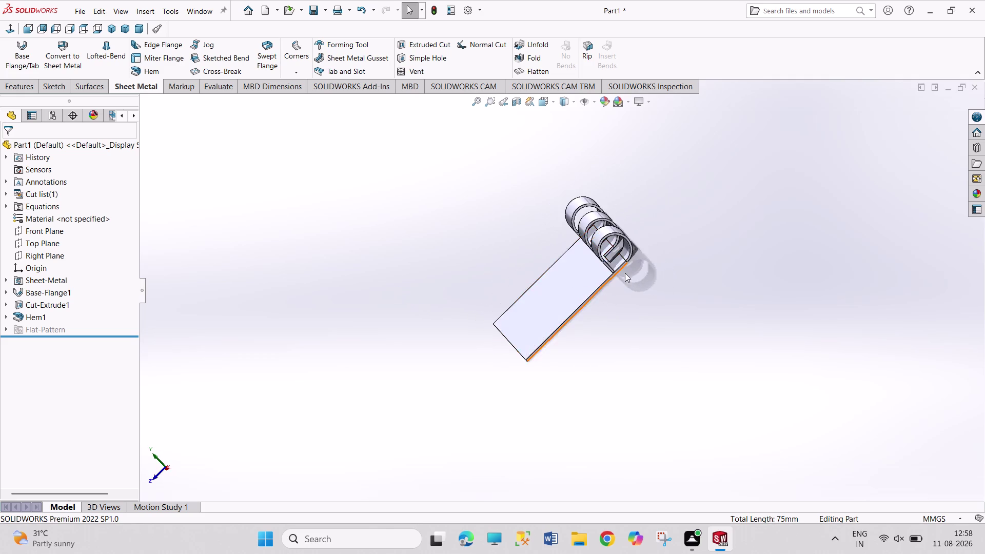
scroll(up, 3)
scroll(down, 3)
scroll(down, 3)
scroll(down, 3)
scroll(down, 3)
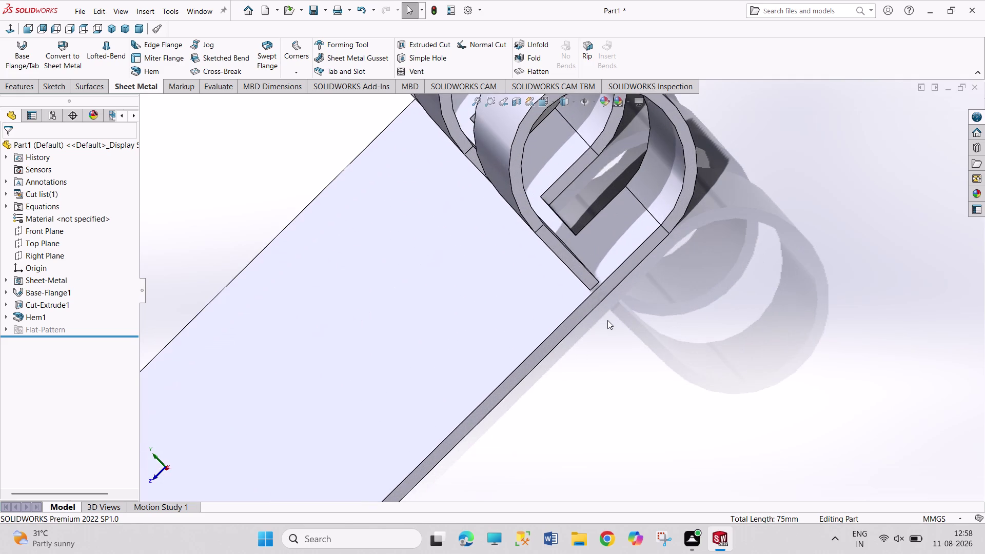
Keep examining the knuckle curl profiles, then switch to the Right view orientation.
middle_drag(599, 320, 596, 307)
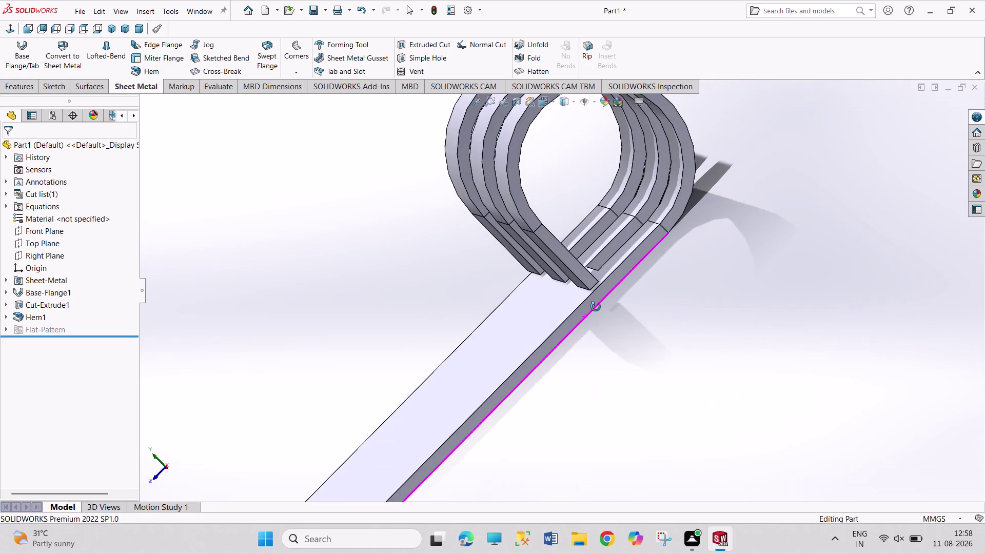
middle_drag(595, 306, 593, 306)
scroll(down, 3)
scroll(up, 3)
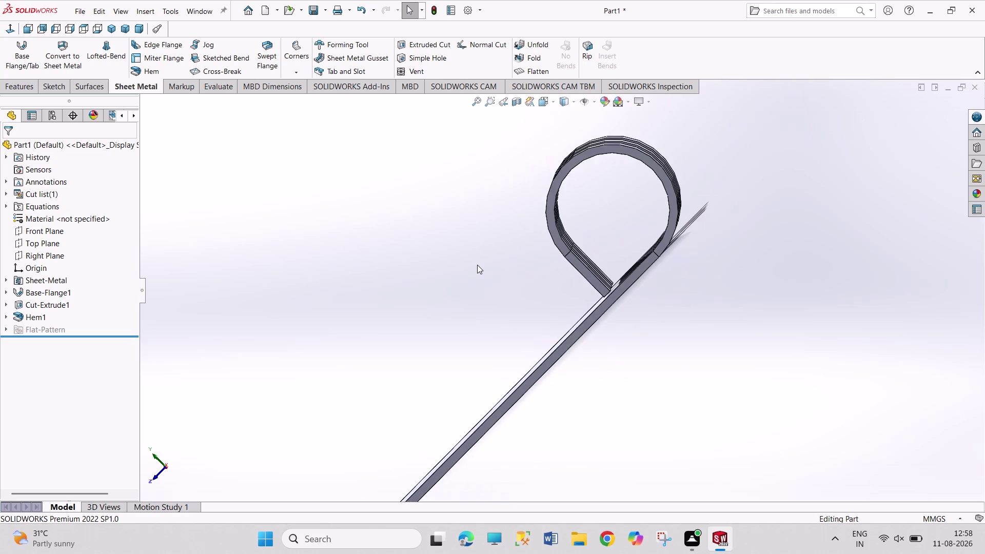
scroll(up, 3)
middle_drag(366, 411, 399, 405)
scroll(down, 3)
scroll(up, 3)
scroll(up, 3)
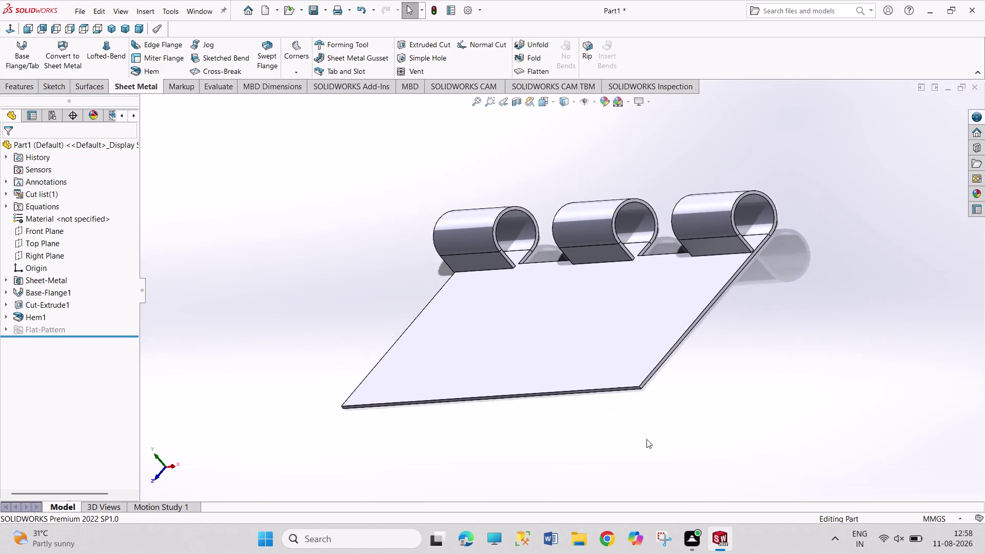
scroll(down, 3)
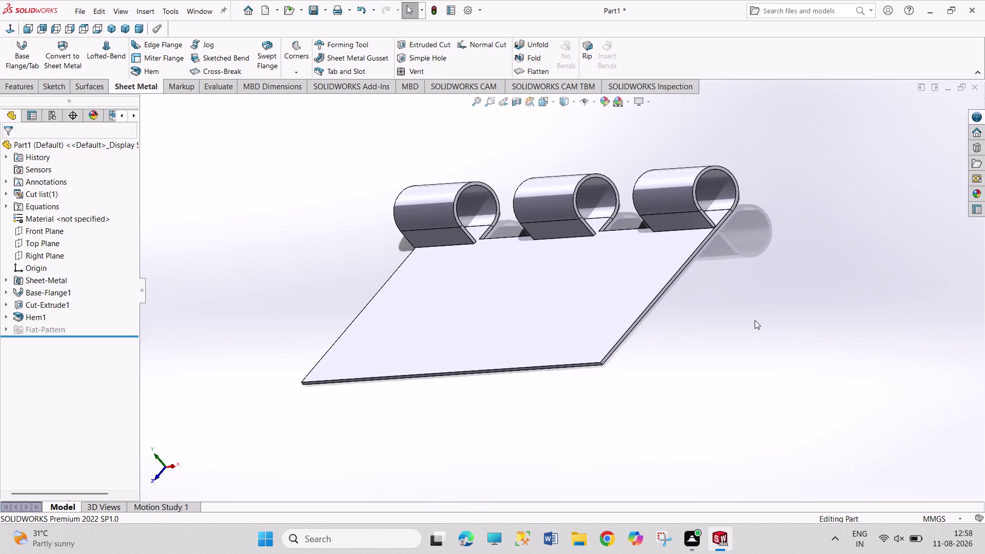
middle_drag(751, 319, 736, 317)
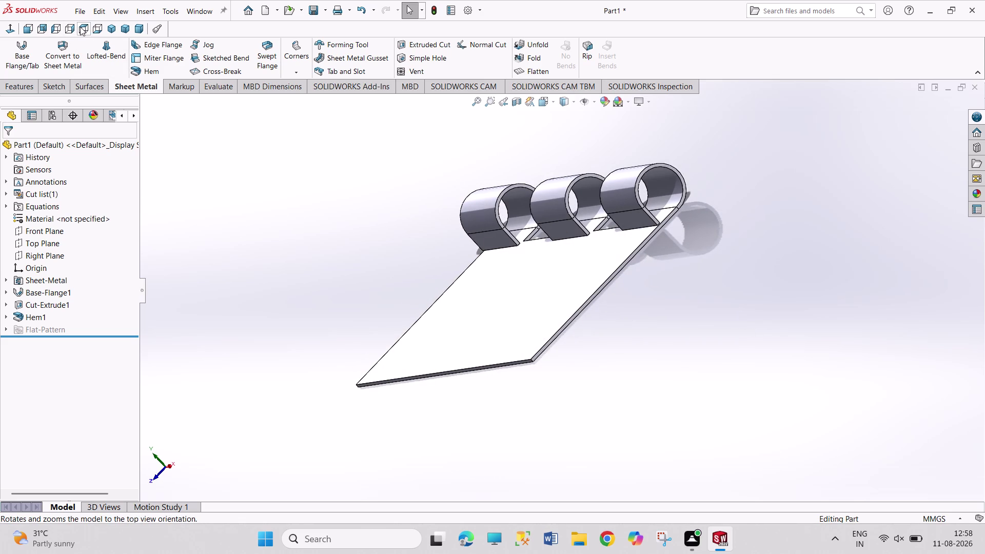
click(68, 30)
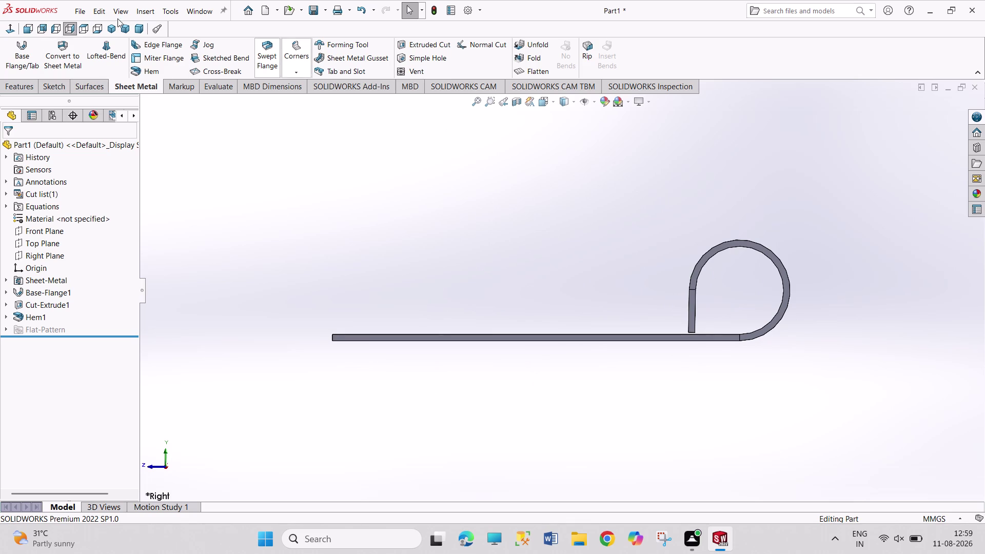
click(227, 90)
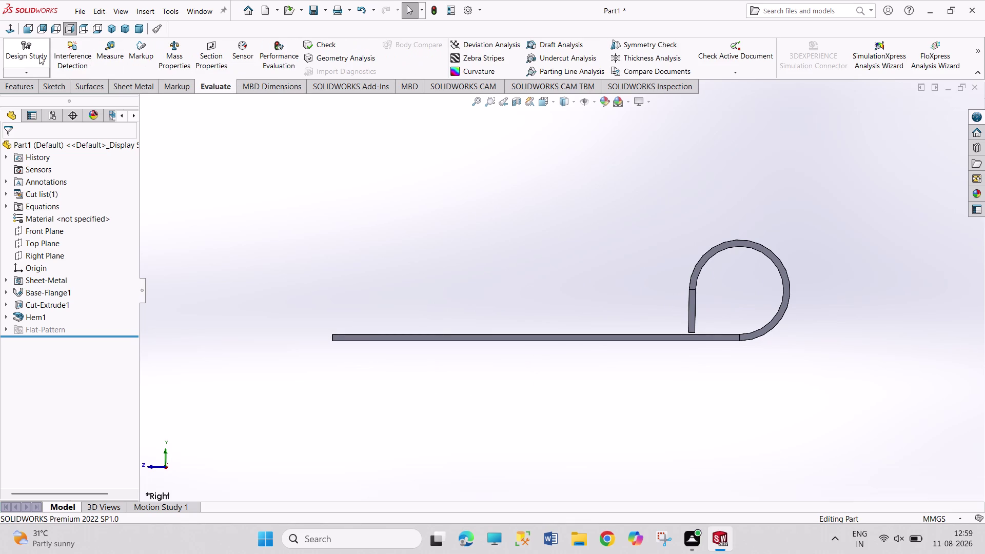
Measure 46.26 mm from the leaf's left end vertex to where the curl begins.
click(112, 55)
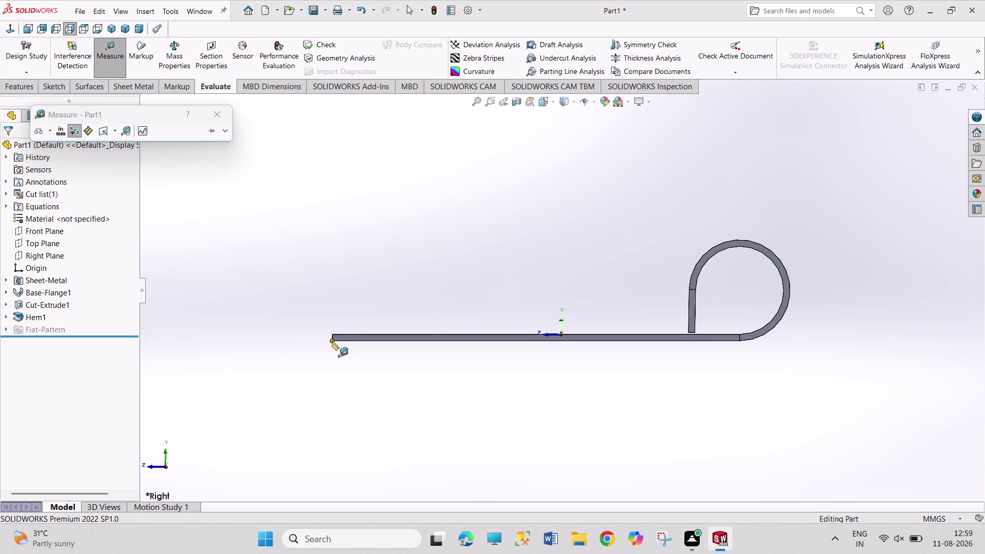
click(332, 341)
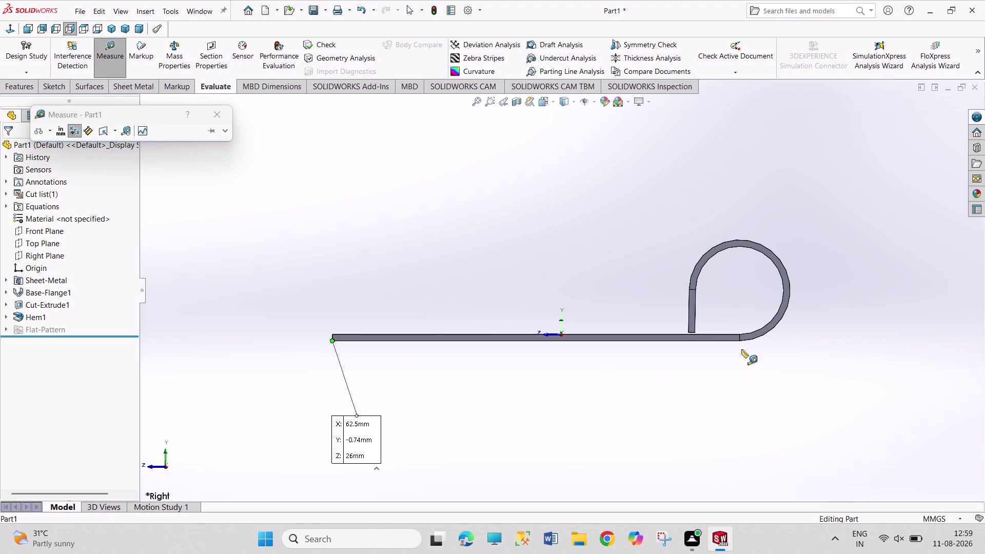
click(741, 342)
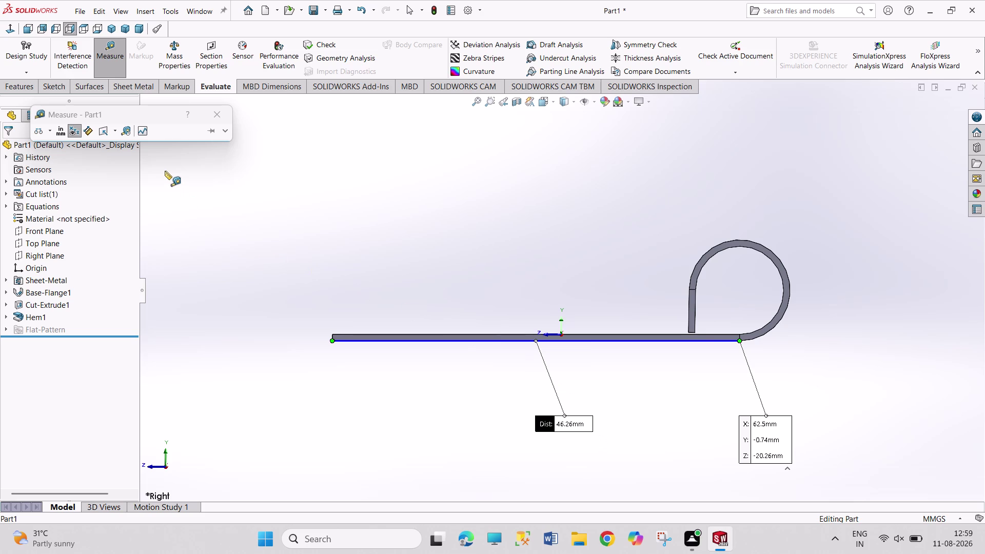
click(213, 113)
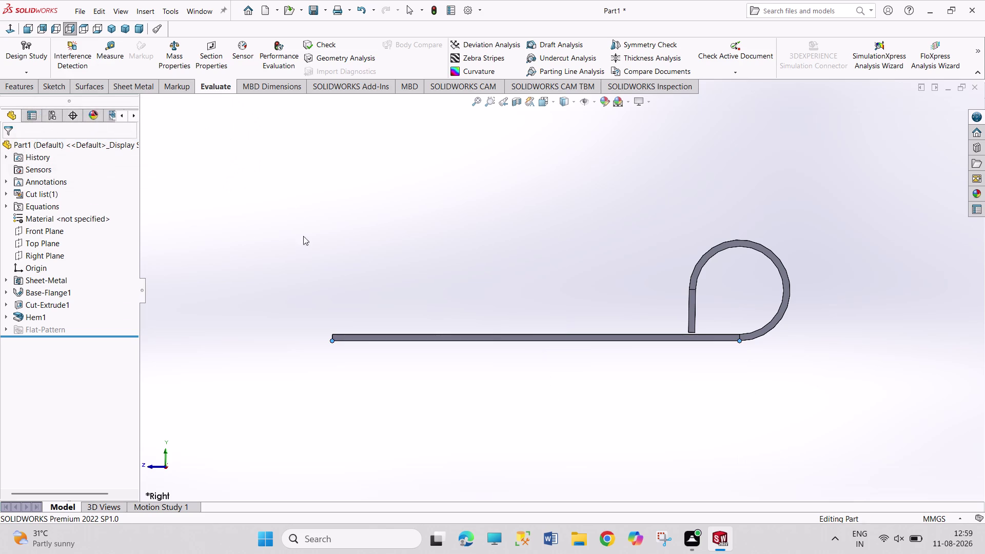
Check the 125 × 52 Sketch1 under Base-Flange1 and exit it unchanged.
click(5, 280)
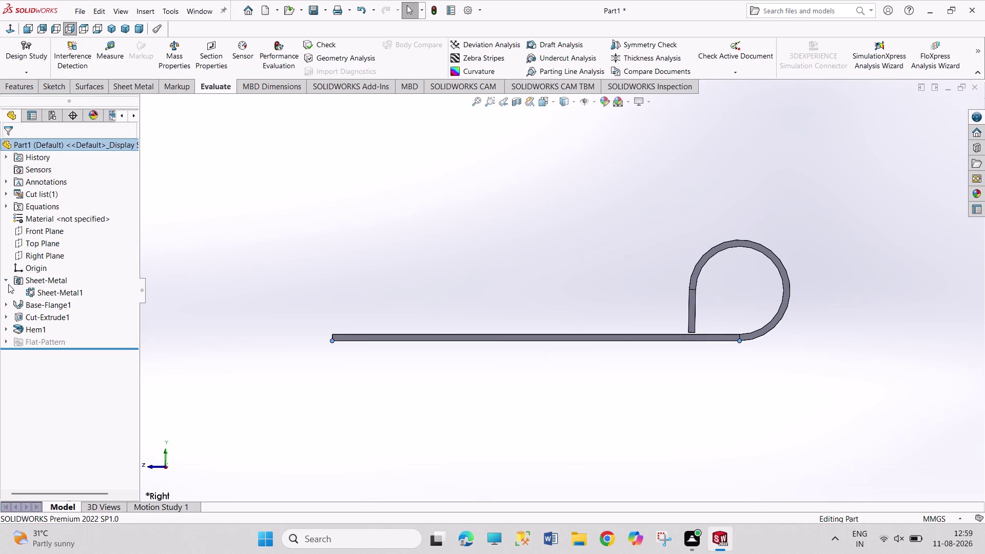
click(6, 278)
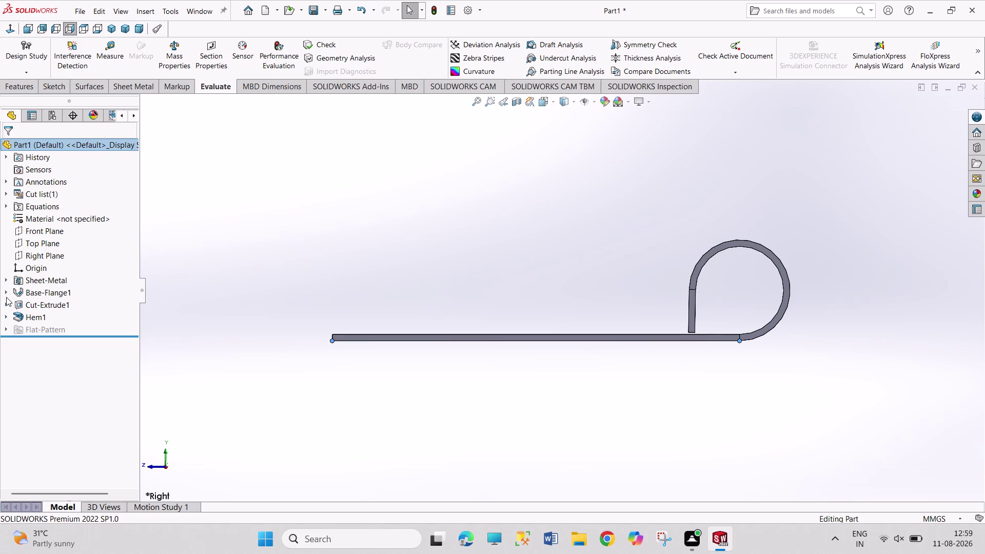
click(4, 293)
click(37, 305)
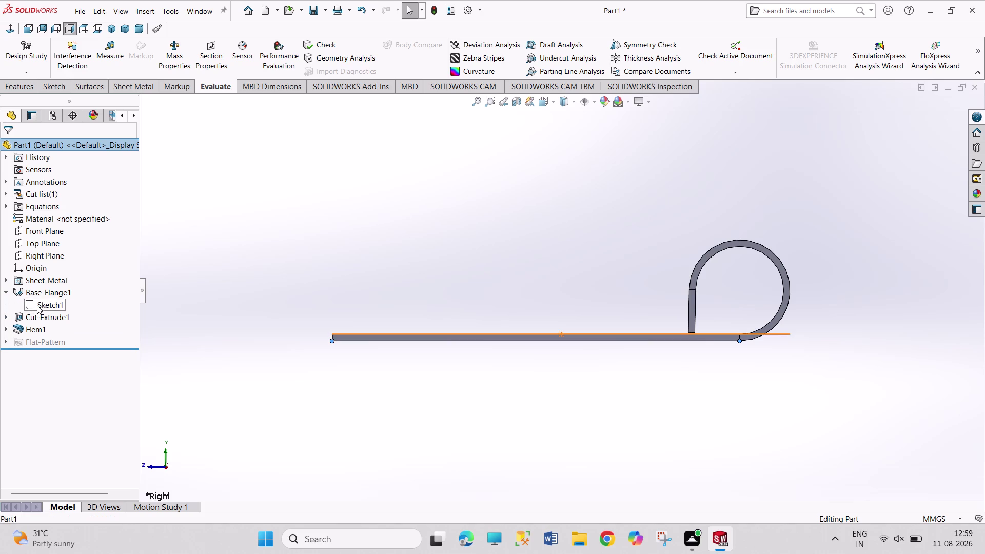
click(47, 274)
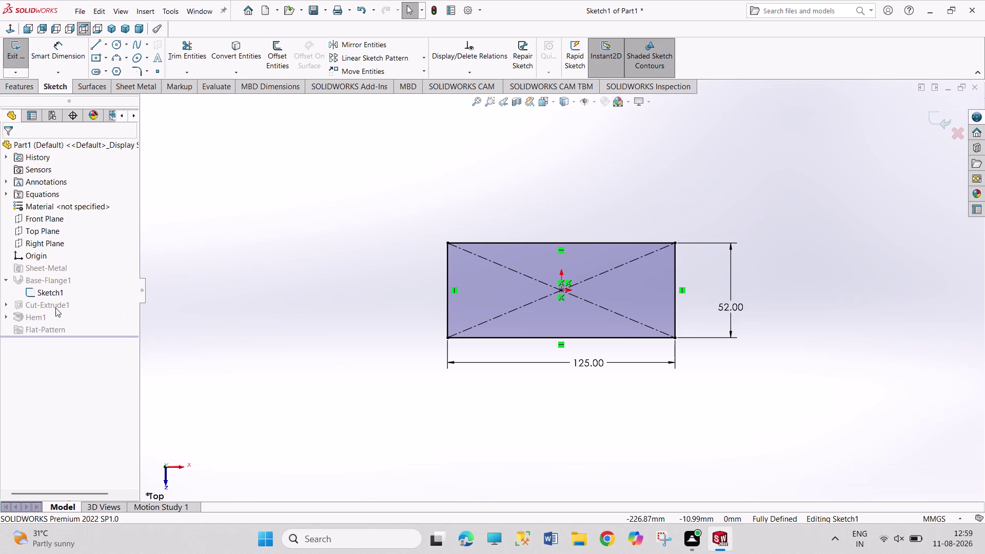
click(18, 56)
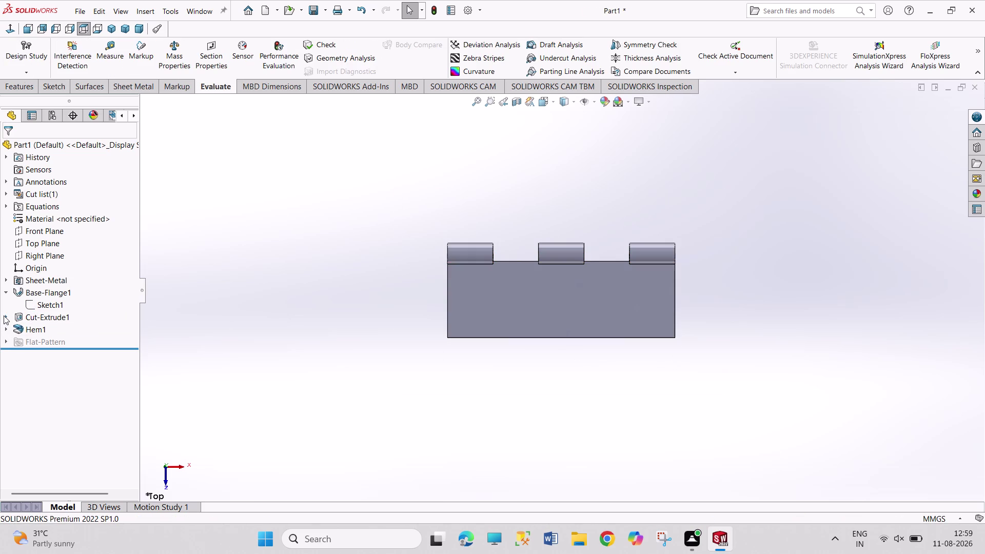
Edit Sketch6 under Cut-Extrude1, showing the 25 × 20 mm notch rectangles.
click(4, 316)
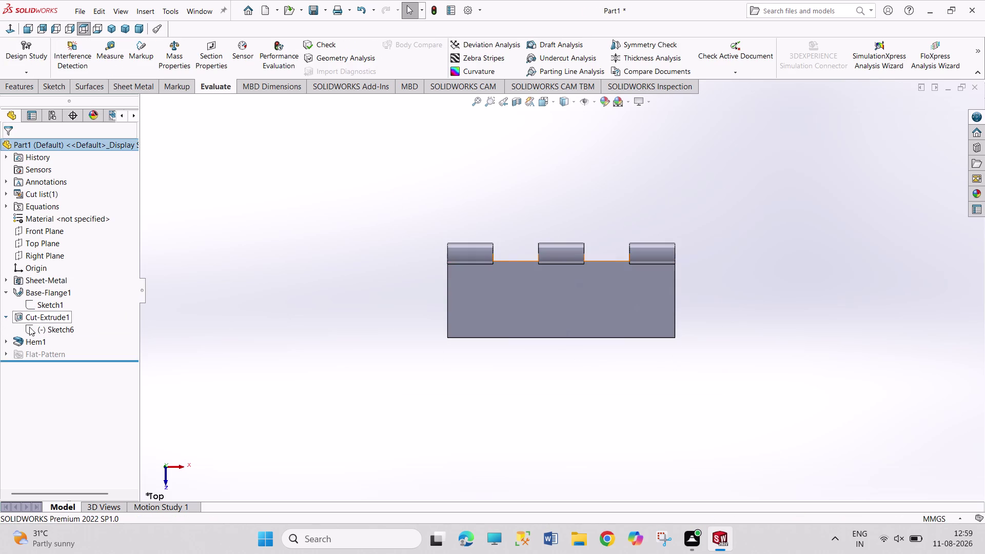
click(42, 330)
click(53, 297)
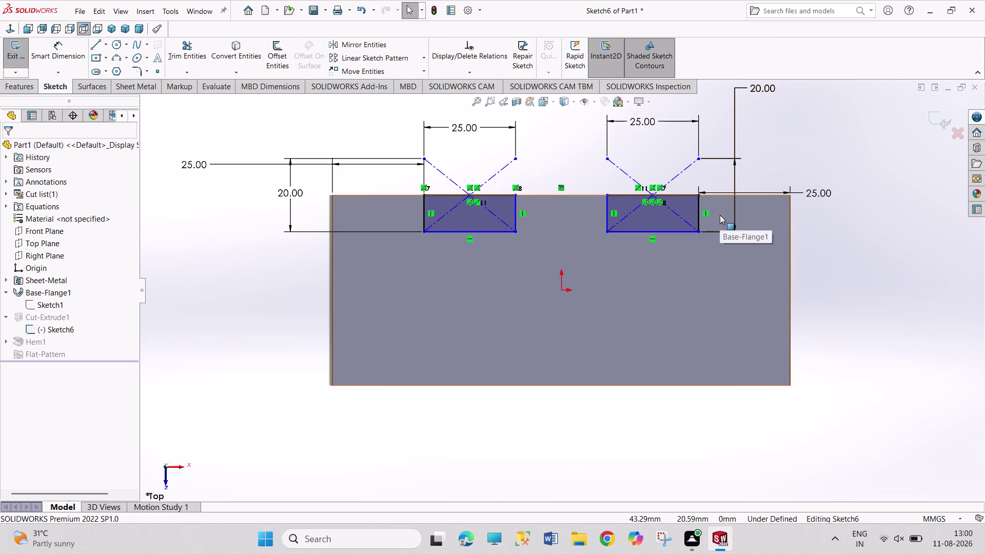
Move the right 25 mm dimension above the slot and delete the 20 mm notch dimensions.
drag(821, 193, 793, 146)
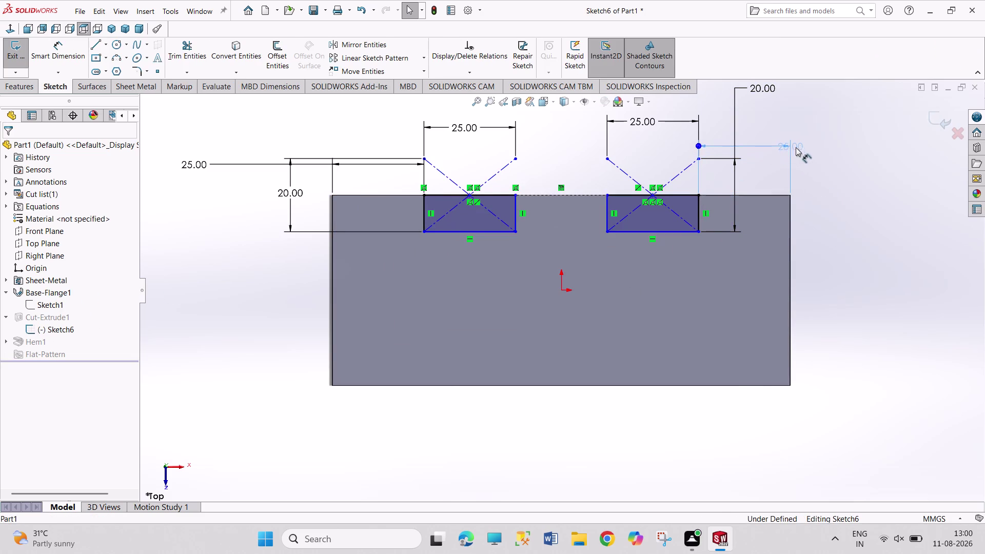
click(836, 208)
drag(801, 141, 820, 141)
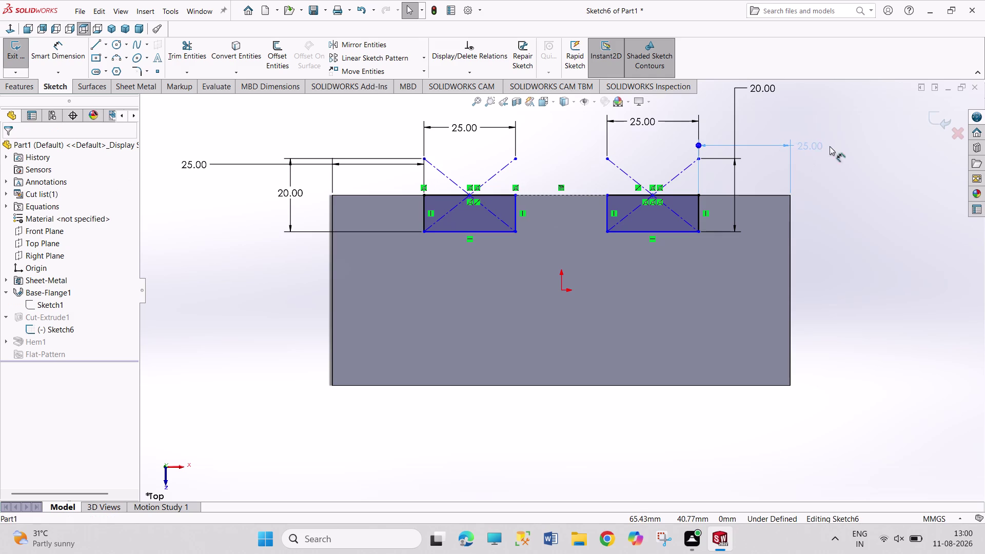
click(828, 183)
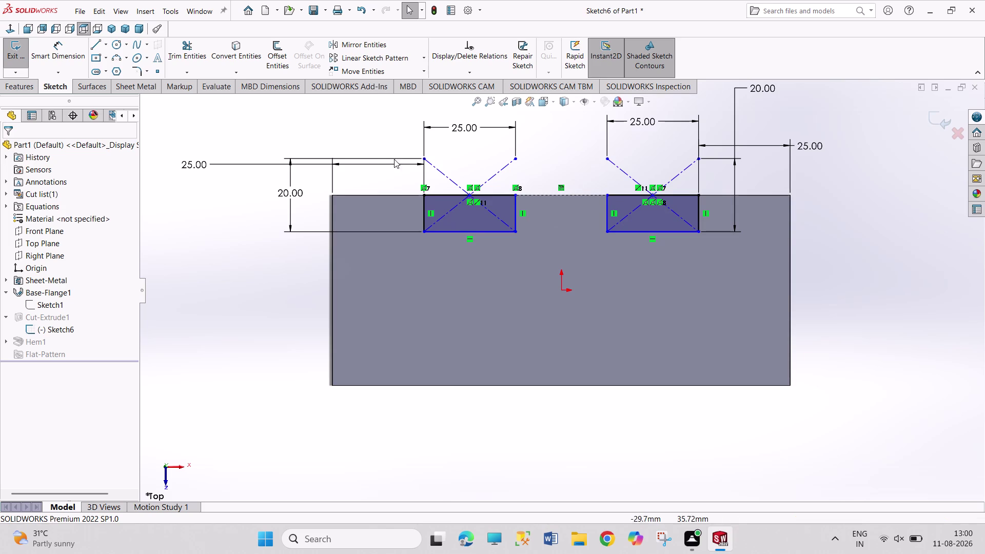
right_click(283, 193)
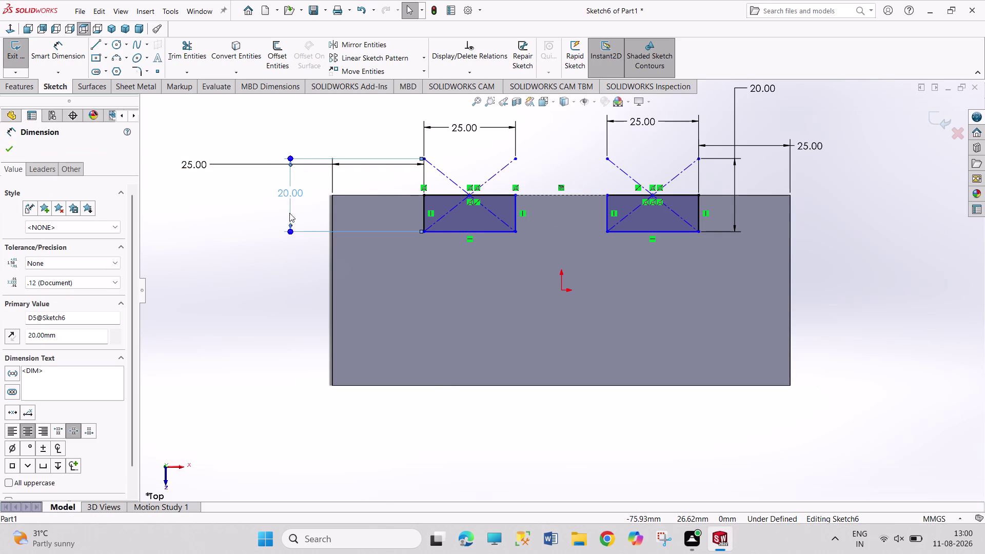
click(330, 332)
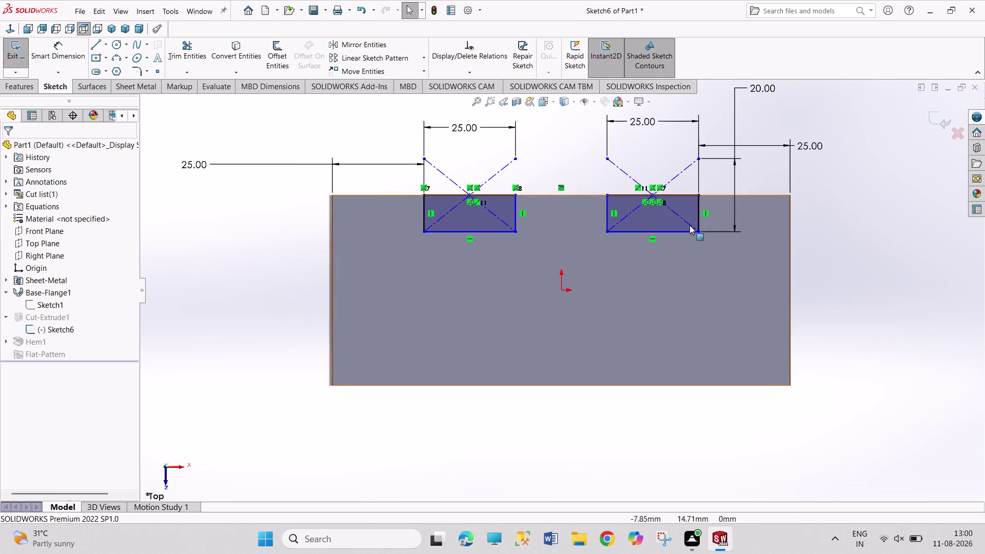
right_click(772, 88)
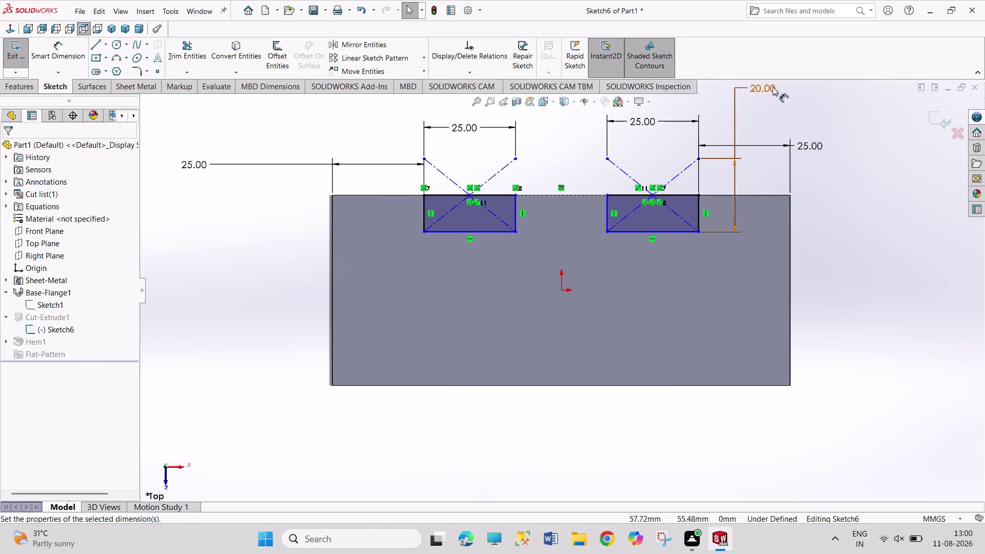
Dimension the right cutout's depth at 10 mm.
click(784, 230)
right_drag(847, 258, 842, 242)
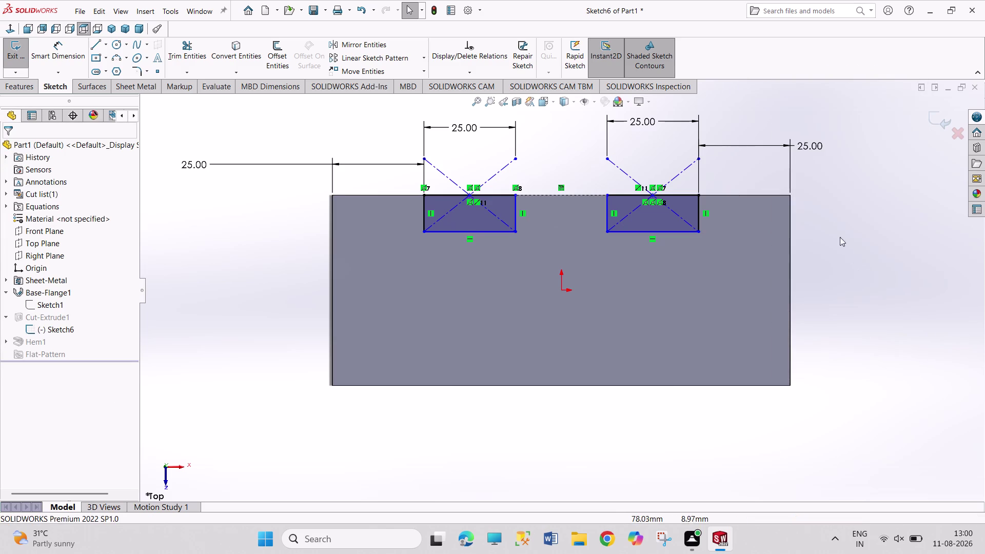
right_drag(841, 241, 827, 143)
click(698, 211)
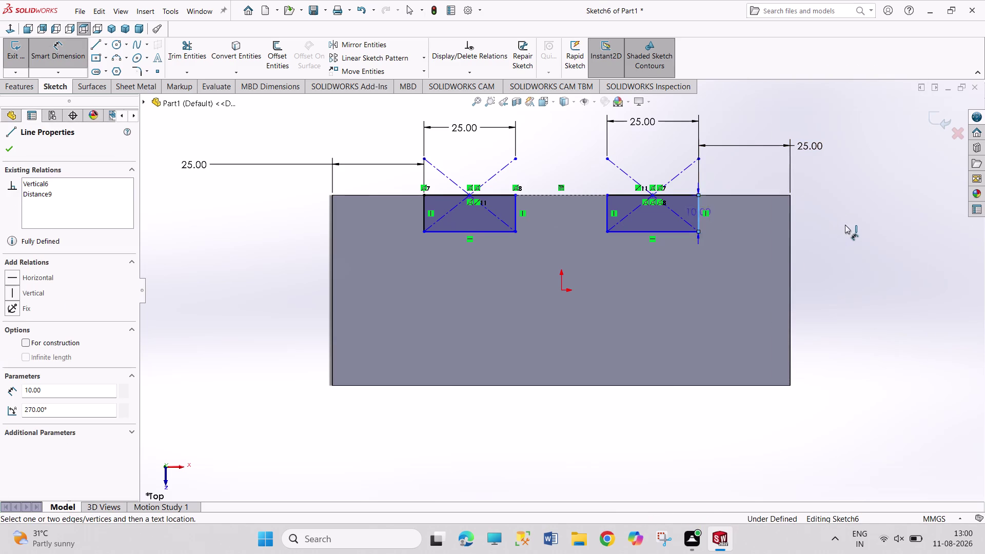
click(848, 218)
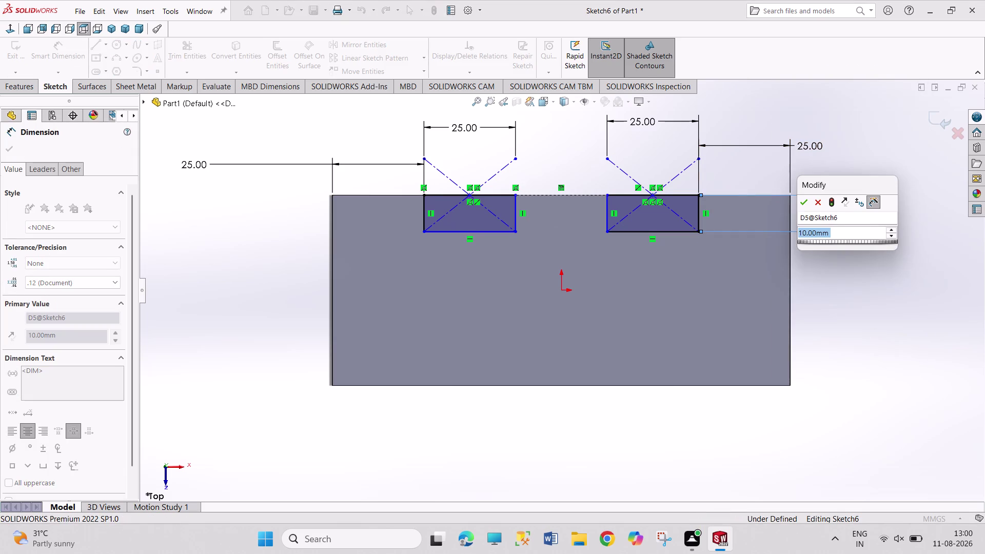
click(808, 204)
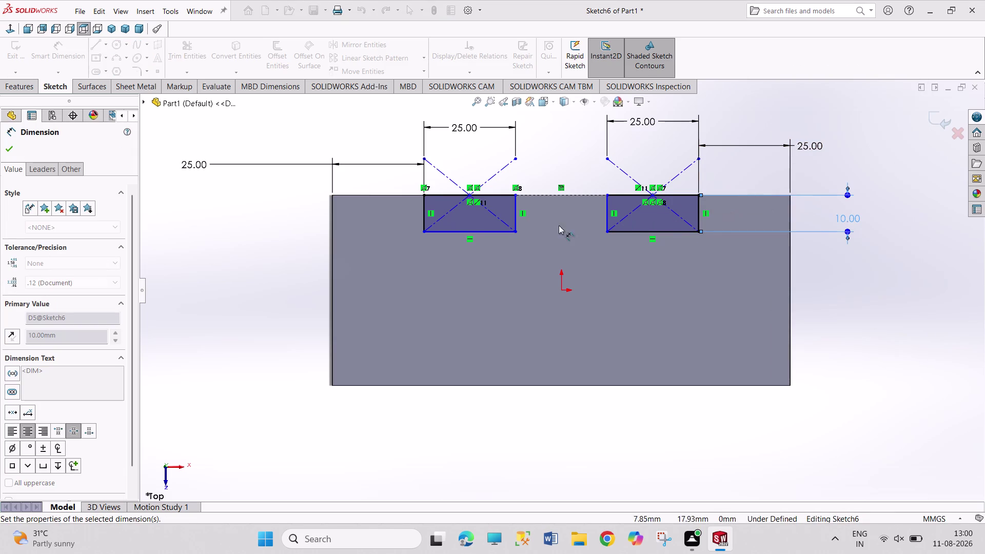
Dimension the spacing between the two cutouts at 25 mm.
click(514, 211)
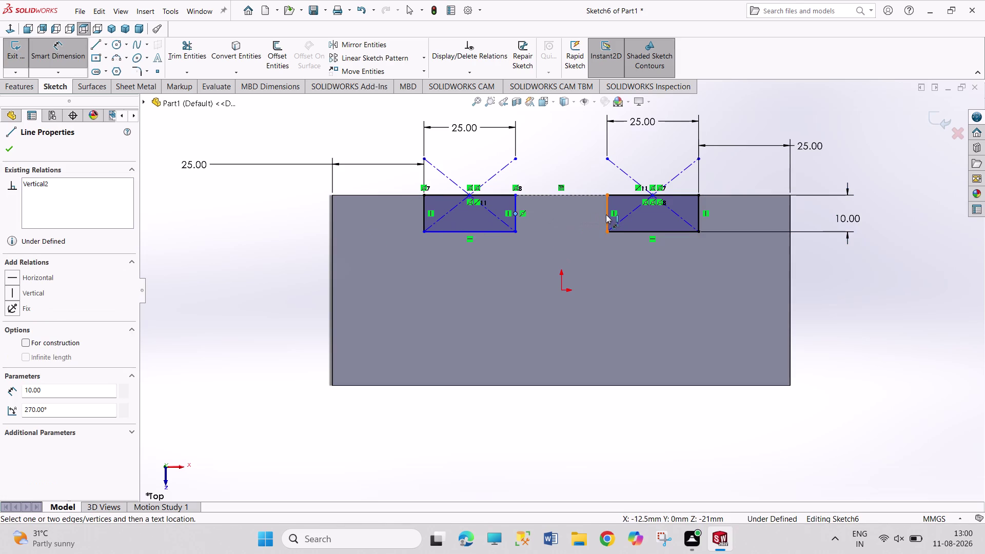
click(606, 214)
click(578, 159)
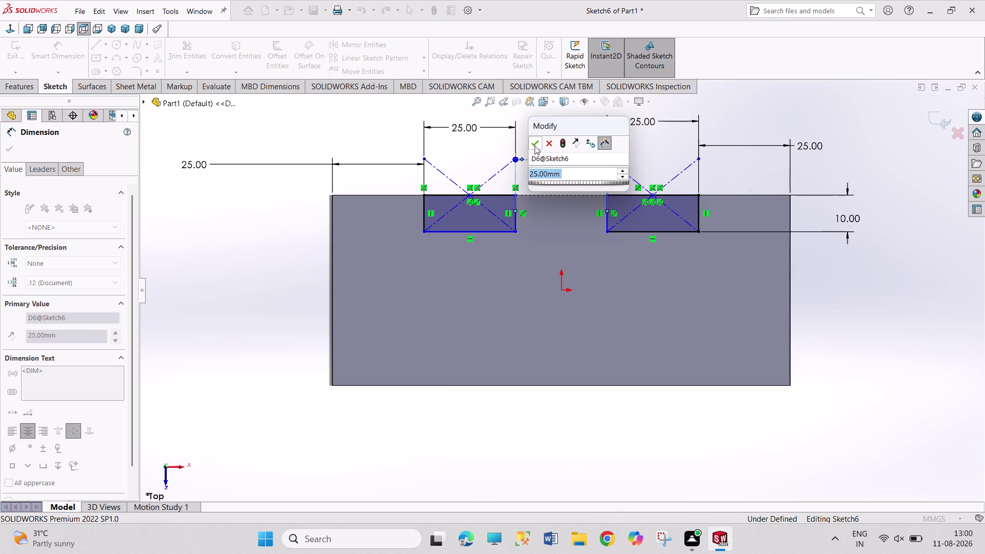
click(534, 146)
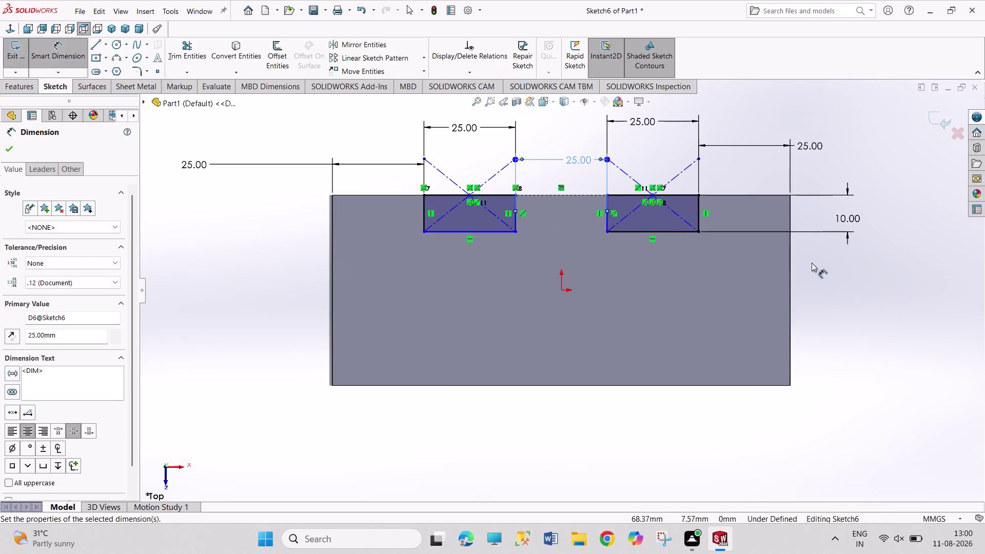
right_click(811, 261)
click(829, 295)
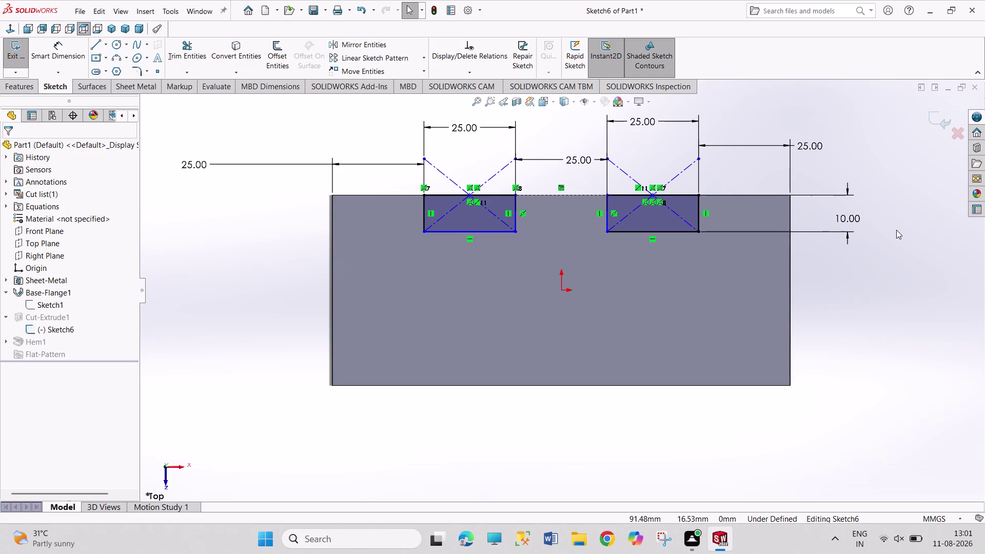
click(14, 53)
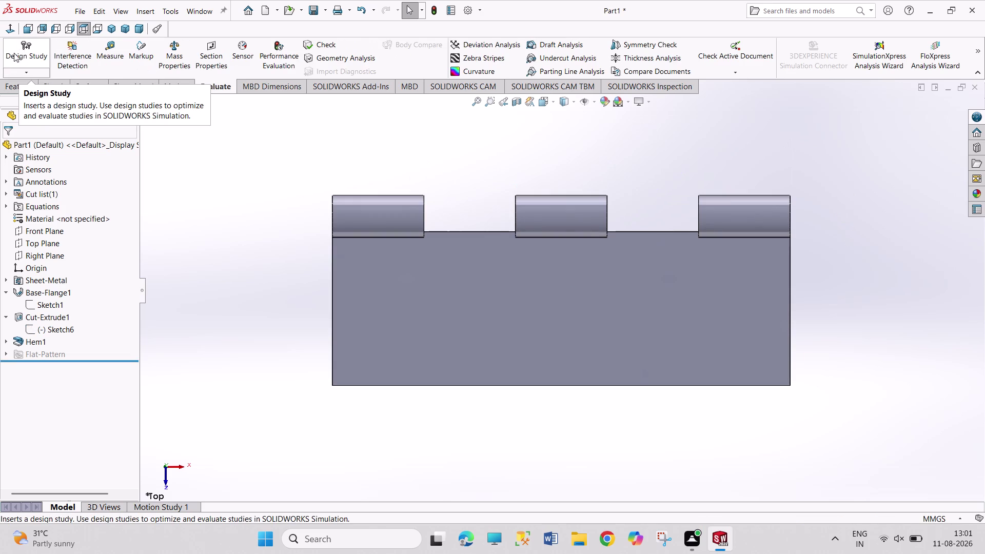
Orbit the rebuilt leaf to inspect the three shorter knuckles and notch gaps from all sides.
middle_drag(301, 366, 238, 307)
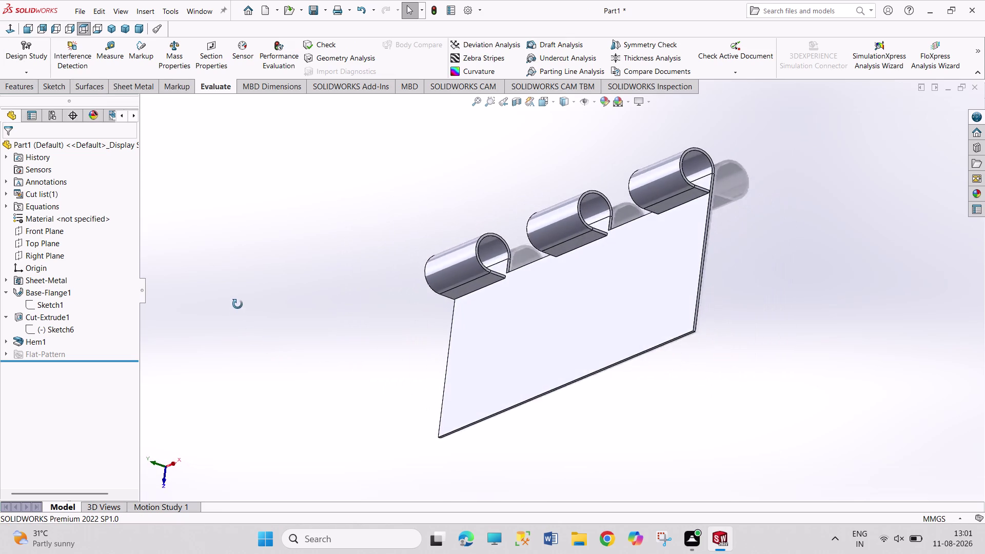
middle_drag(238, 306, 235, 283)
middle_click(235, 284)
middle_drag(615, 378, 595, 415)
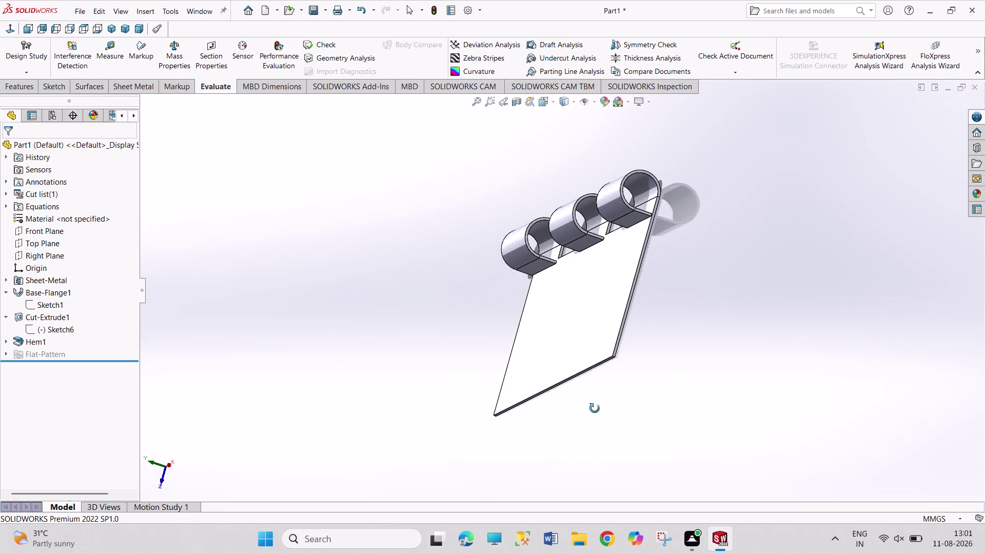
middle_drag(766, 282, 728, 329)
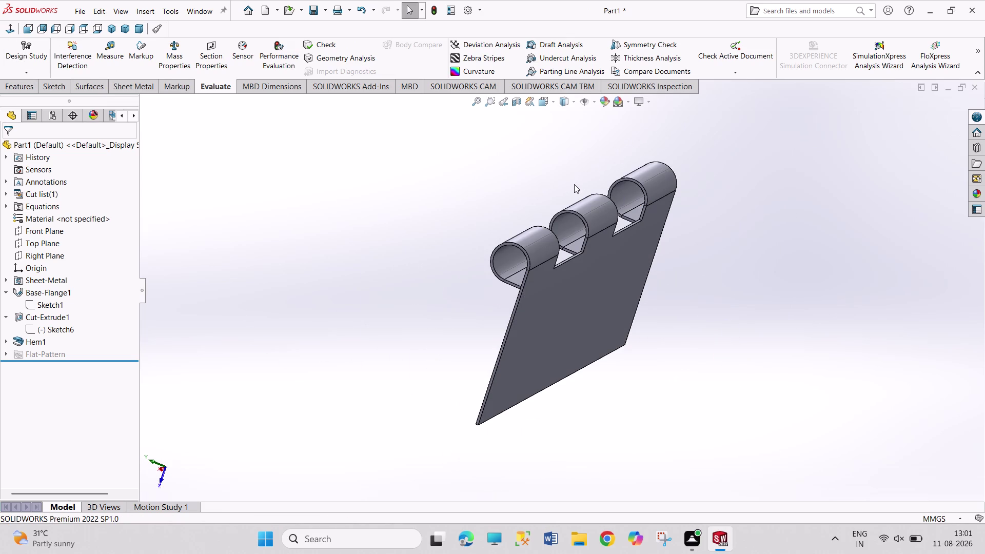
middle_drag(575, 186, 610, 161)
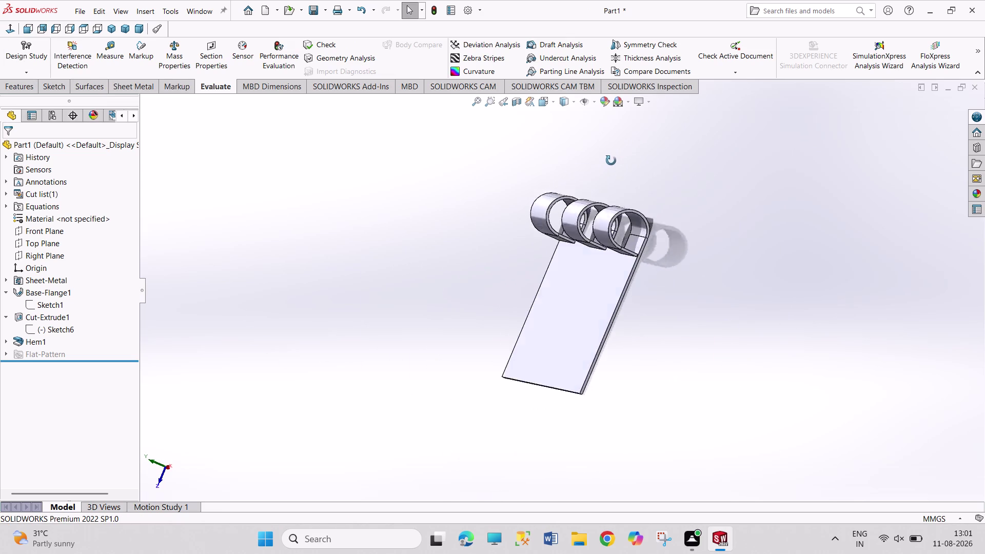
middle_drag(610, 161, 650, 153)
middle_drag(377, 382, 344, 292)
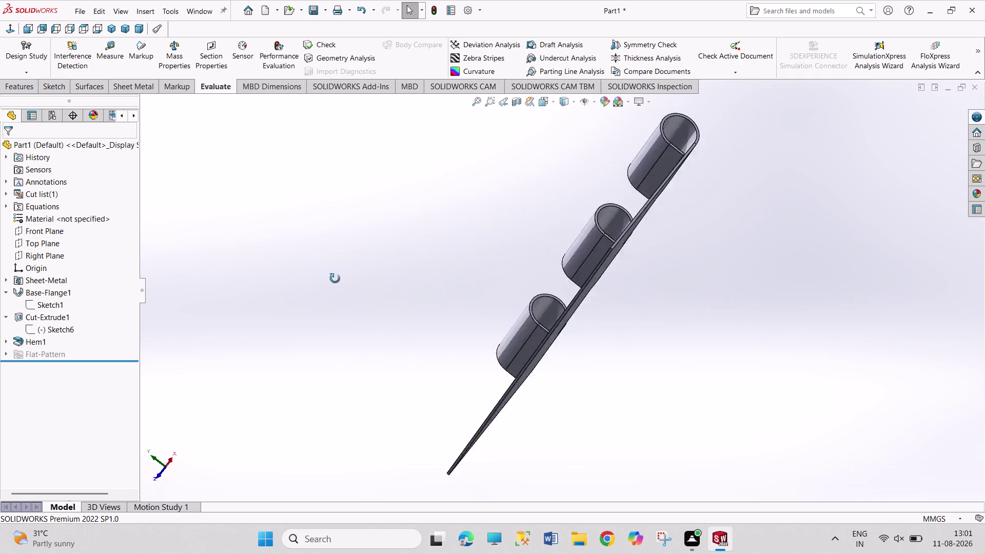
middle_drag(344, 293, 335, 276)
middle_drag(691, 347, 627, 391)
middle_drag(651, 188, 683, 202)
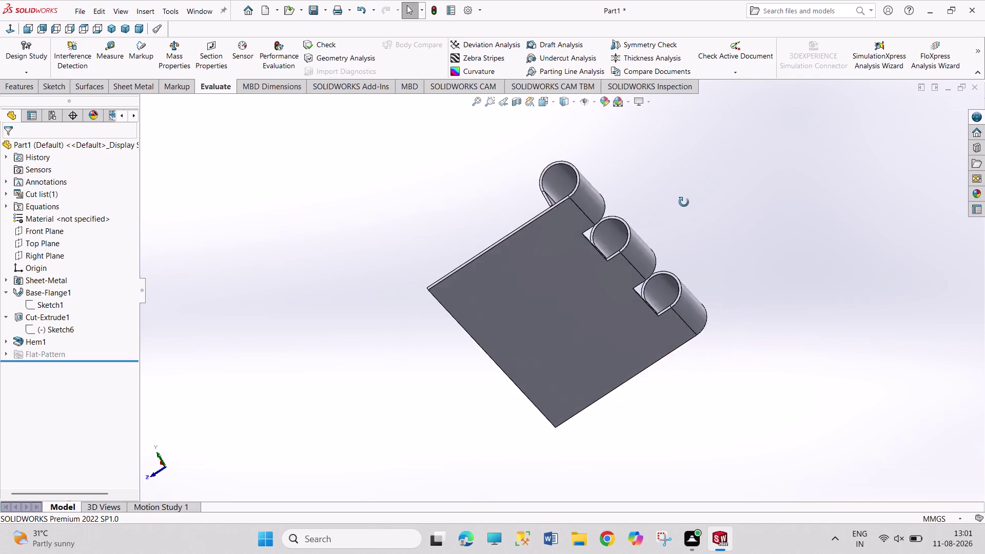
middle_drag(682, 202, 712, 240)
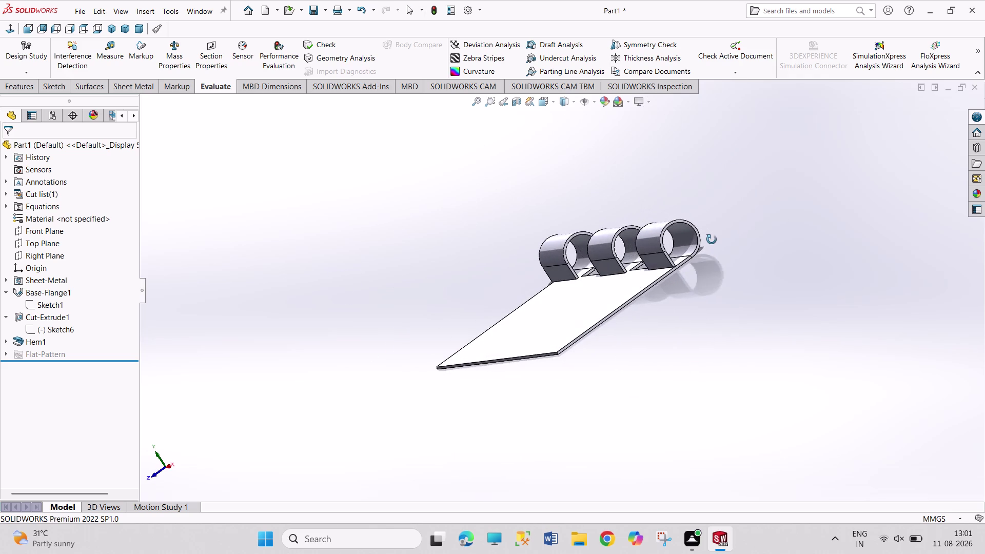
middle_drag(712, 240, 717, 244)
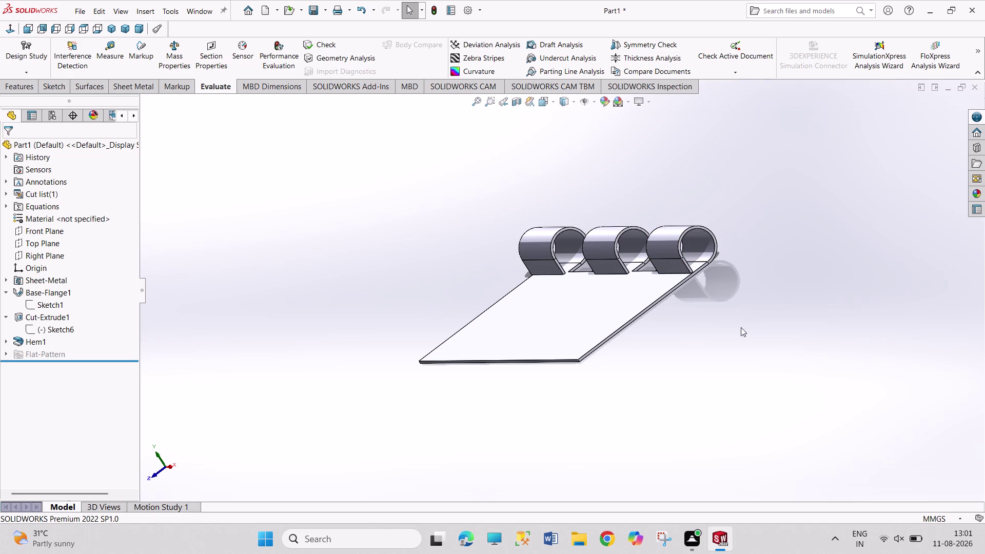
middle_drag(721, 335, 715, 335)
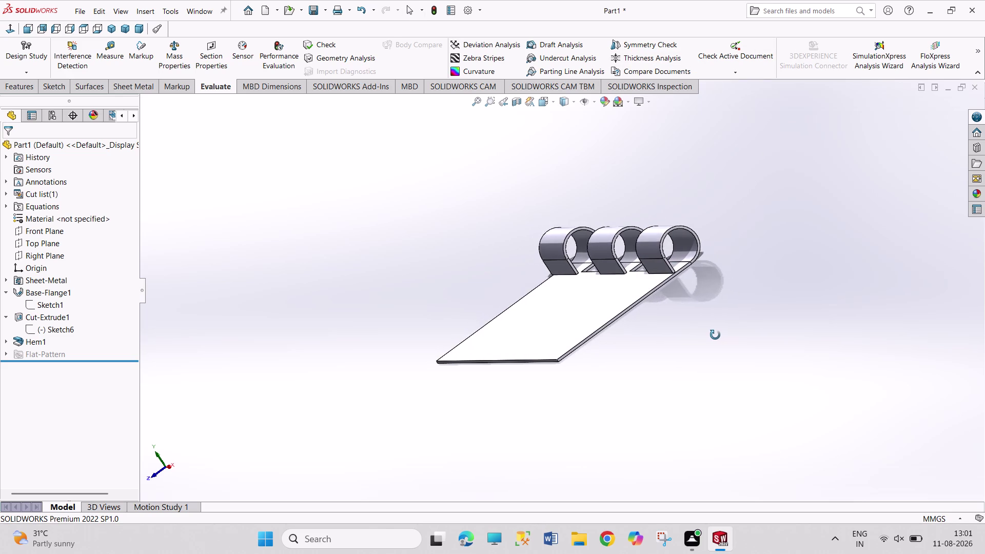
middle_drag(715, 335, 707, 330)
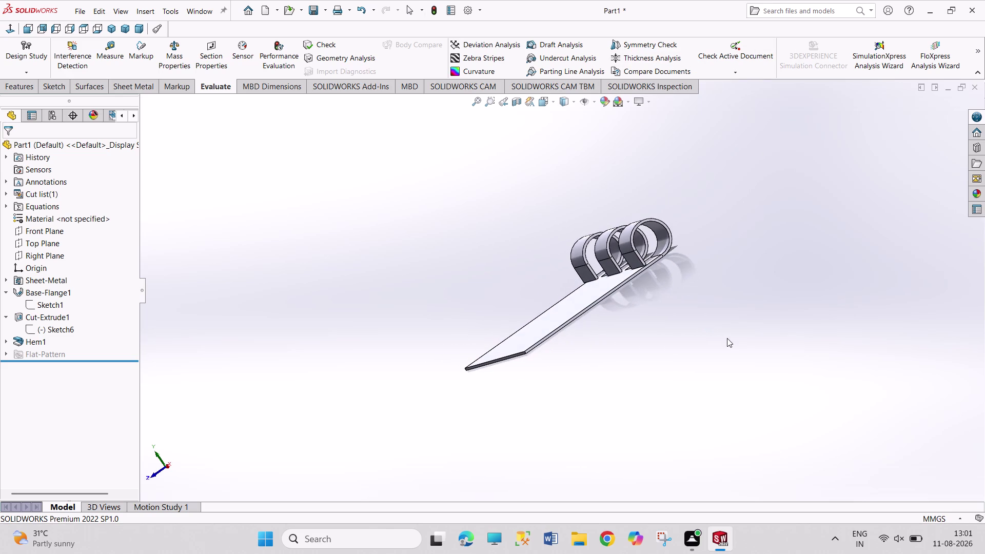
middle_drag(720, 333, 747, 345)
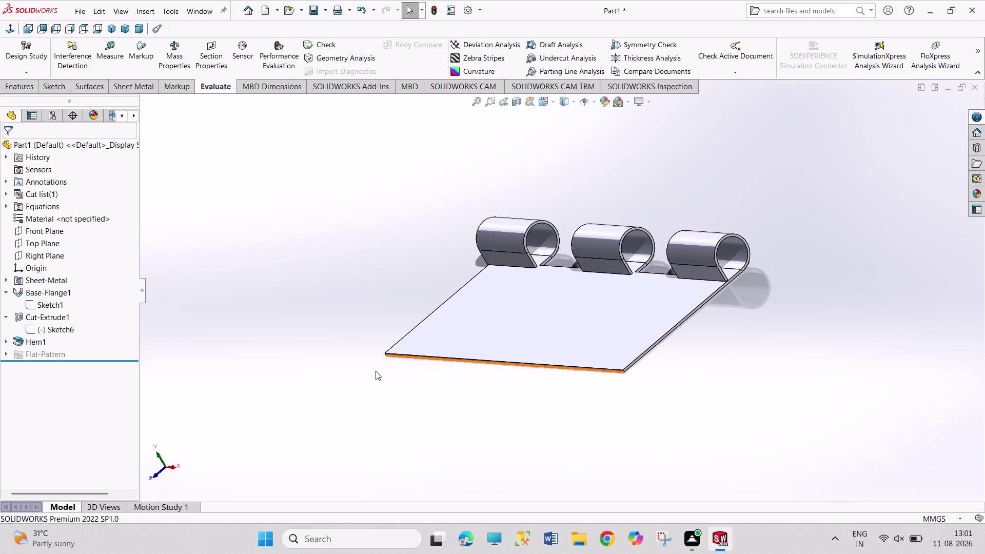
middle_drag(373, 371, 323, 394)
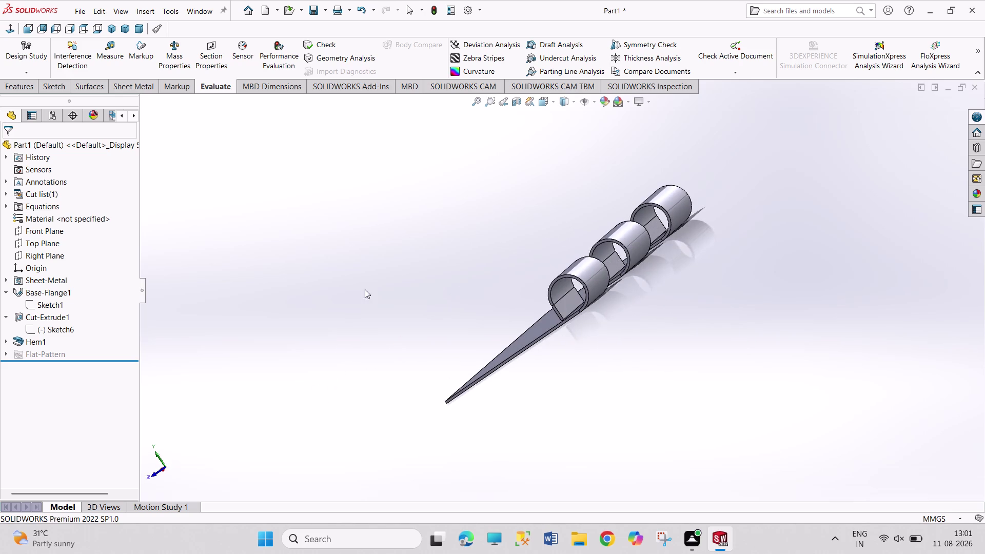
middle_drag(451, 236, 504, 236)
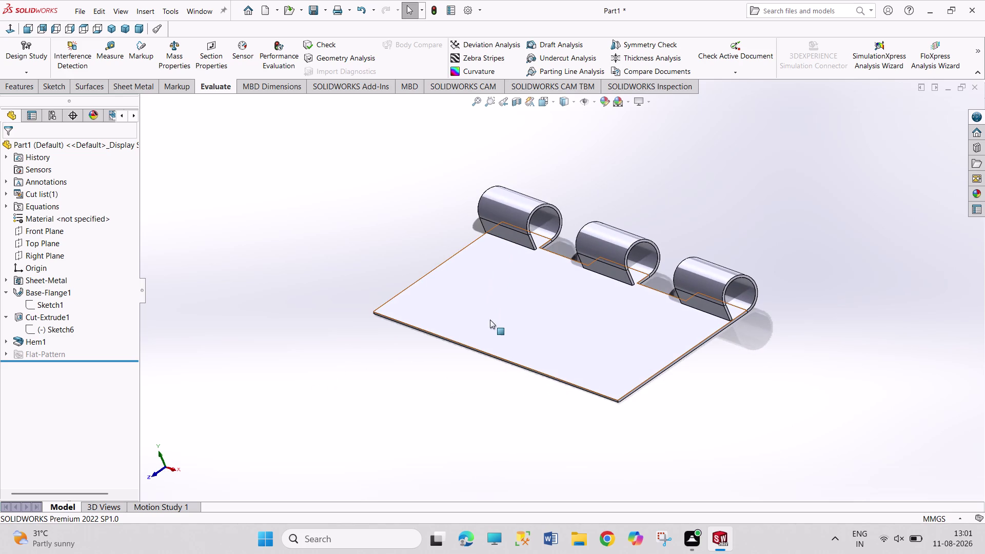
Start a new sketch on the leaf's large flat face.
click(490, 319)
click(533, 290)
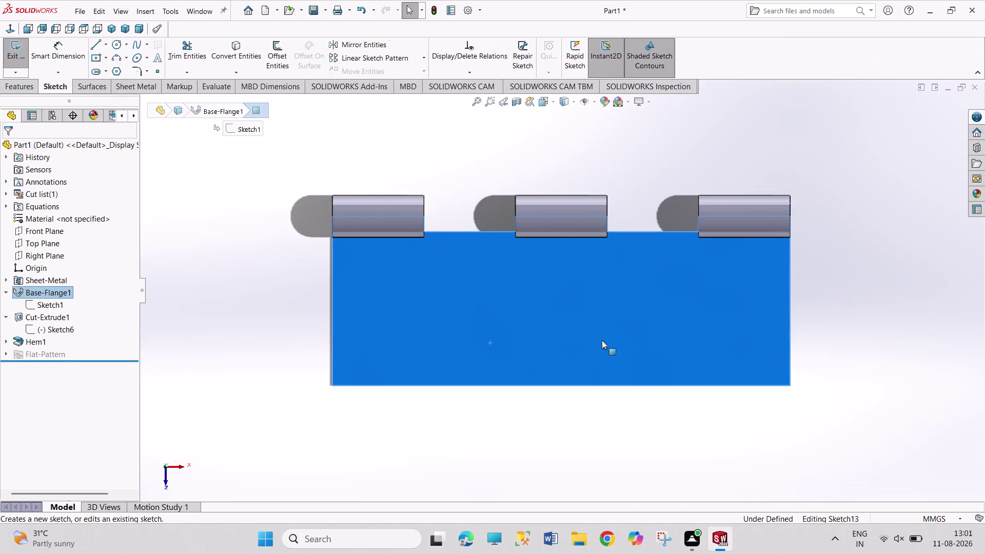
click(118, 43)
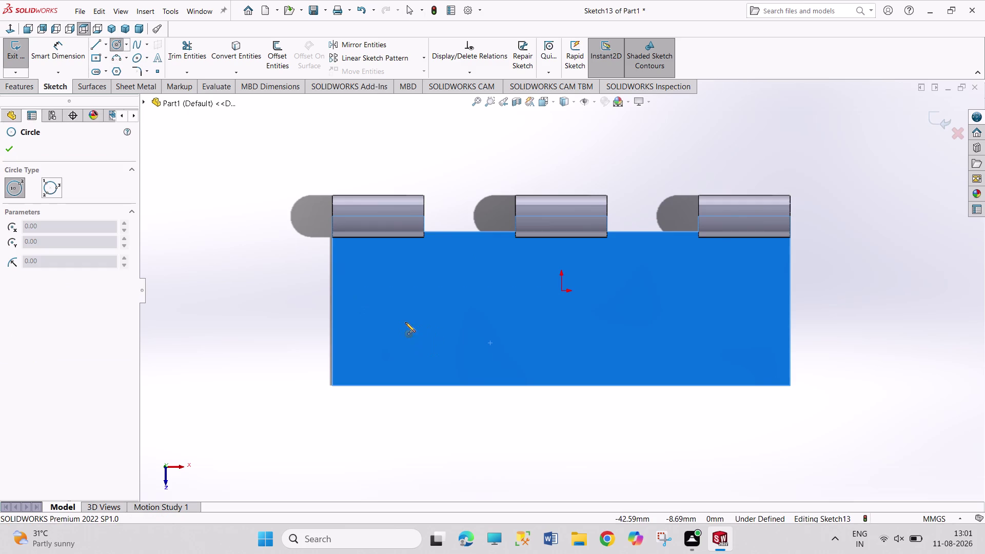
Draw three hole circles on the face: left, lower centre, and right.
drag(405, 321, 409, 326)
click(415, 337)
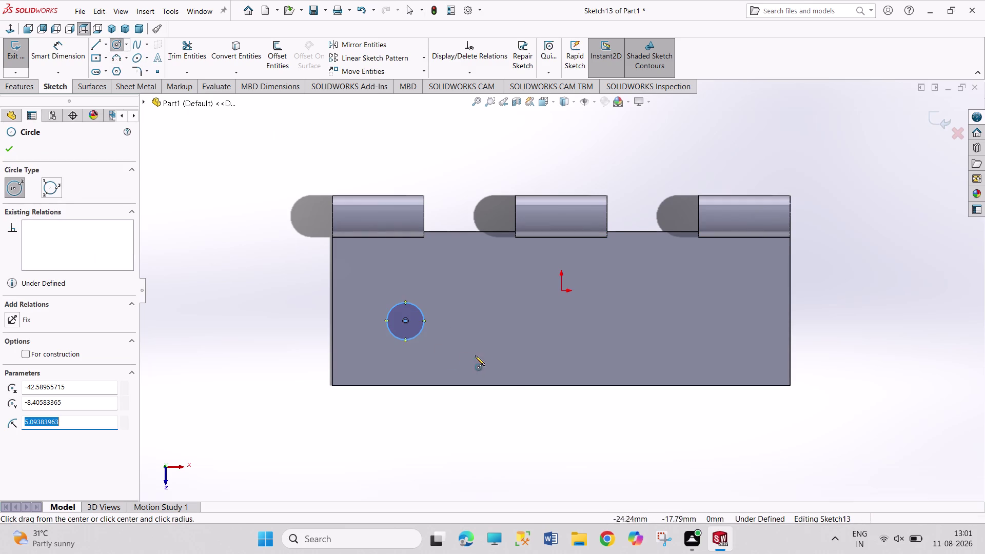
click(565, 352)
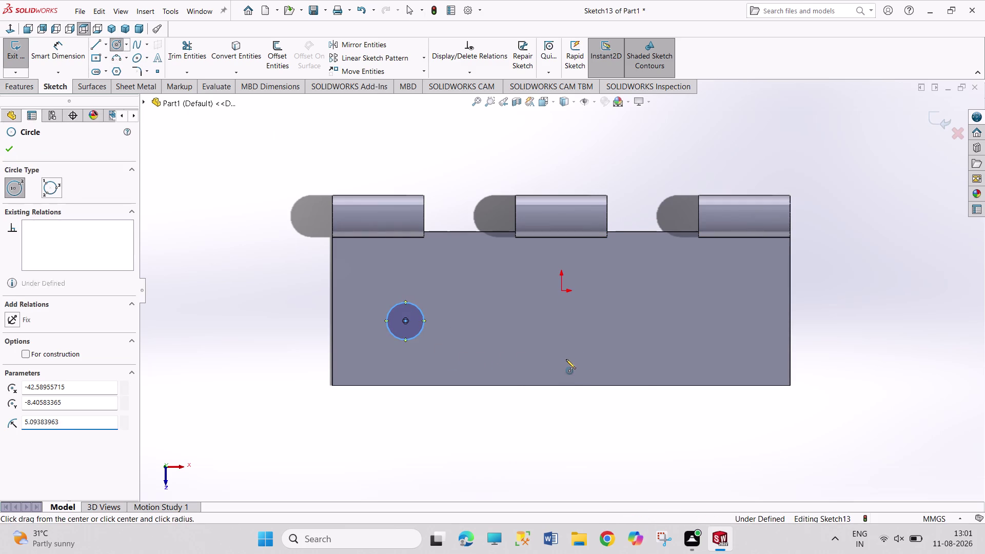
click(570, 372)
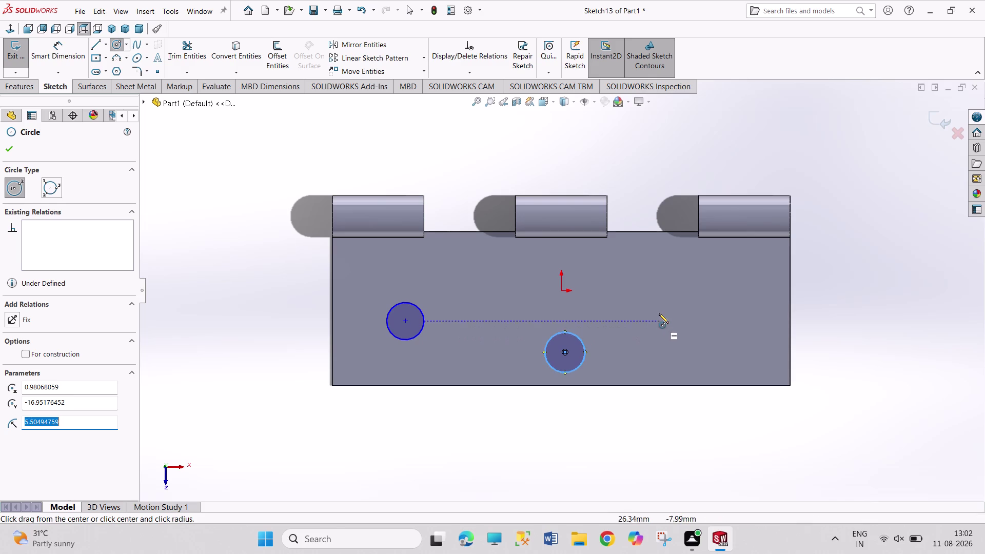
click(697, 324)
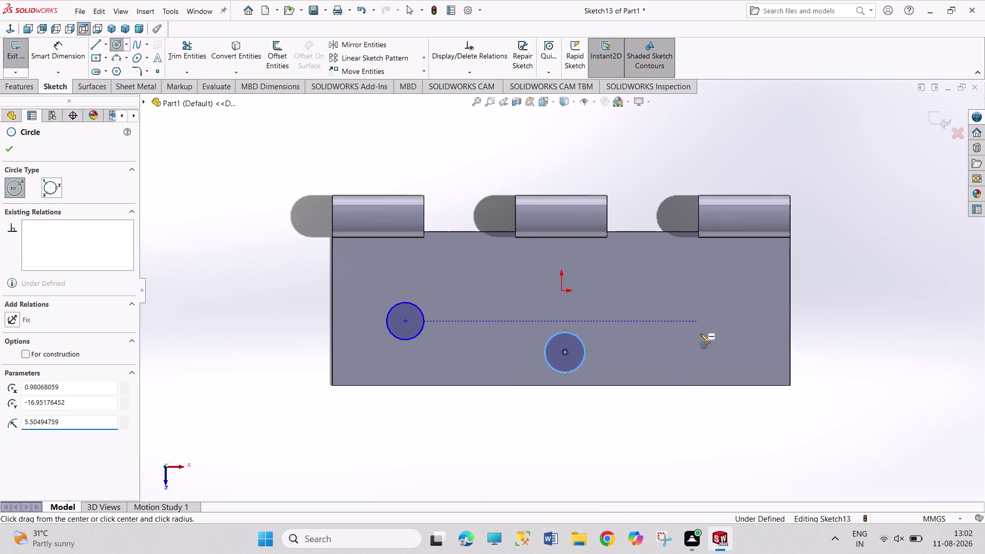
drag(704, 339, 712, 340)
right_drag(820, 333, 845, 204)
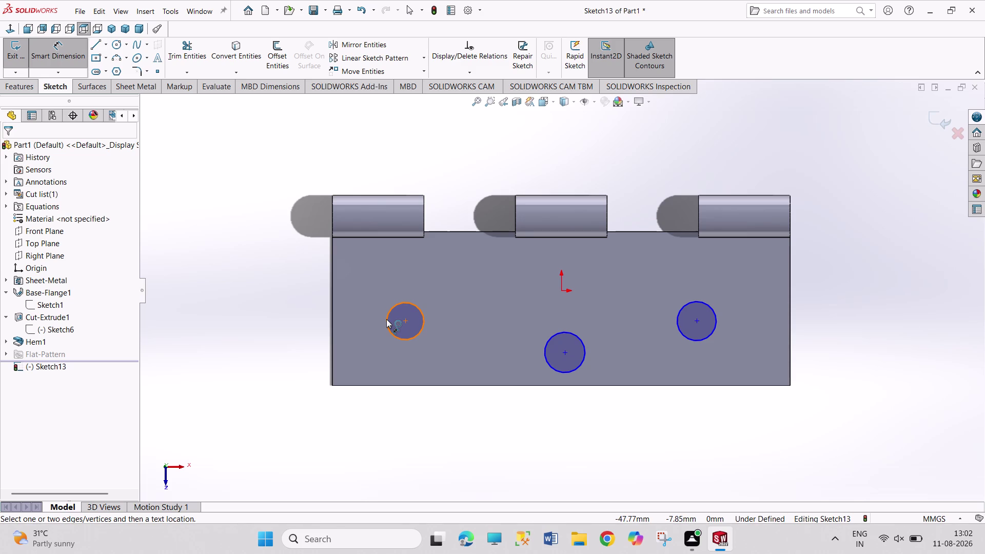
Dimension the left hole's centre 20 mm above the leaf's bottom edge.
click(406, 321)
click(409, 385)
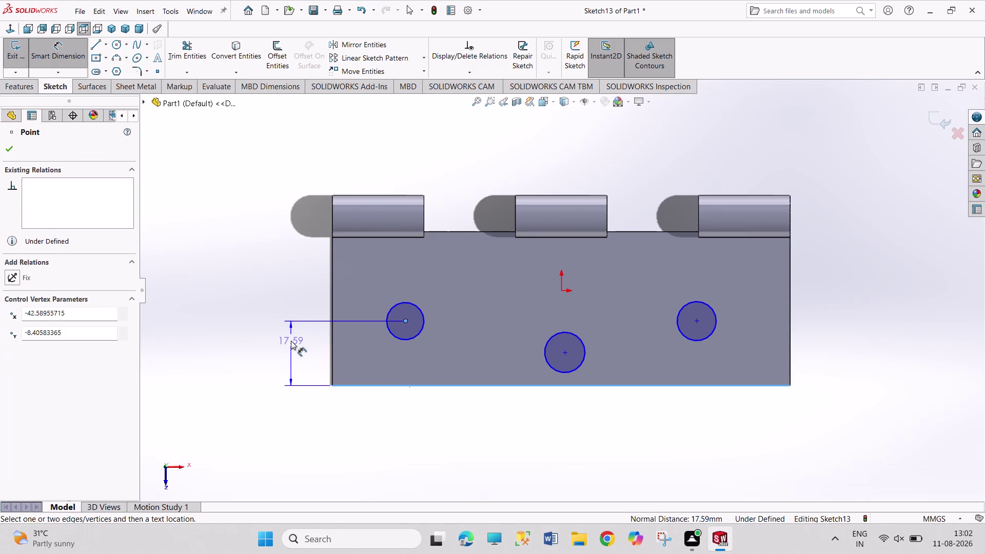
click(291, 340)
text(20)
key(Return)
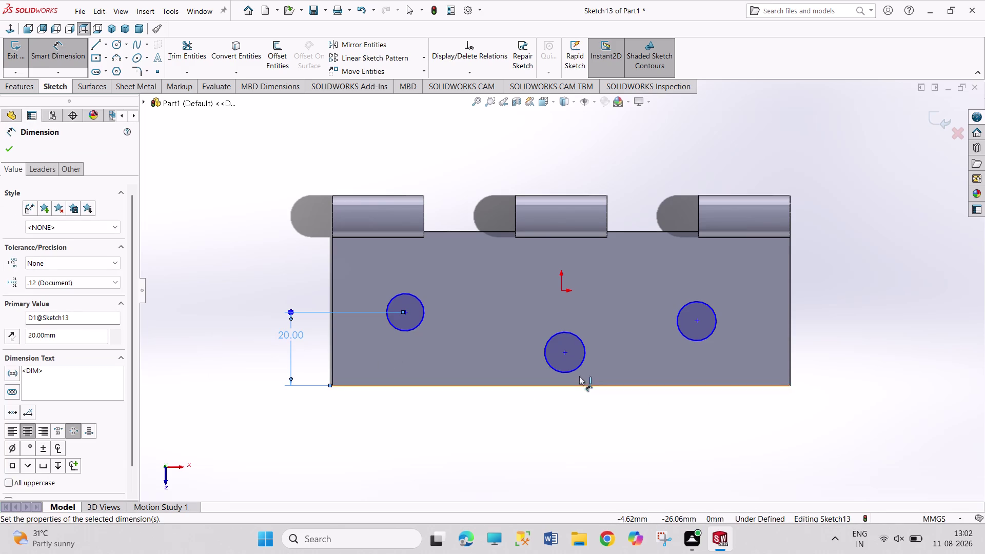
Space the middle and right hole centres 47.50 mm apart.
click(562, 353)
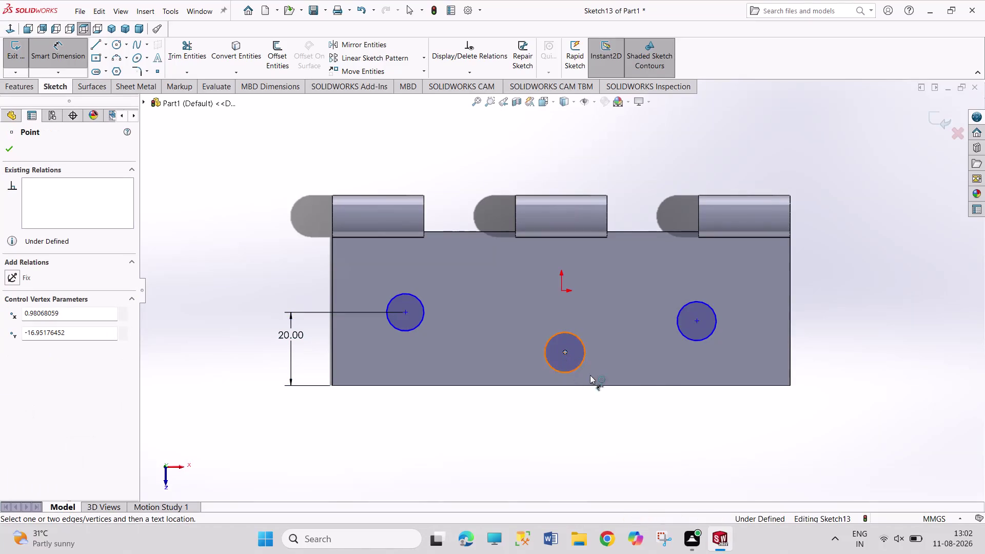
click(695, 323)
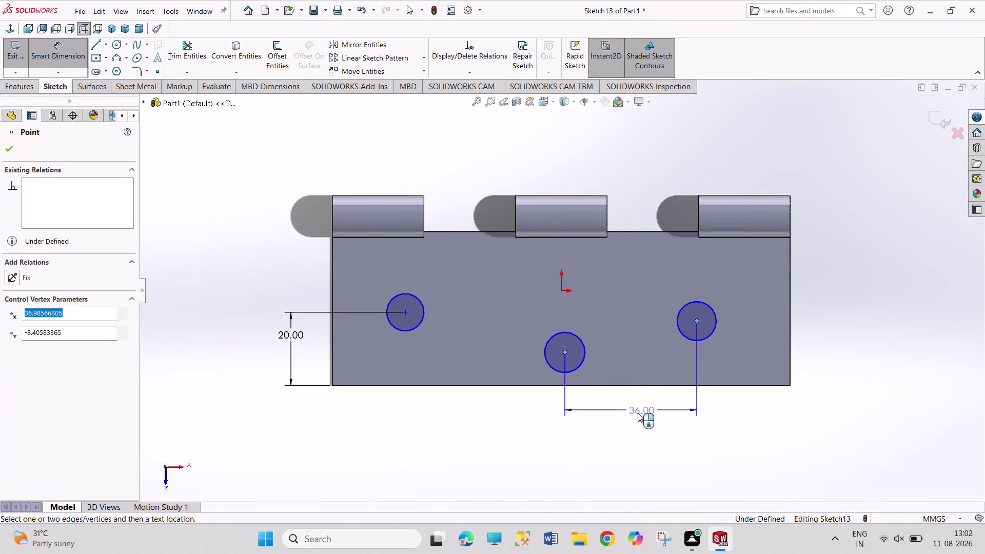
click(635, 417)
text(47.)
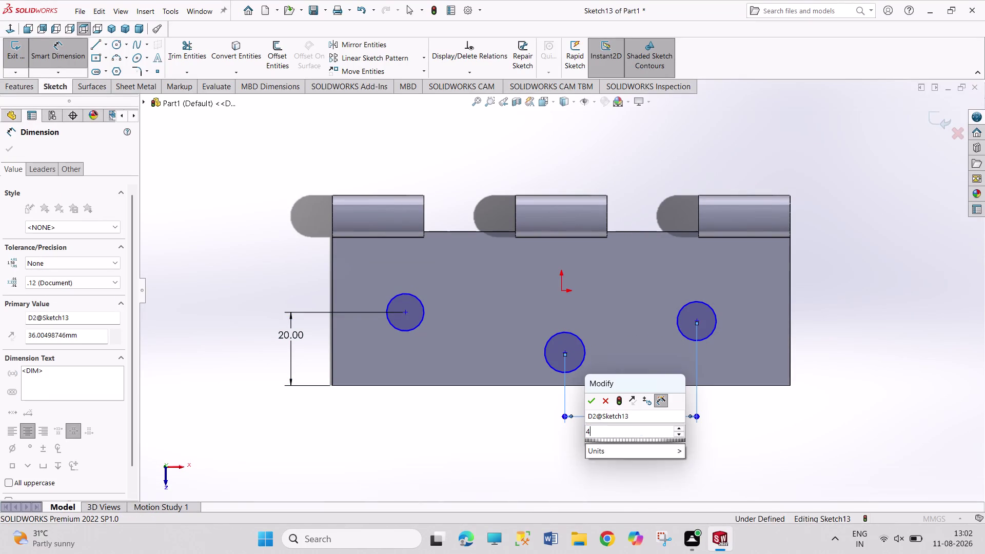
text(5)
key(Return)
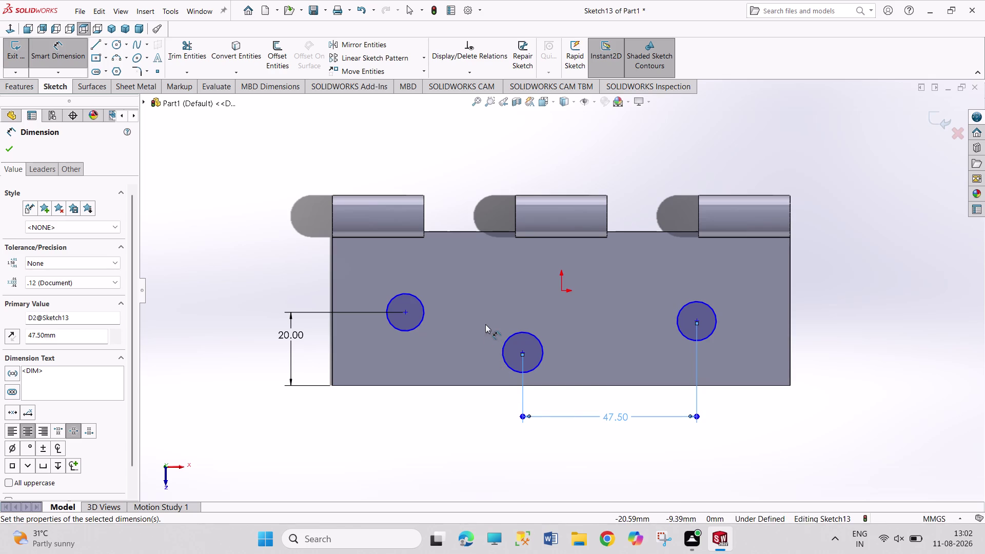
Set the left and middle hole diameters to 10 mm.
click(422, 313)
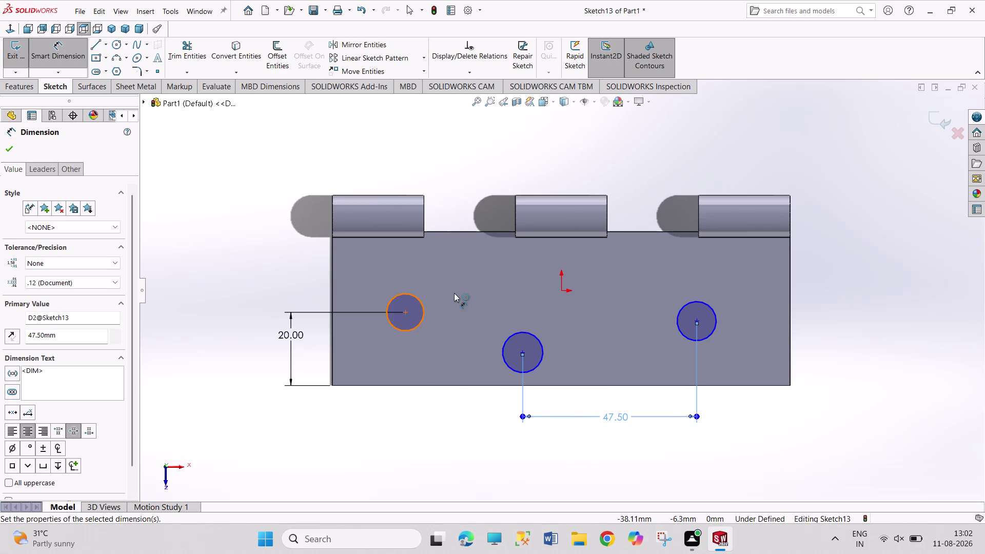
click(454, 293)
text(1)
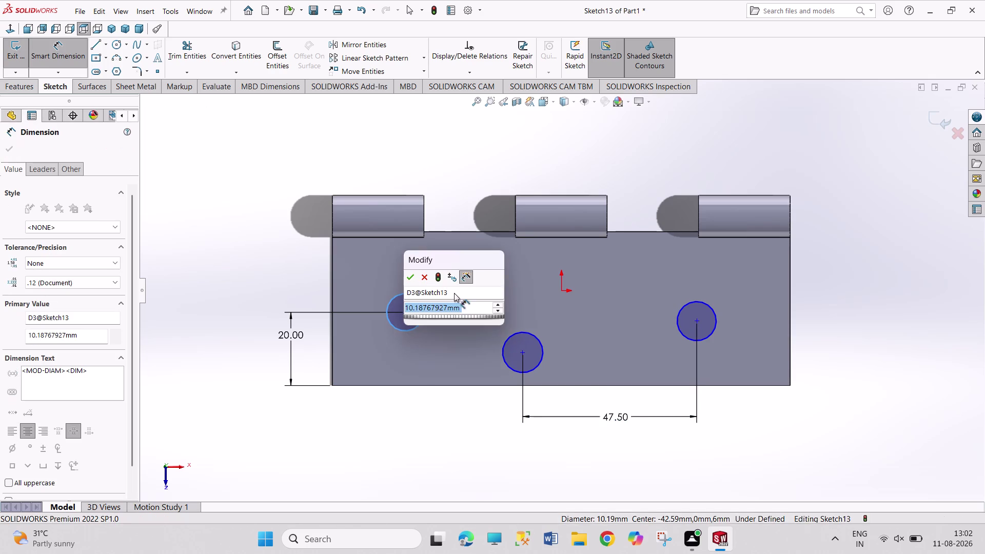
text(0)
key(Return)
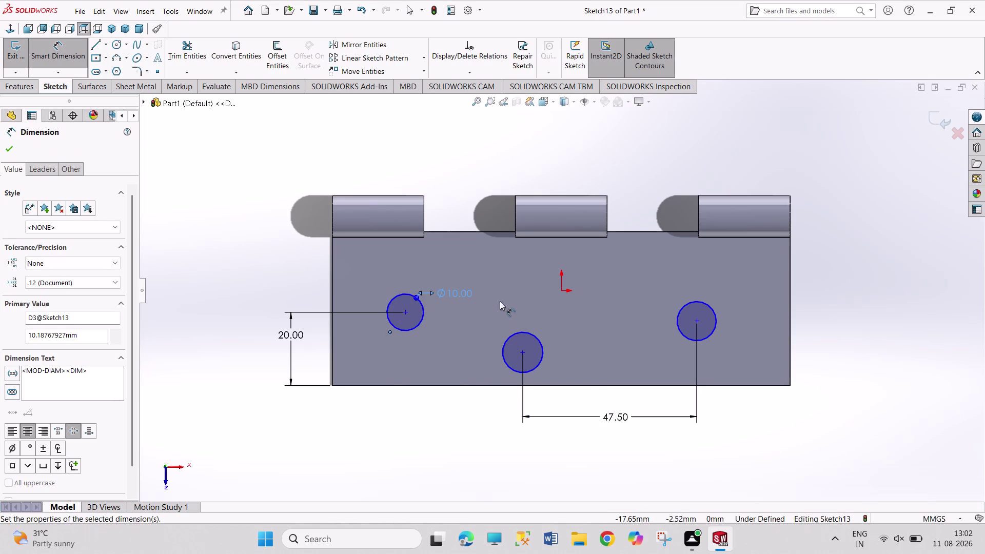
click(535, 336)
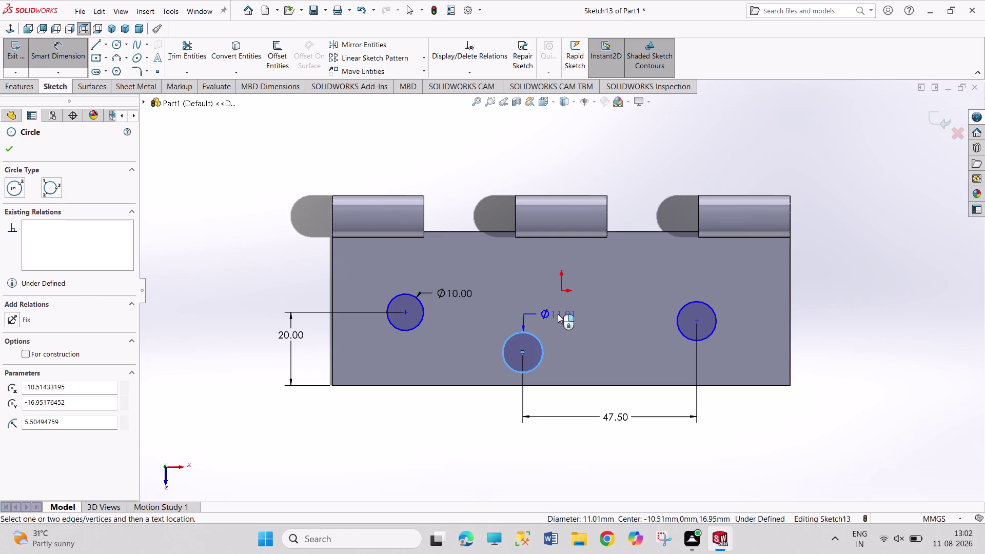
click(557, 314)
text(10)
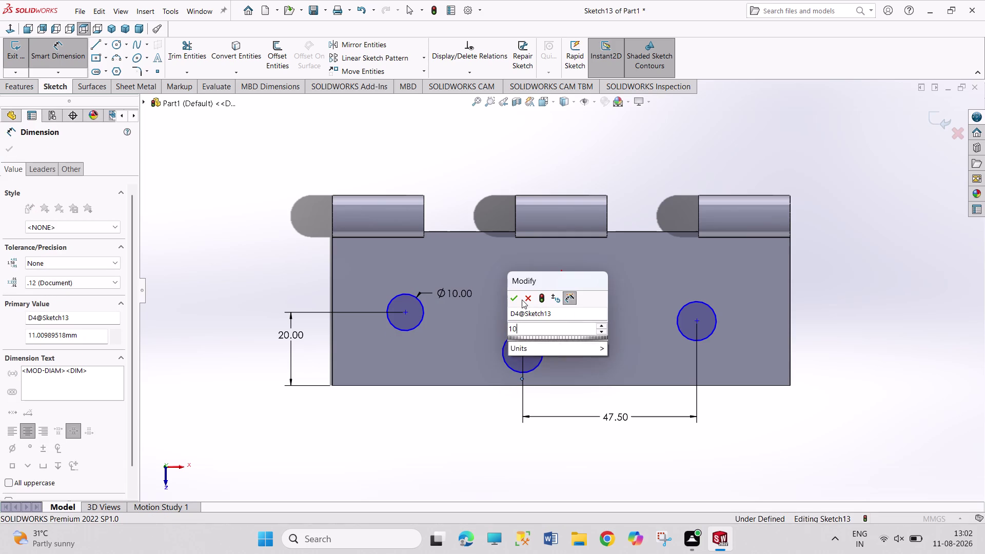
key(Return)
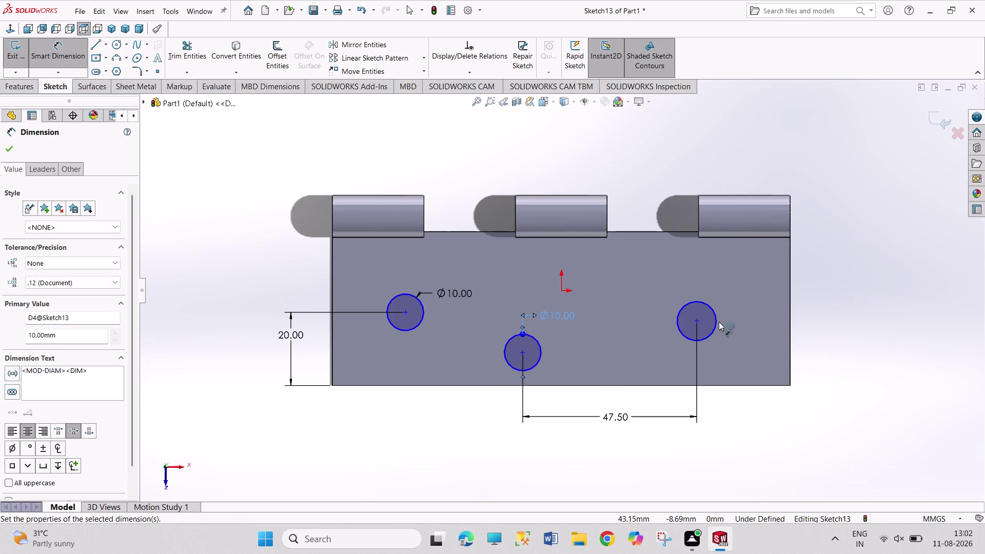
Set the right hole diameter to 10 mm and pick its centre for a height dimension.
click(715, 316)
click(736, 277)
text(1)
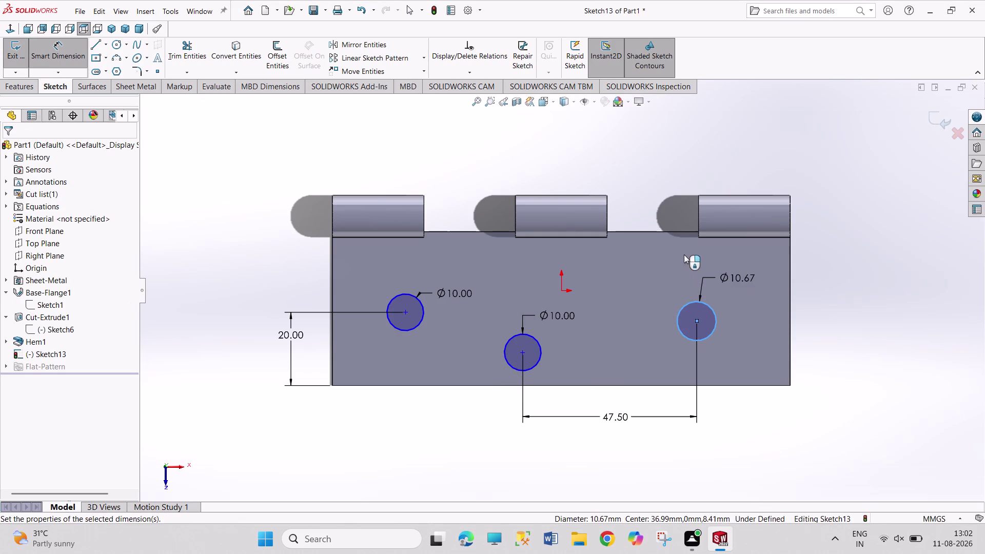
text(0)
key(Return)
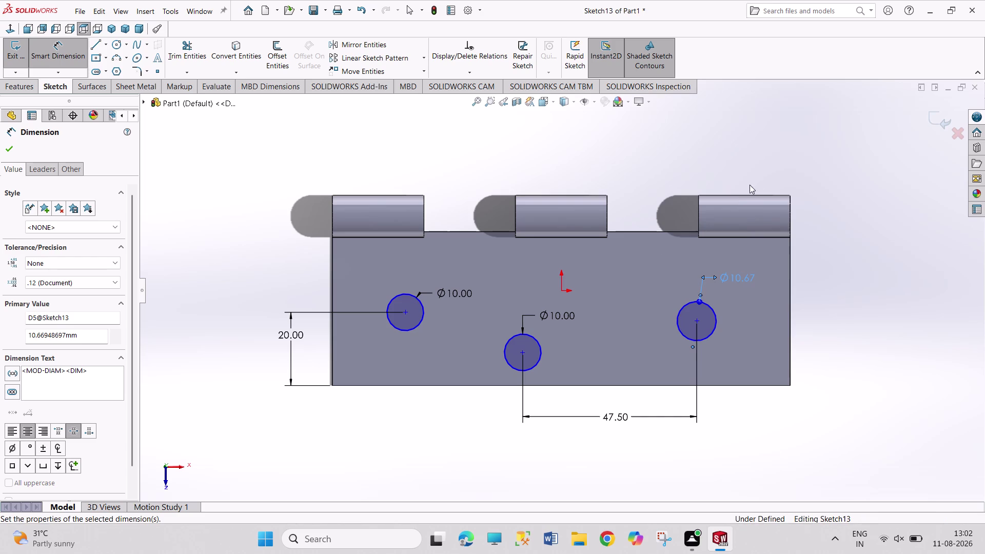
click(697, 320)
drag(727, 387, 734, 386)
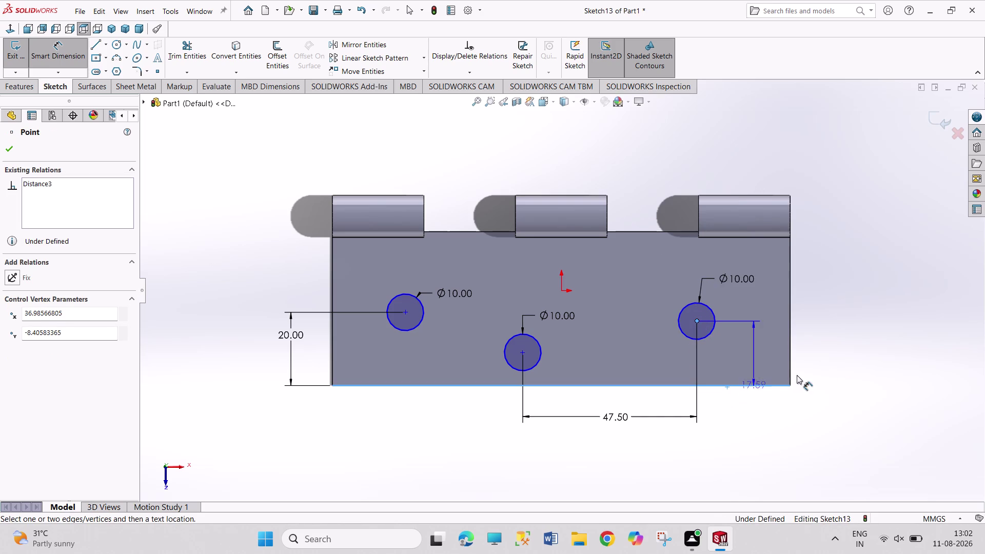
Place the right hole's centre 20 mm above the bottom edge.
click(849, 370)
text(20)
key(Return)
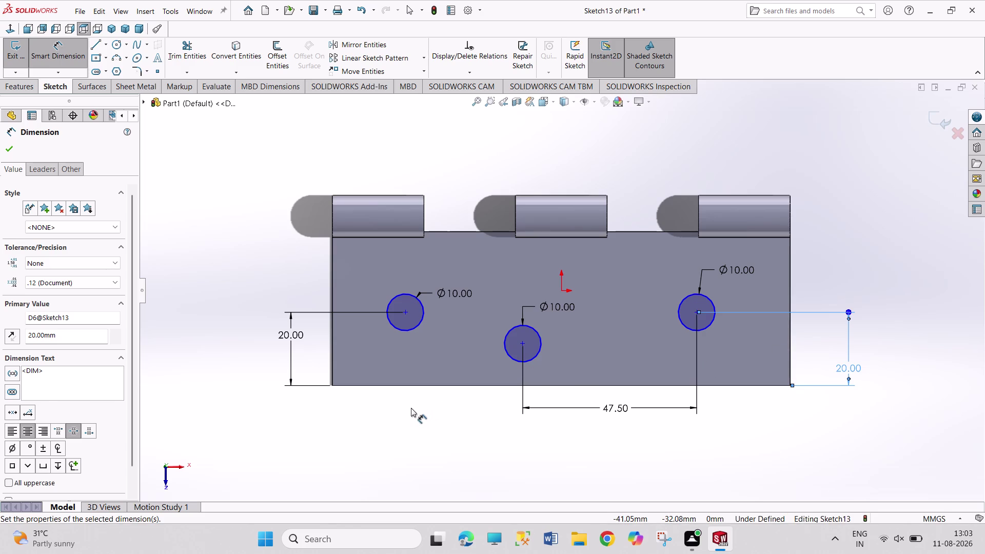
Offset the middle hole 10 mm vertically from the right hole.
click(524, 343)
click(698, 311)
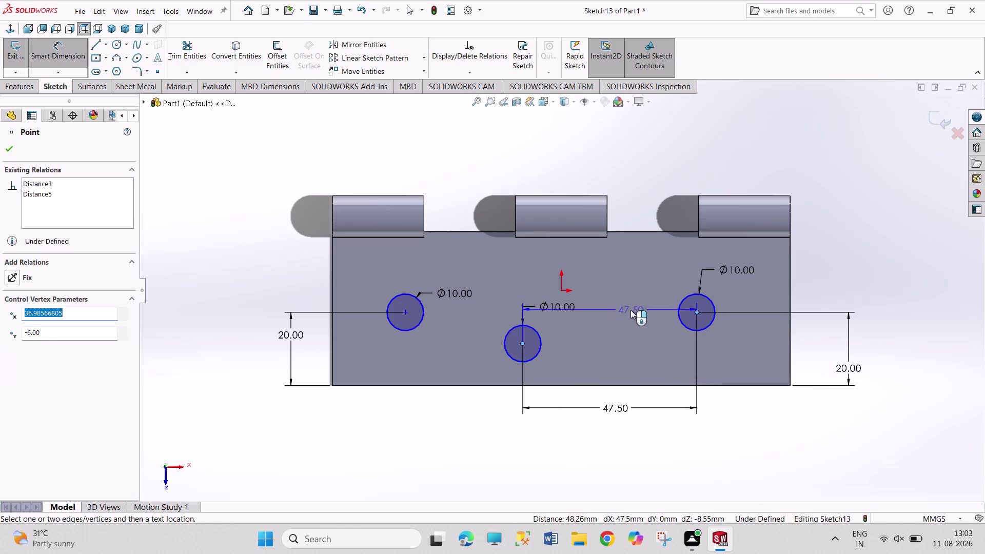
click(484, 330)
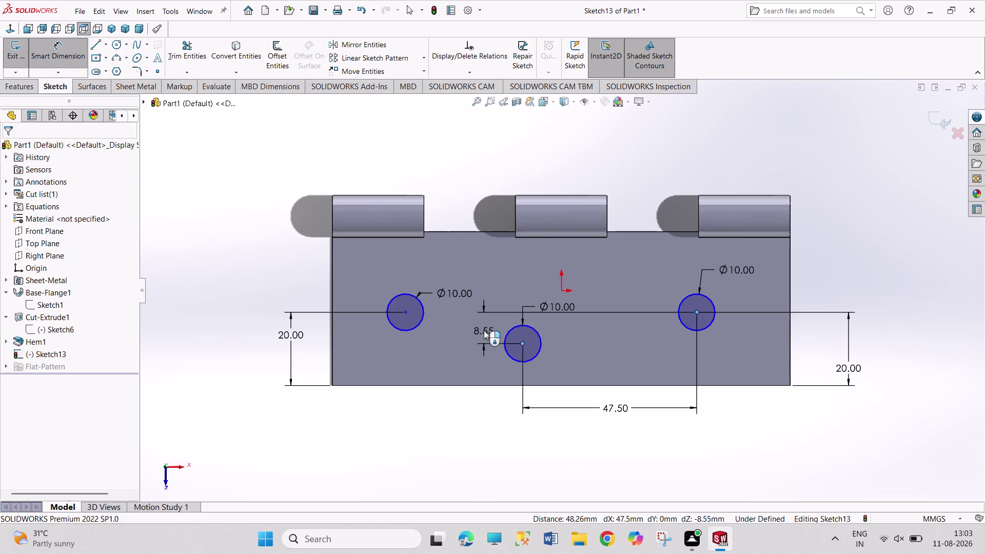
text(10)
key(Return)
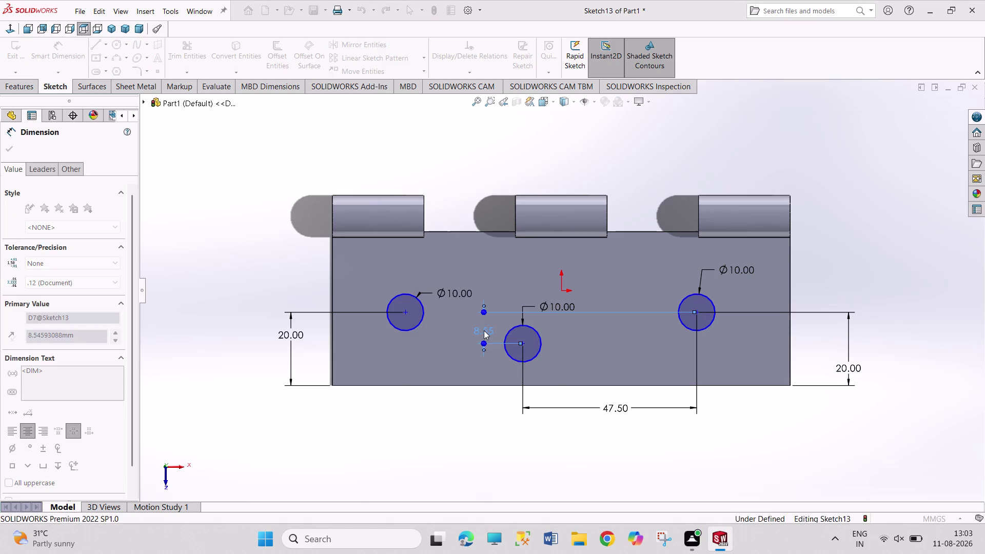
Attempt a left-to-middle spacing dimension, then cancel it as over-defining.
click(402, 315)
drag(520, 350, 512, 355)
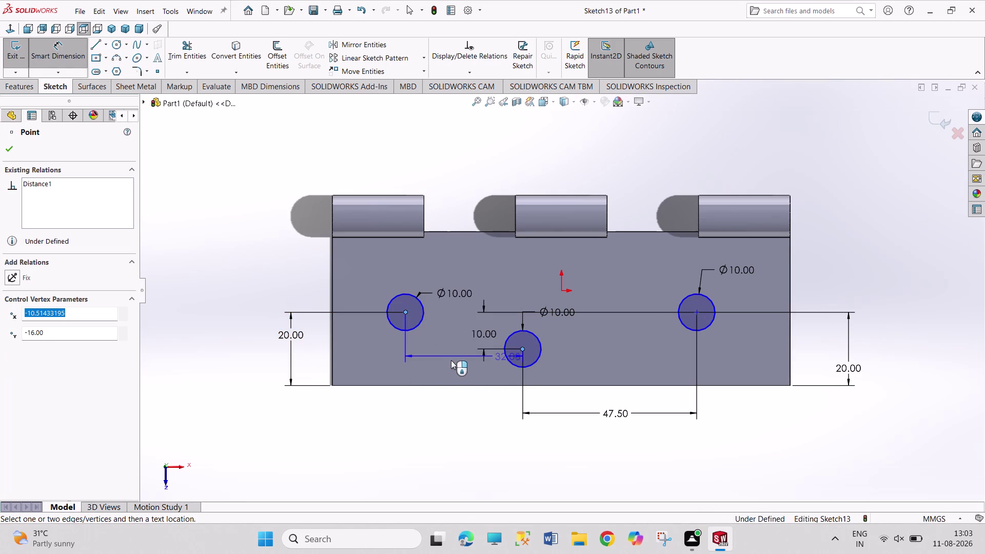
click(363, 342)
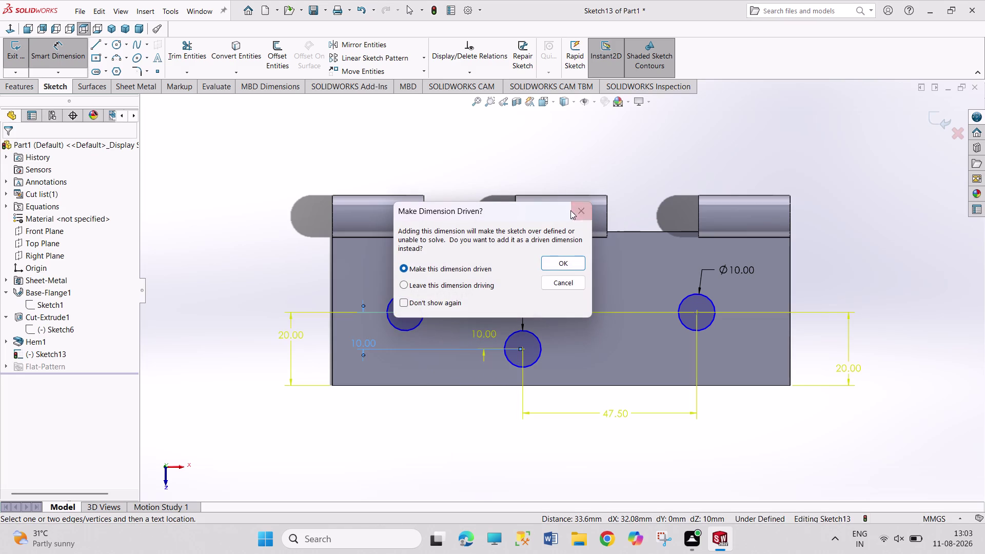
click(575, 212)
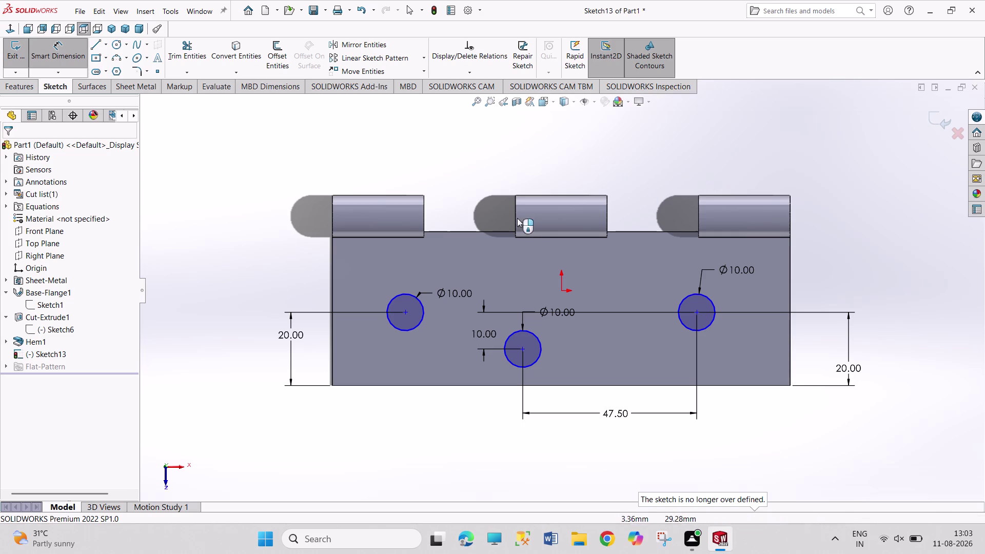
click(404, 310)
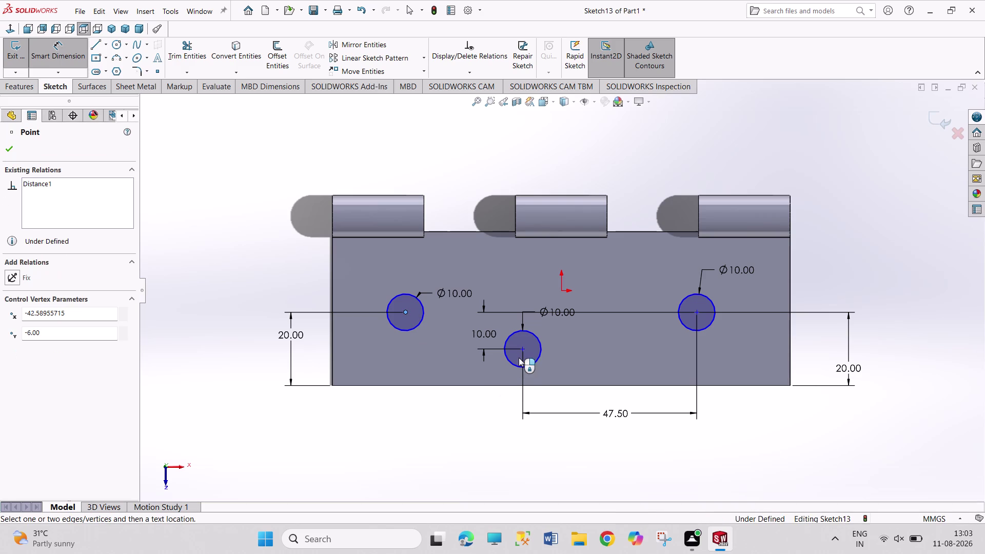
Dimension the left-to-middle hole spacing to 47.50 mm.
click(523, 350)
click(460, 416)
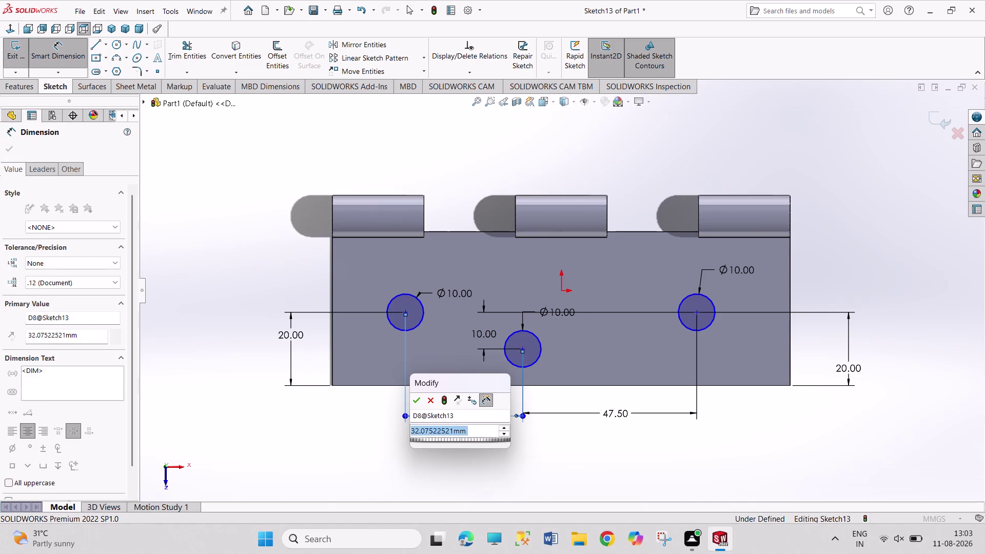
text(47)
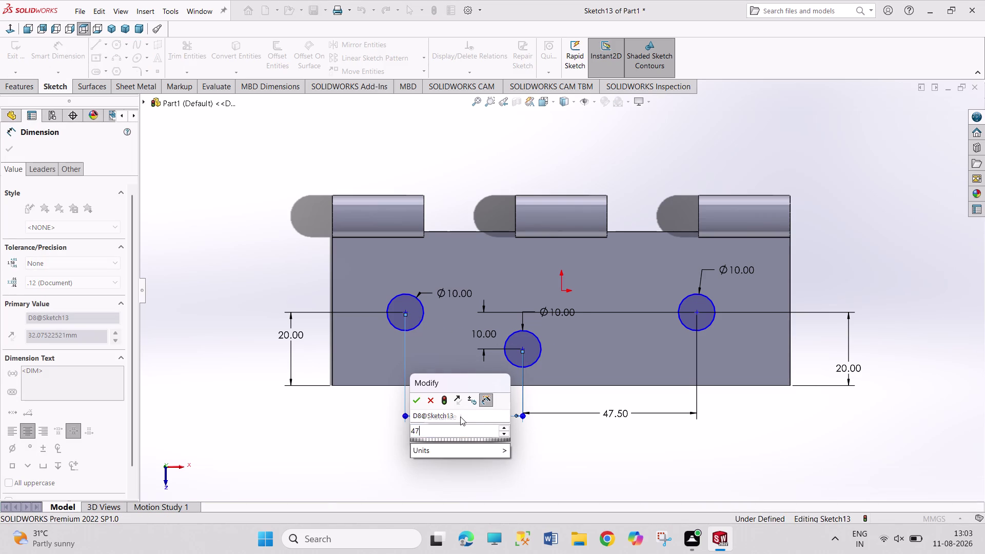
text(.5)
key(Return)
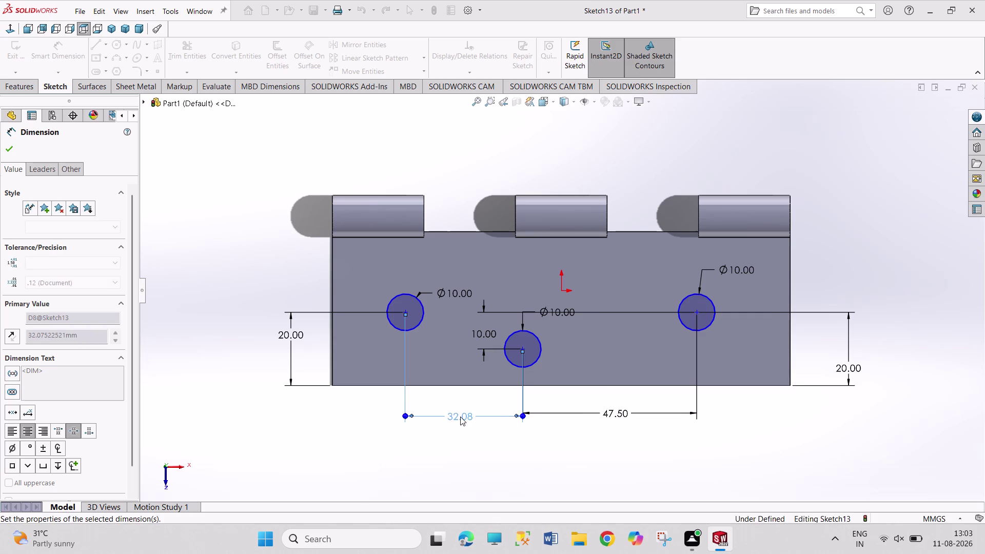
right_click(849, 249)
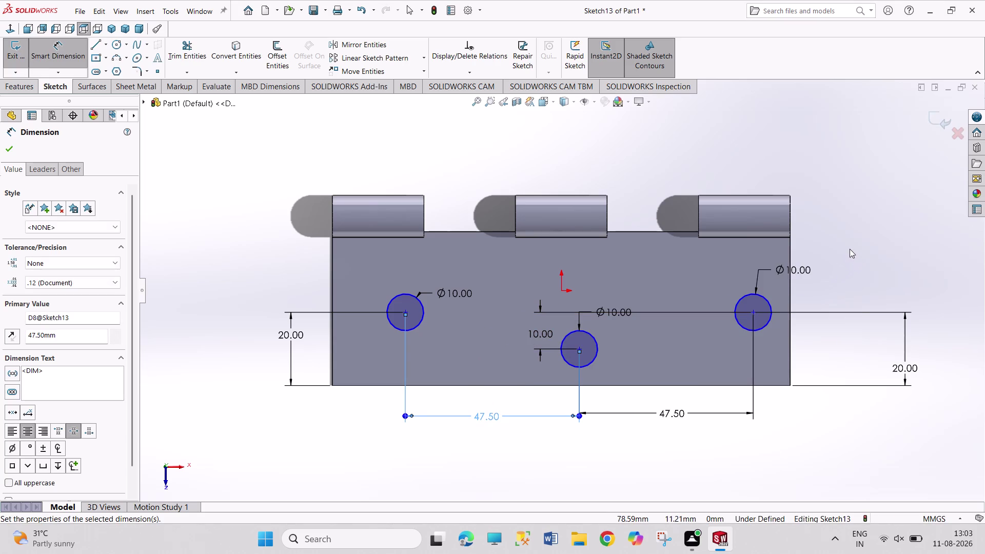
click(860, 287)
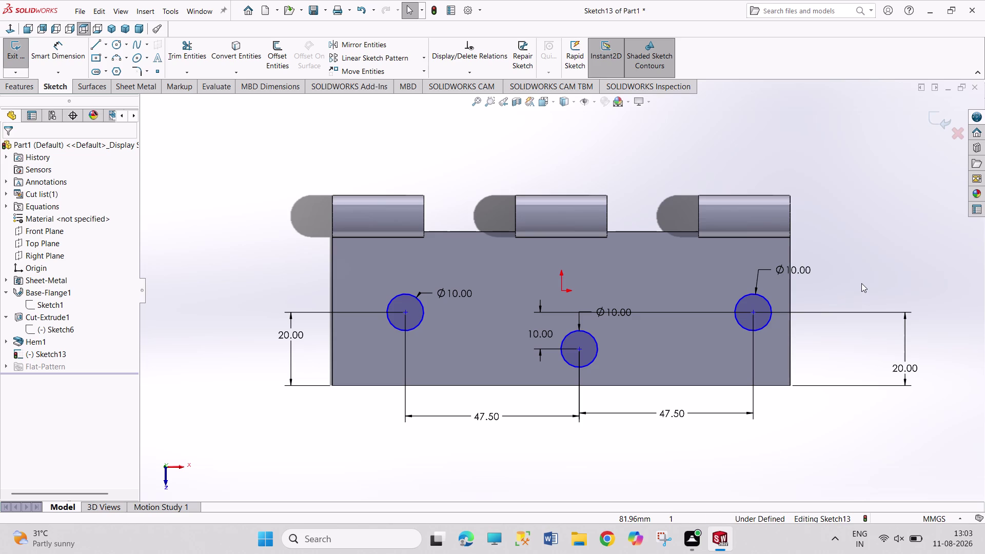
Move the middle diameter label aside and delete the 47.50 spacing dimension.
drag(617, 308, 629, 335)
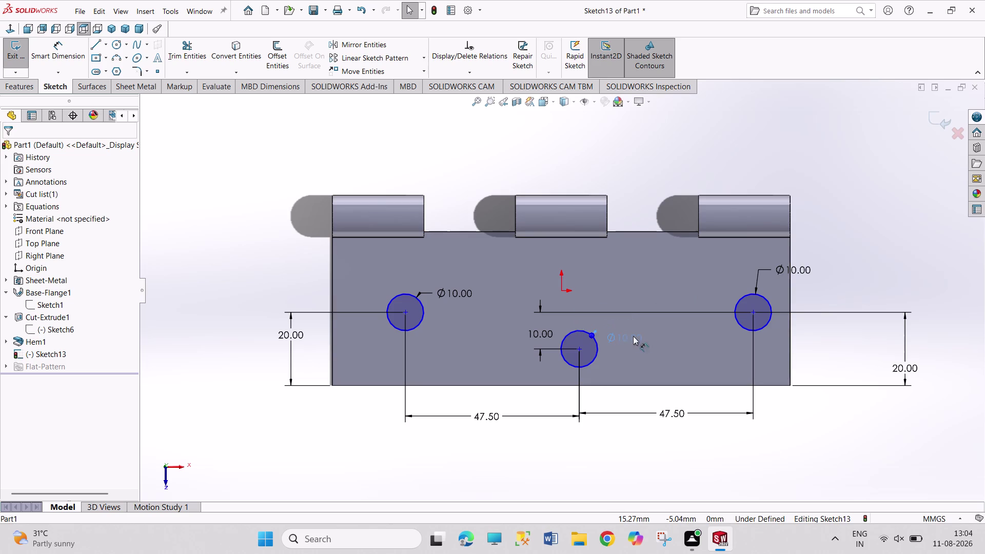
drag(629, 336, 651, 336)
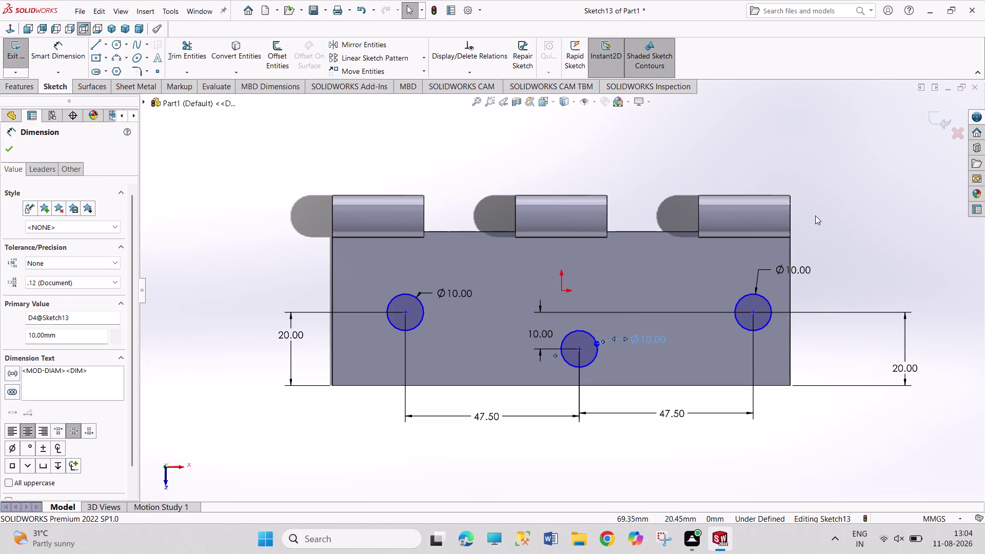
right_click(487, 418)
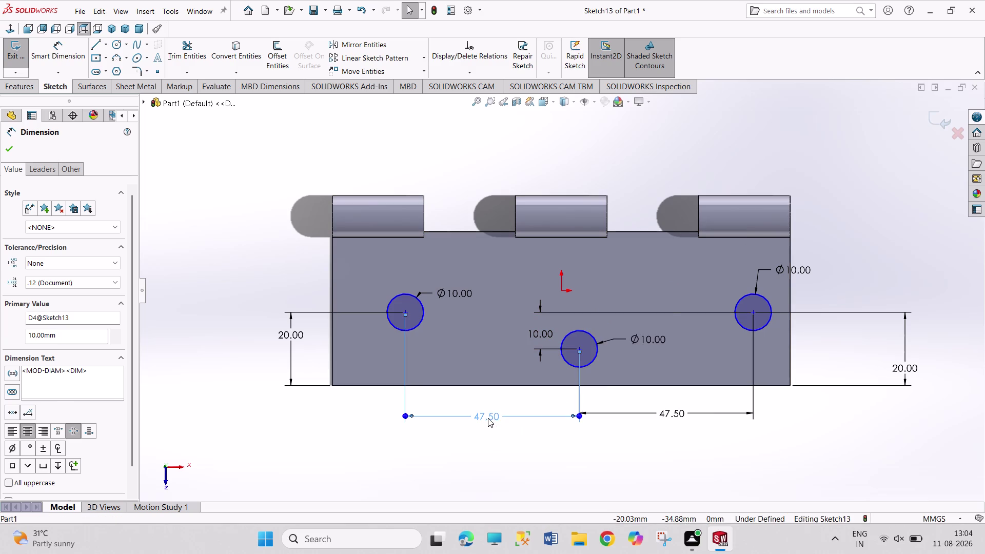
click(517, 399)
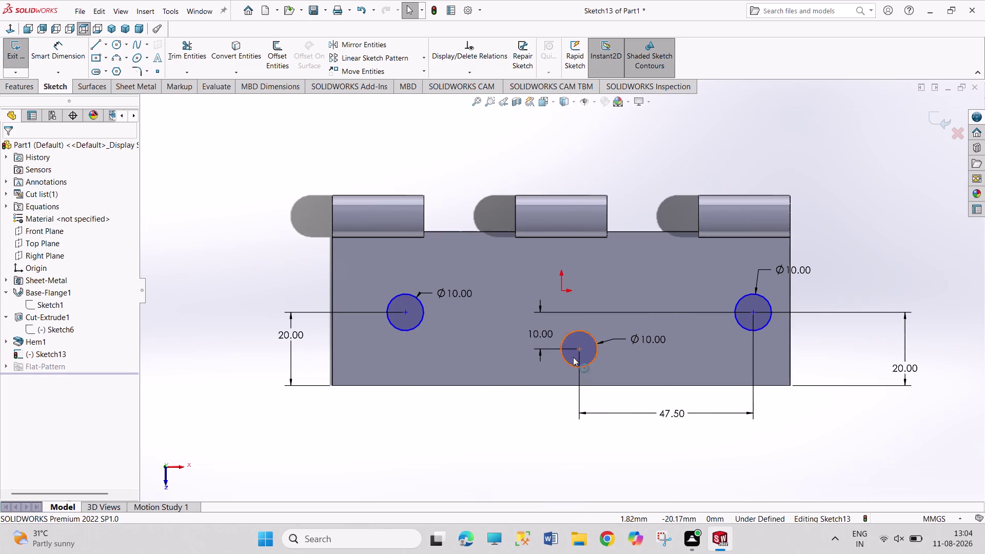
Add a Vertical relation between the origin and the centre hole's point.
click(578, 350)
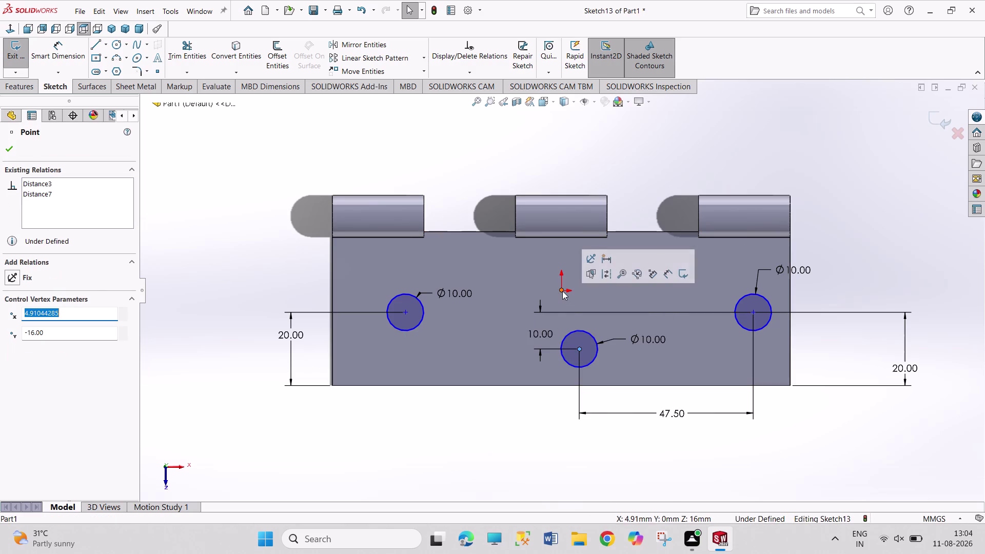
click(562, 290)
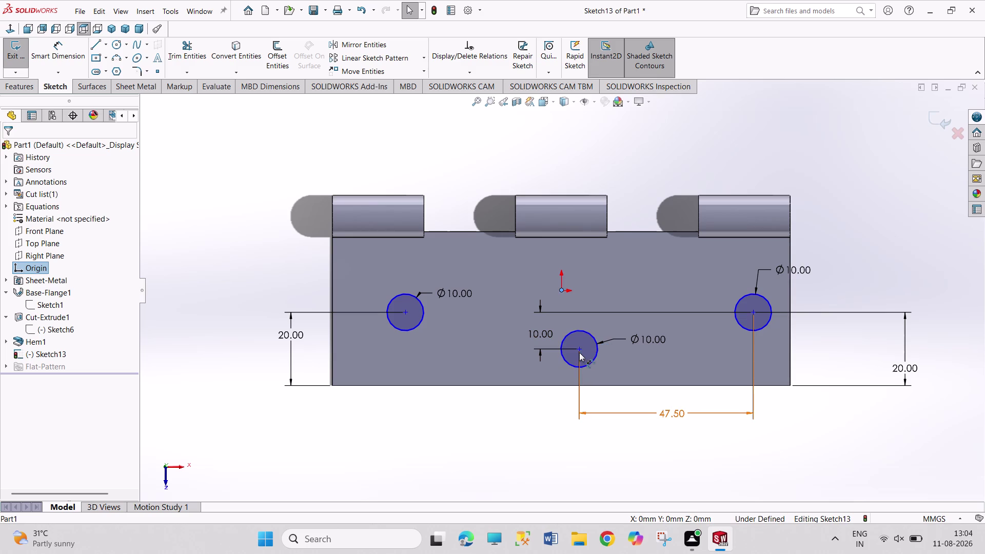
click(580, 350)
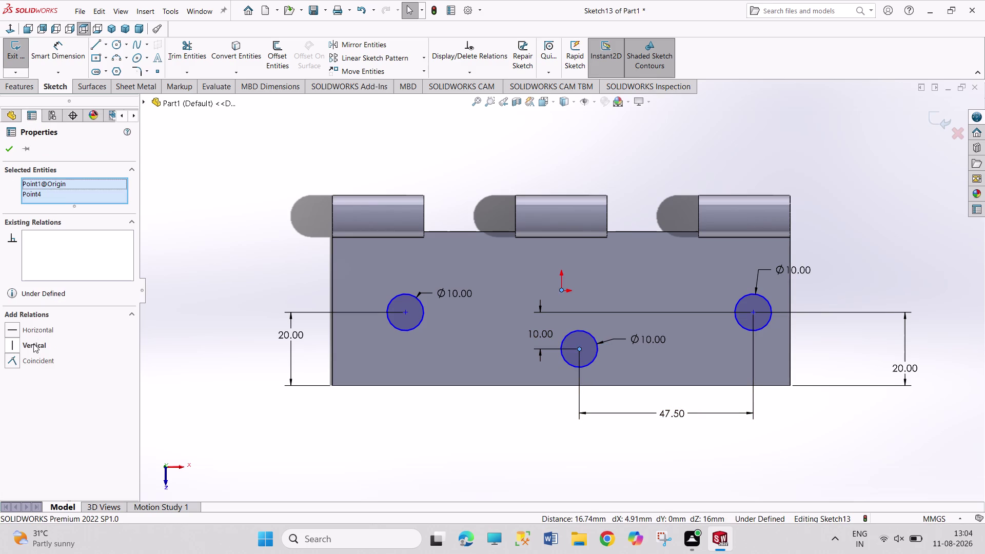
click(34, 341)
click(201, 342)
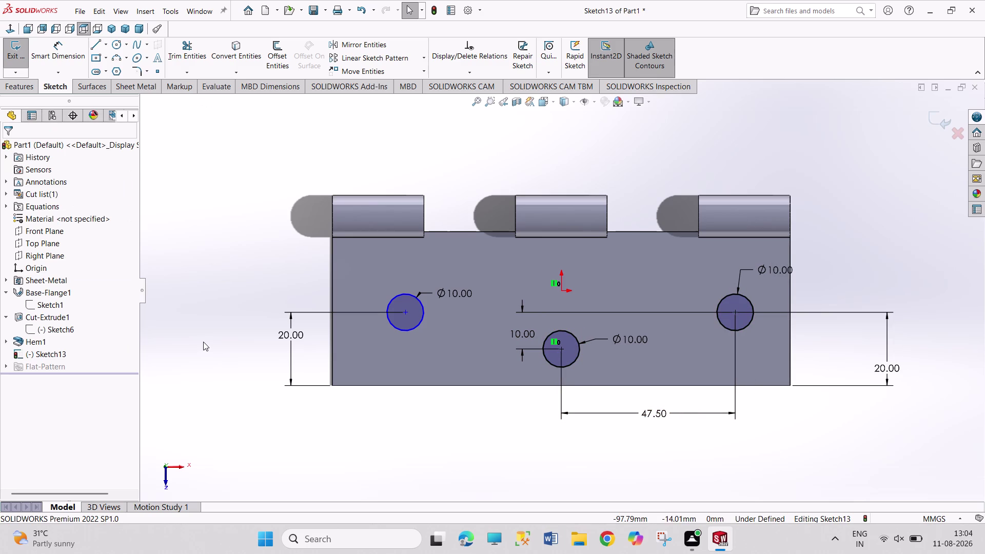
Dimension the left hole 47.5 mm from the centre hole and exit the sketch.
right_drag(196, 371, 189, 246)
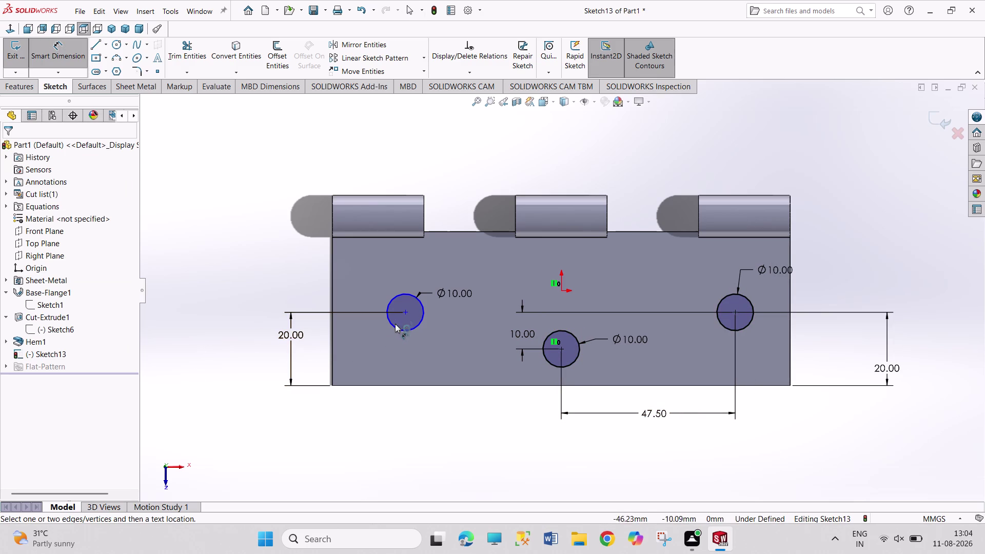
click(404, 313)
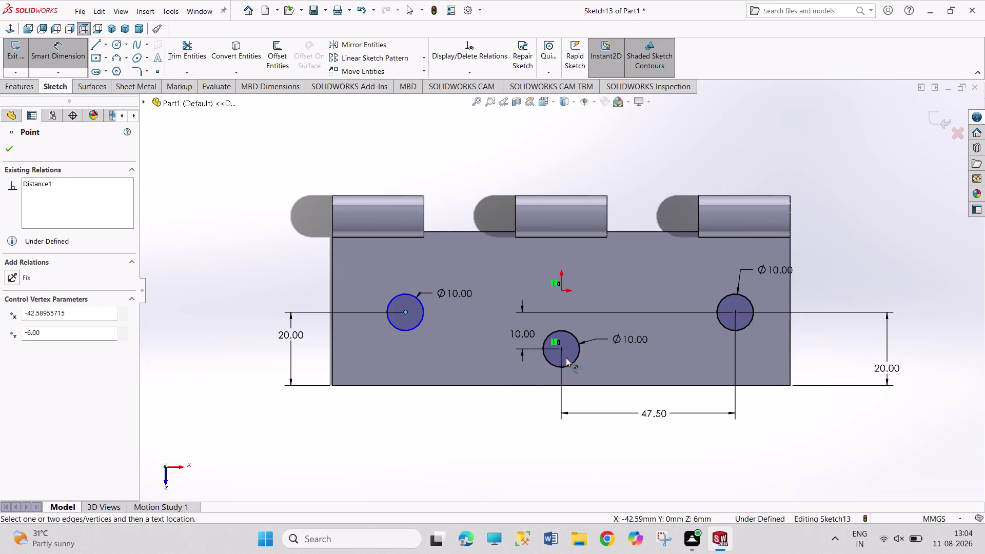
click(561, 350)
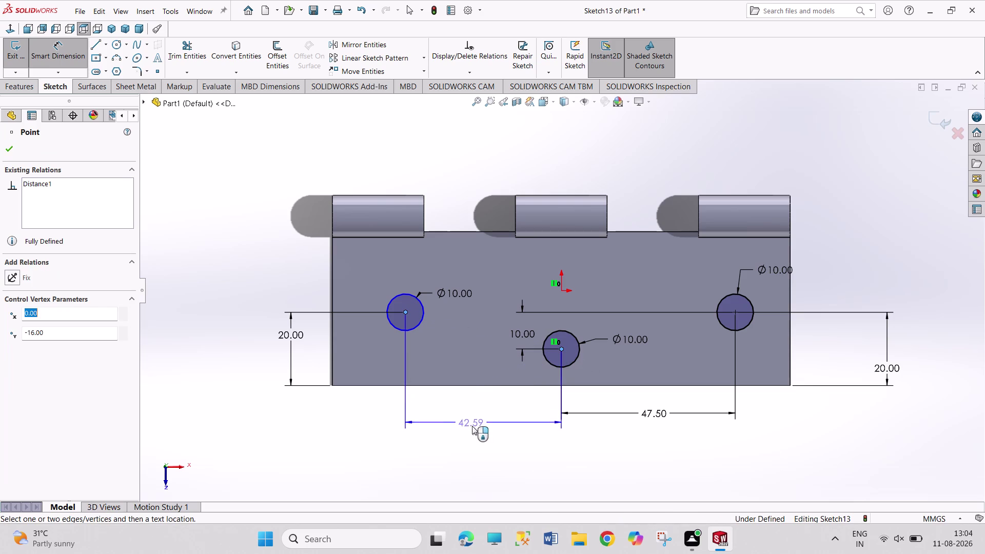
click(472, 430)
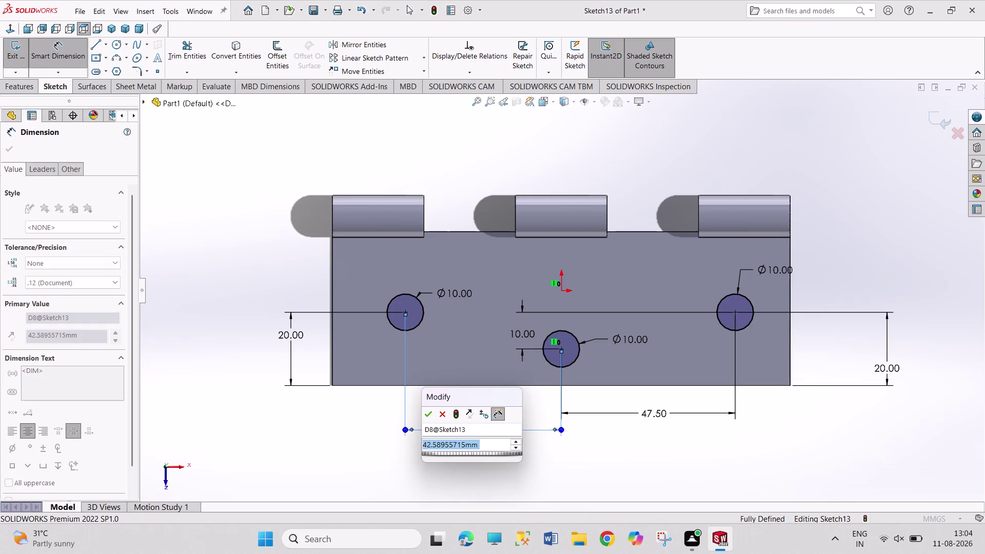
text(47.5)
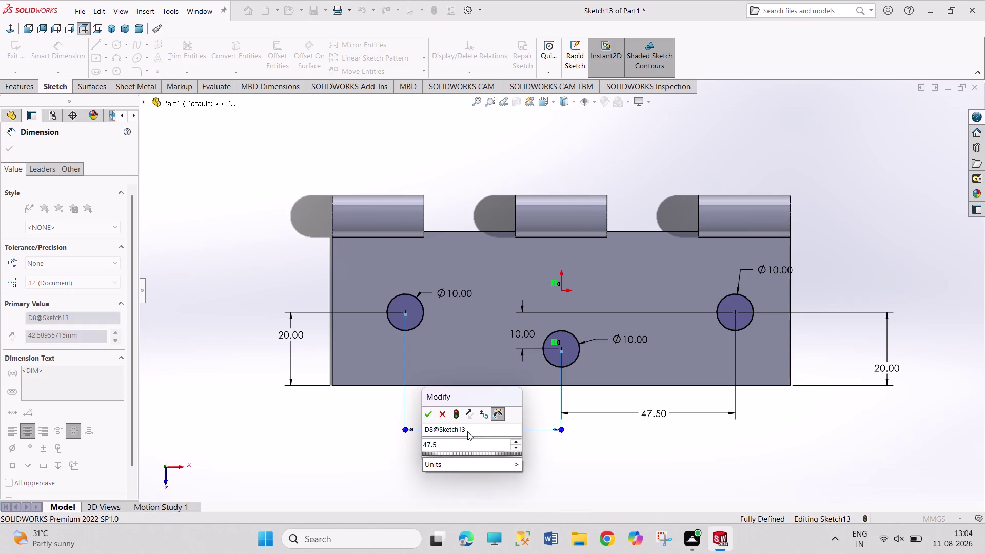
key(Return)
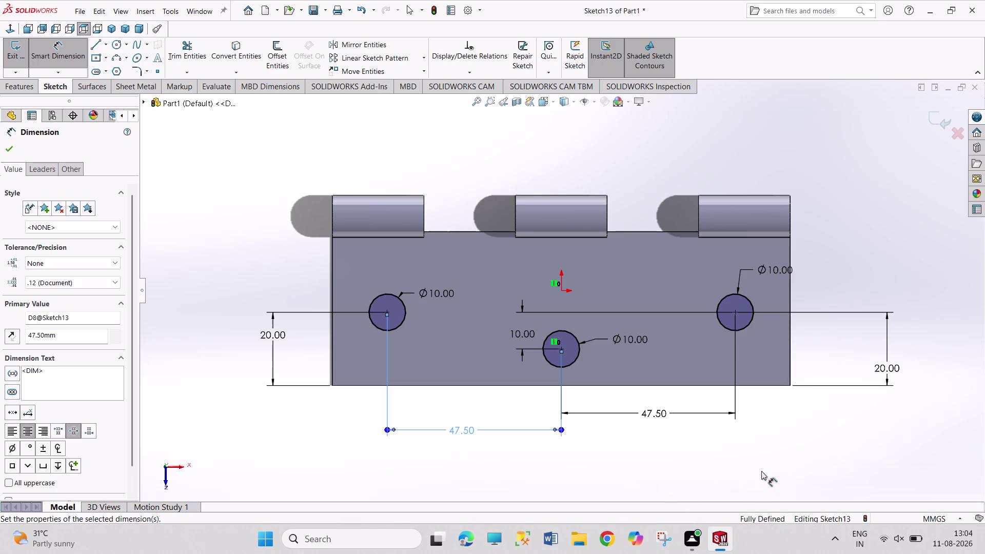
right_click(774, 458)
click(786, 478)
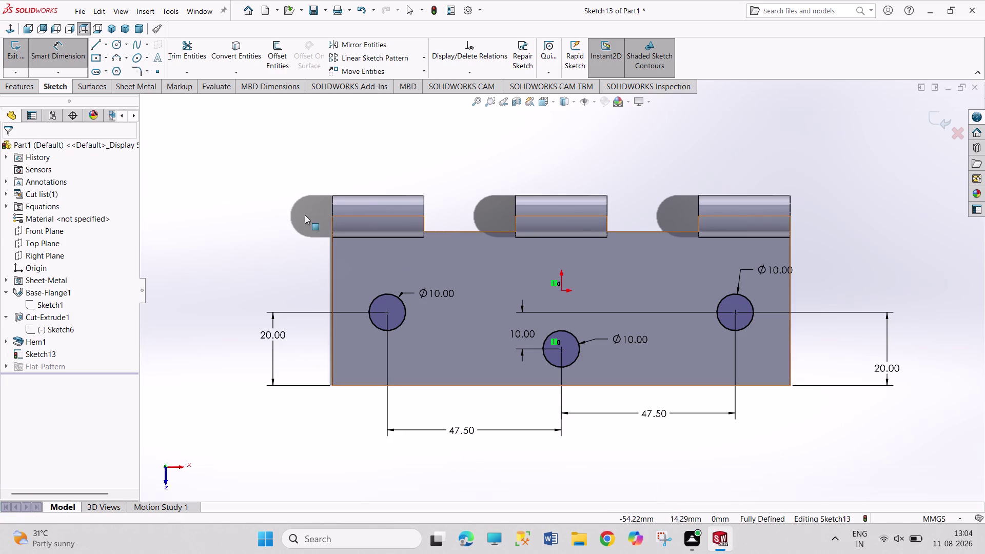
click(8, 60)
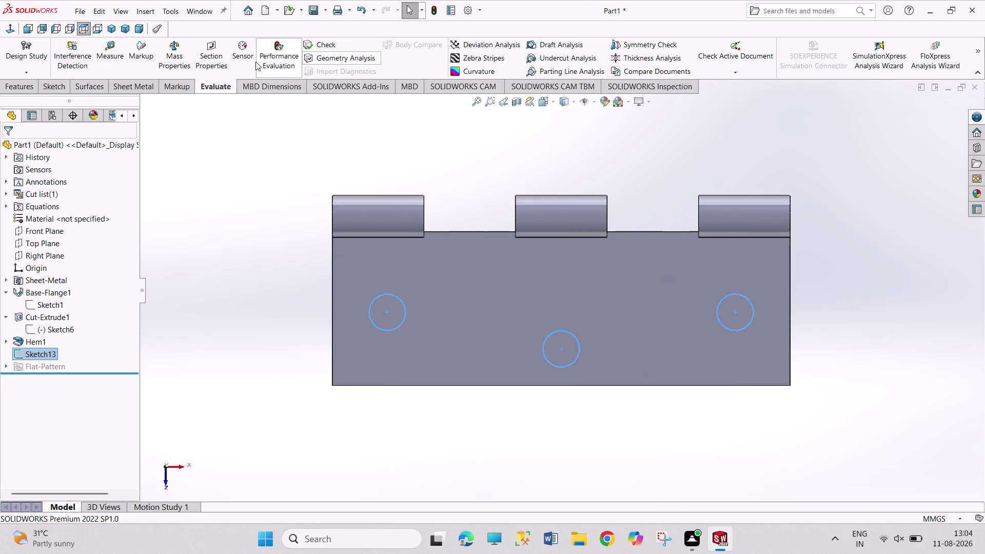
Cut the three circles through the leaf with a Link-to-thickness Extruded Cut, shown isometric.
click(125, 81)
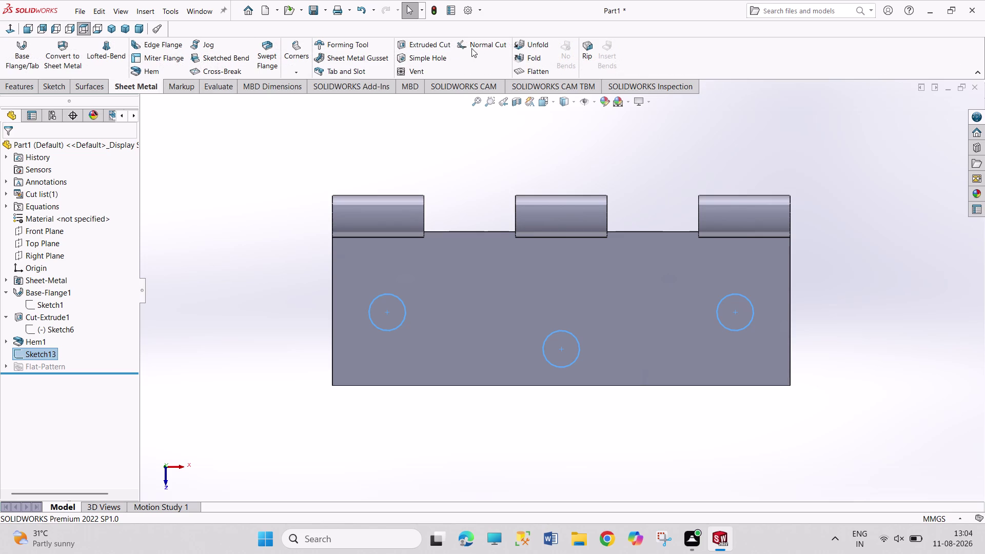
click(429, 45)
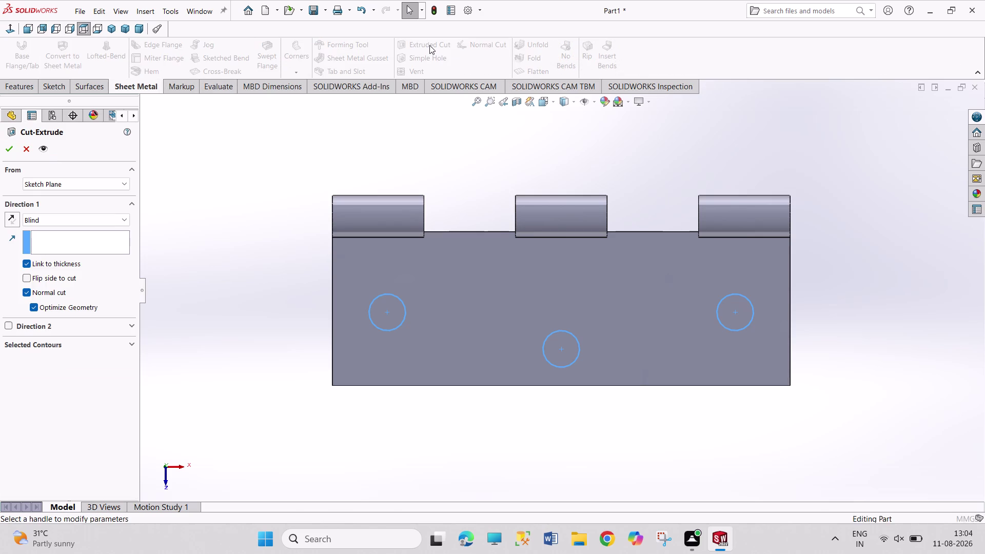
click(10, 146)
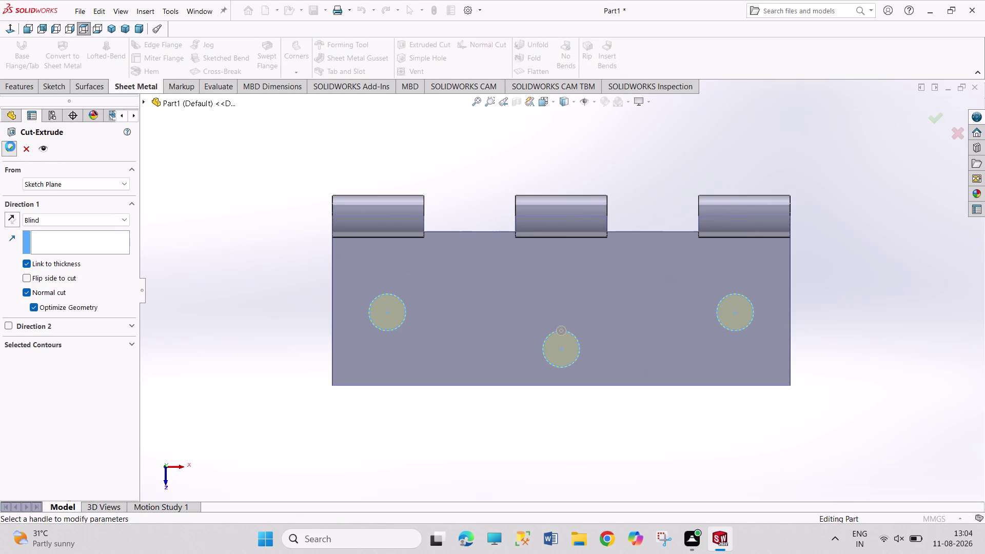
click(198, 163)
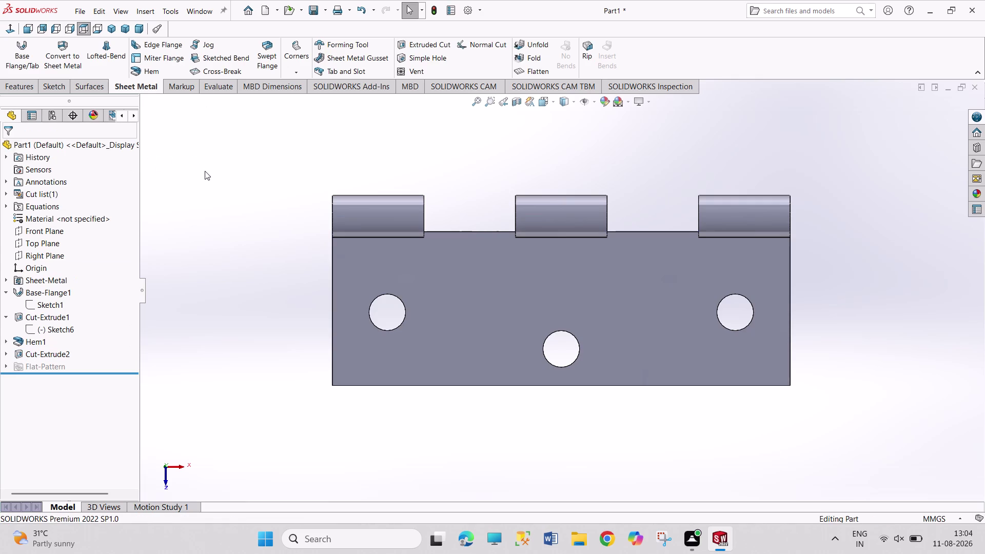
click(112, 33)
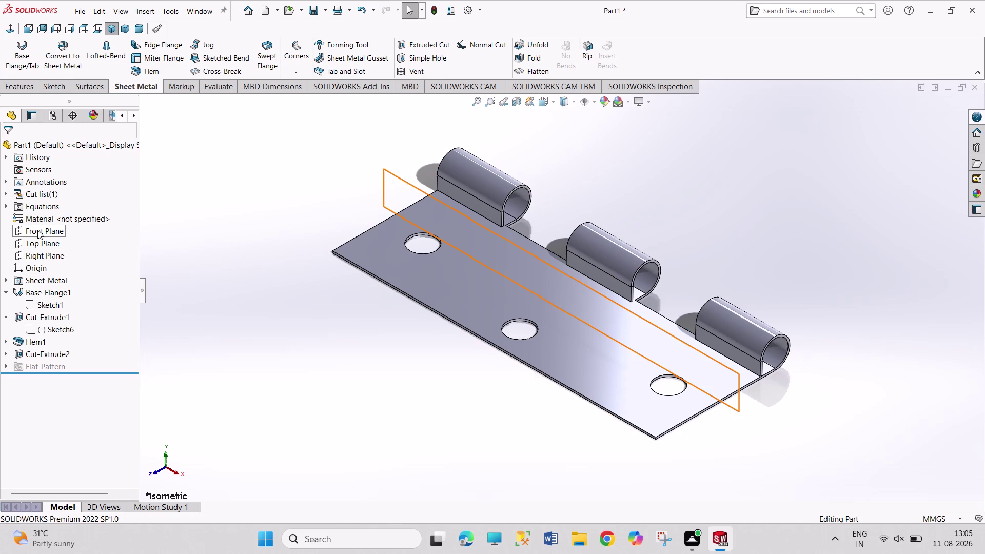
Edit the Sheet-Metal feature to set the thickness to 2 mm.
right_click(42, 279)
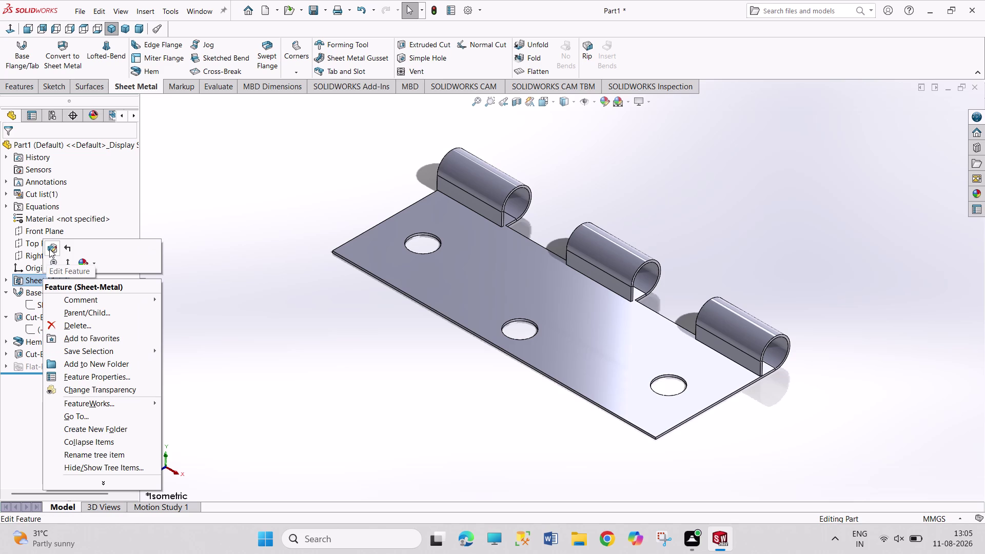
click(50, 249)
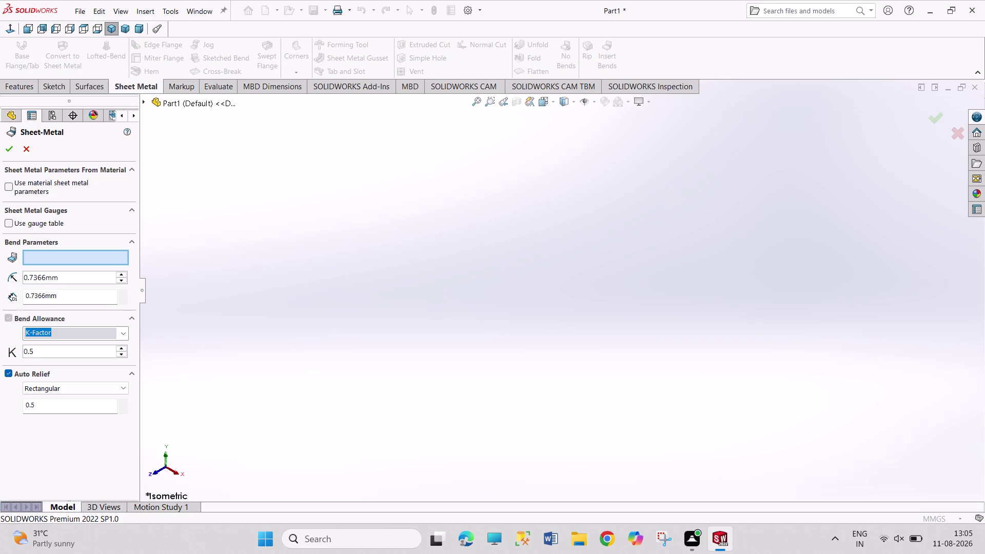
drag(67, 297, 0, 291)
key(2)
key(Return)
click(8, 150)
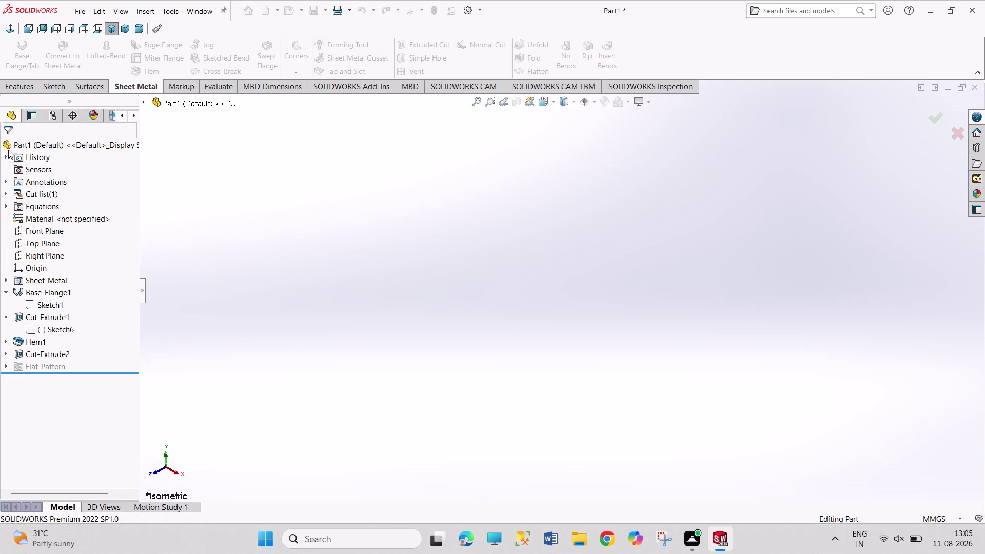
Orbit to inspect the finished leaf and begin saving it.
middle_drag(291, 288, 250, 265)
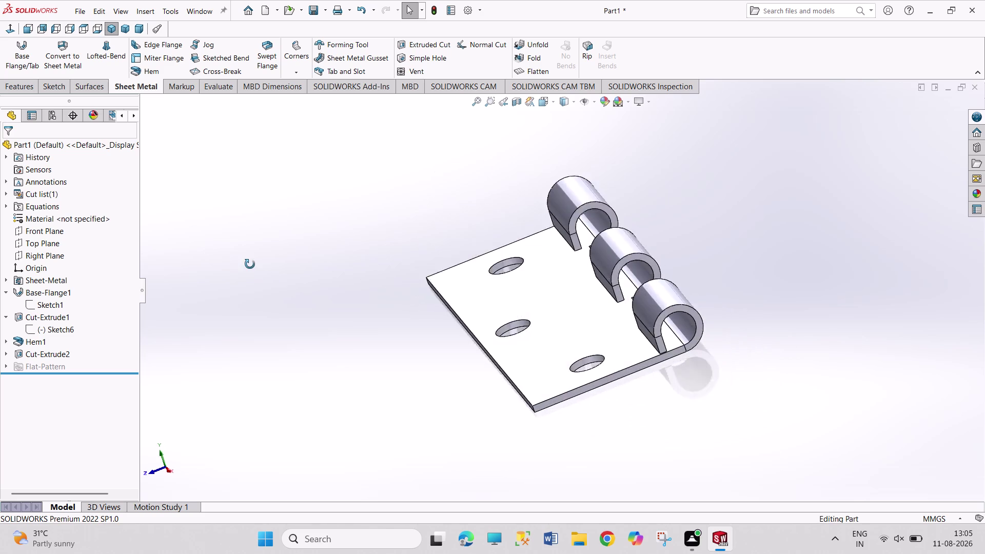
middle_drag(250, 265, 278, 234)
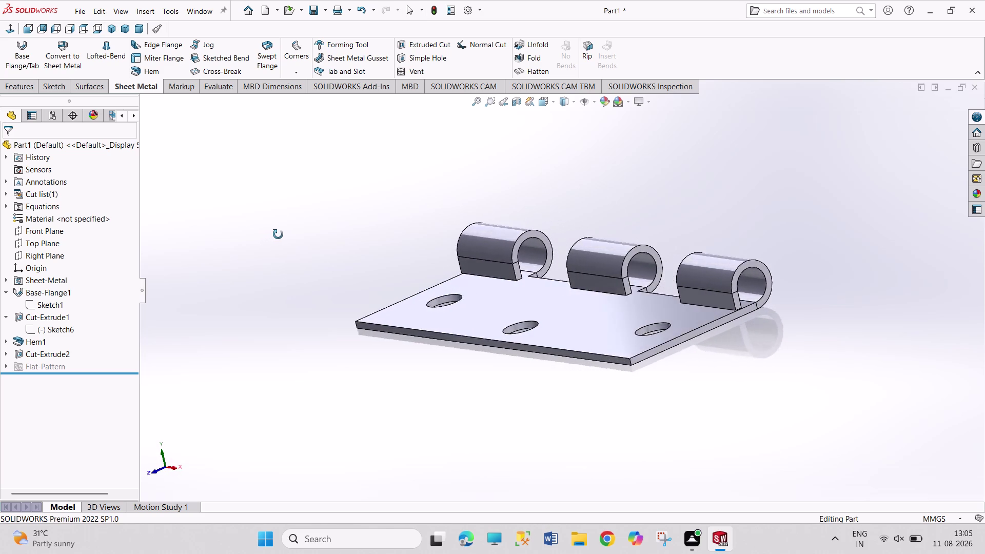
middle_drag(278, 234, 285, 234)
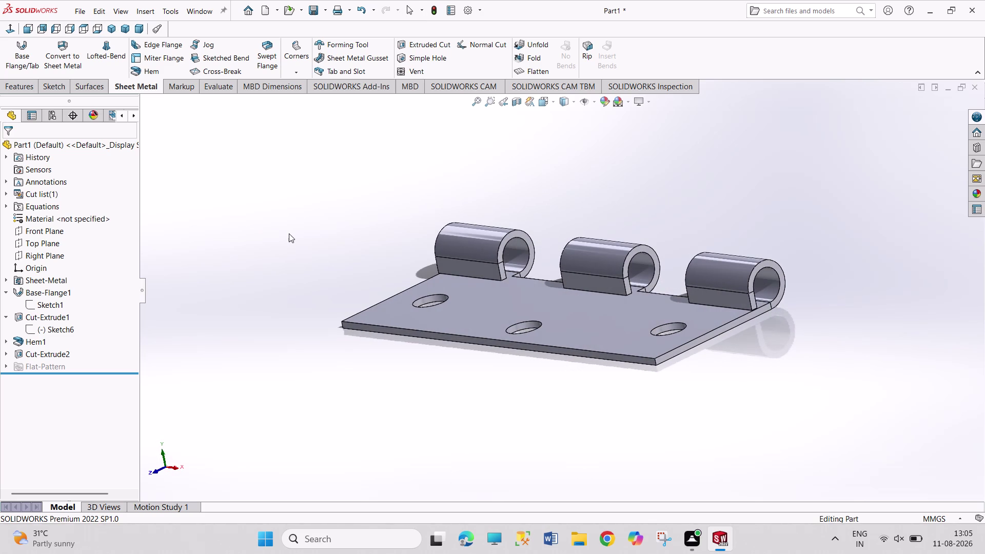
key(ctrl+s)
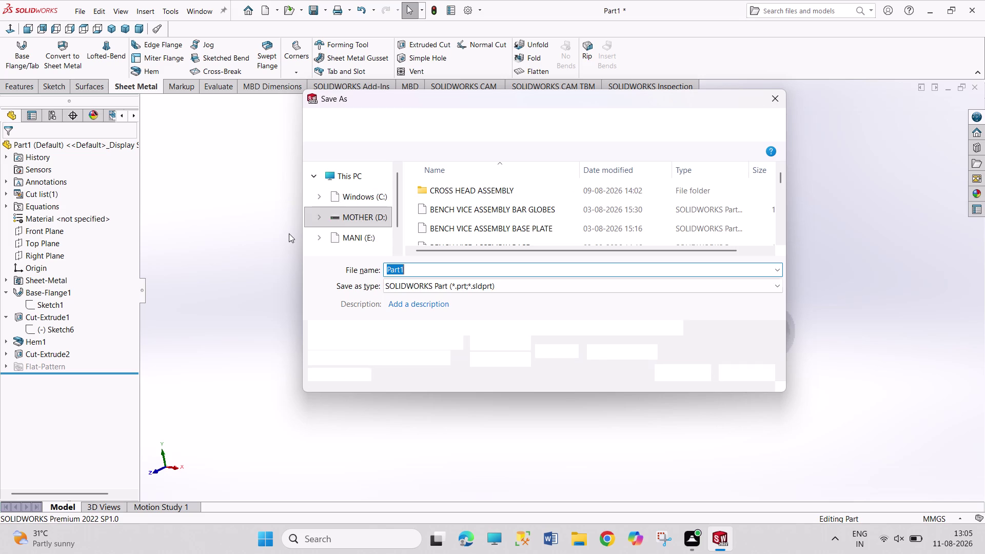
Save the hinge leaf part under the file name 'SHEET METAL 1.1'.
text(S)
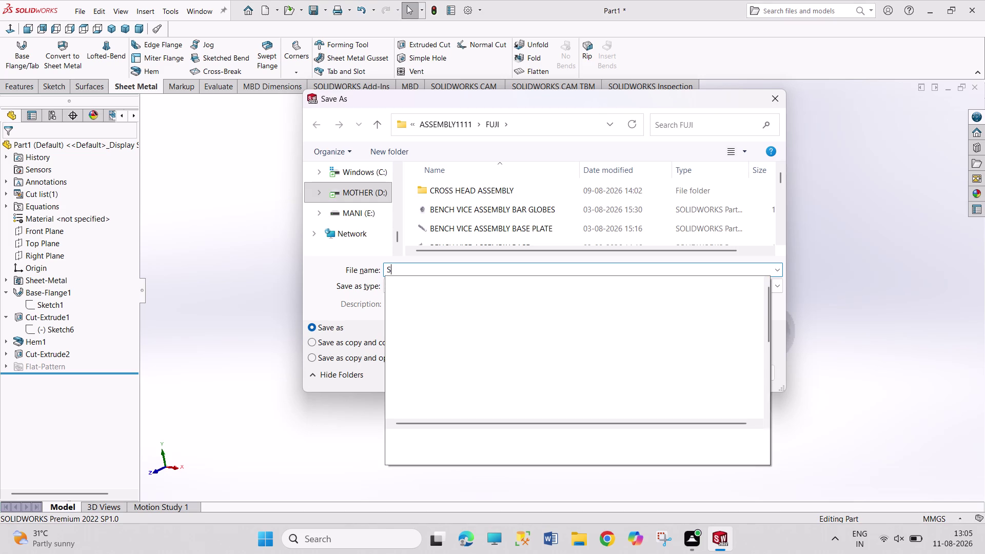
text(HEET)
key(space)
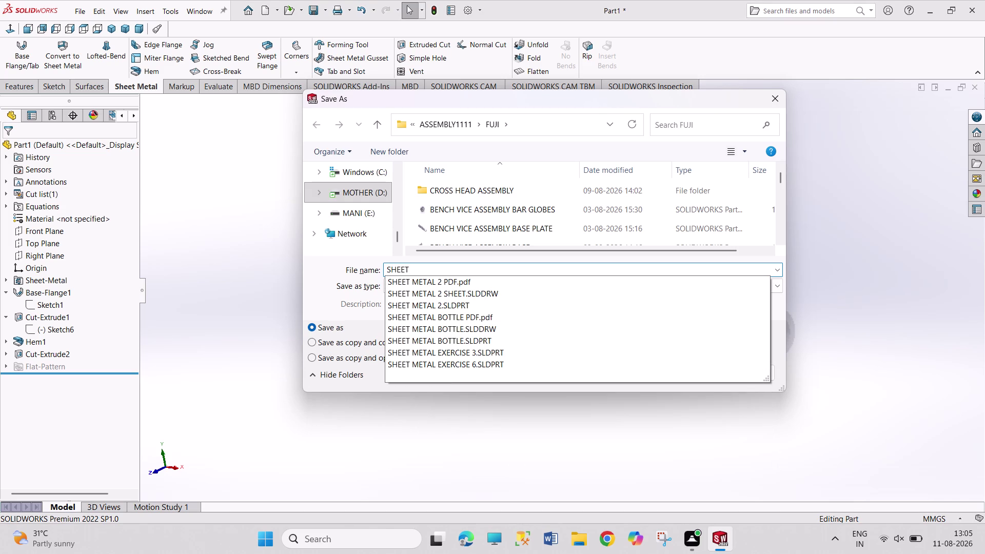
text(METAL)
key(space)
key(1)
text(.)
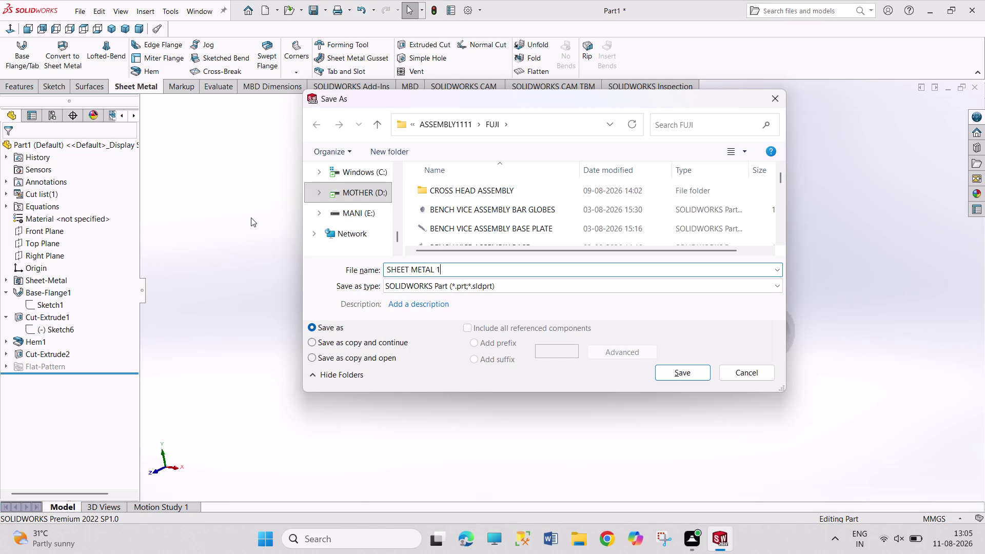
text(1)
key(Return)
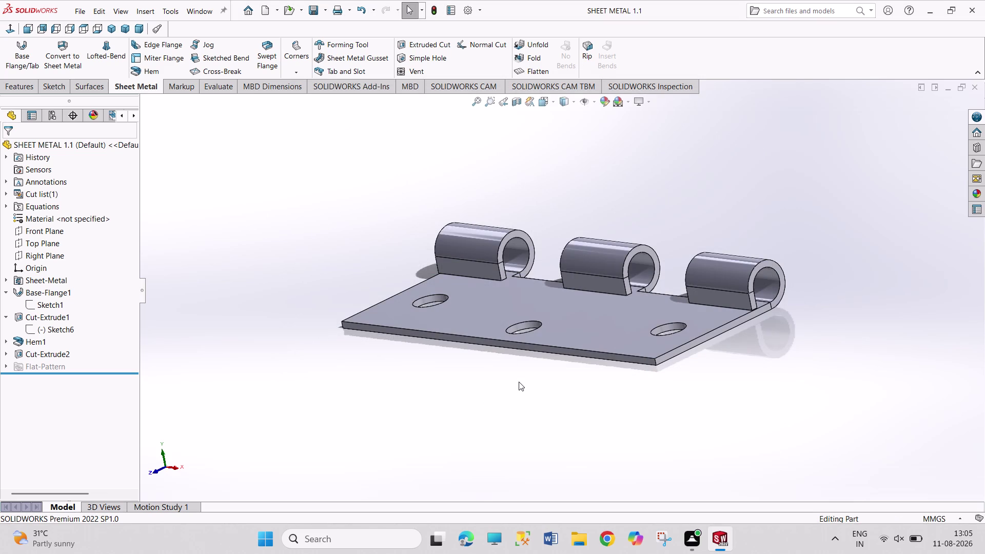
key(ctrl+n)
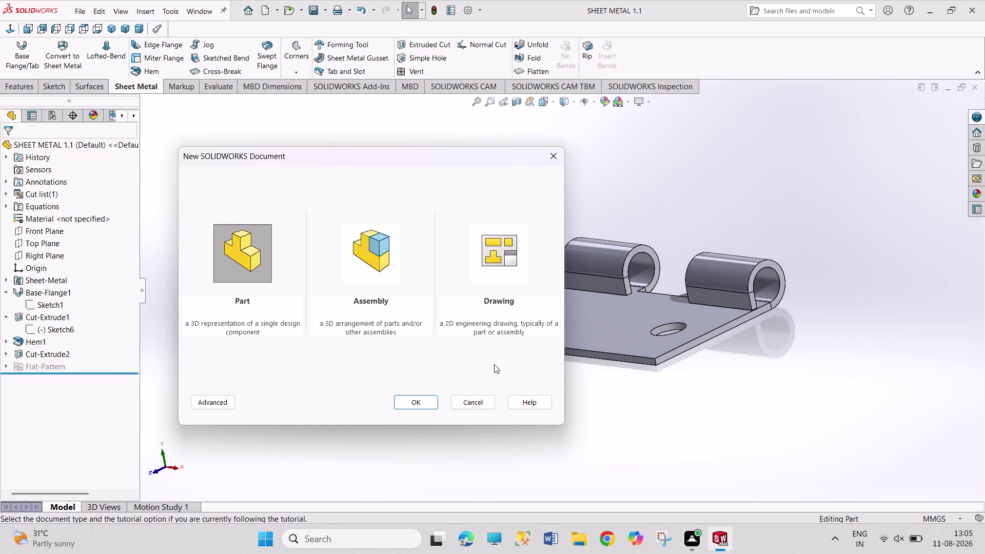
Create the new Part2 document and start a sketch on its Top Plane.
key(Return)
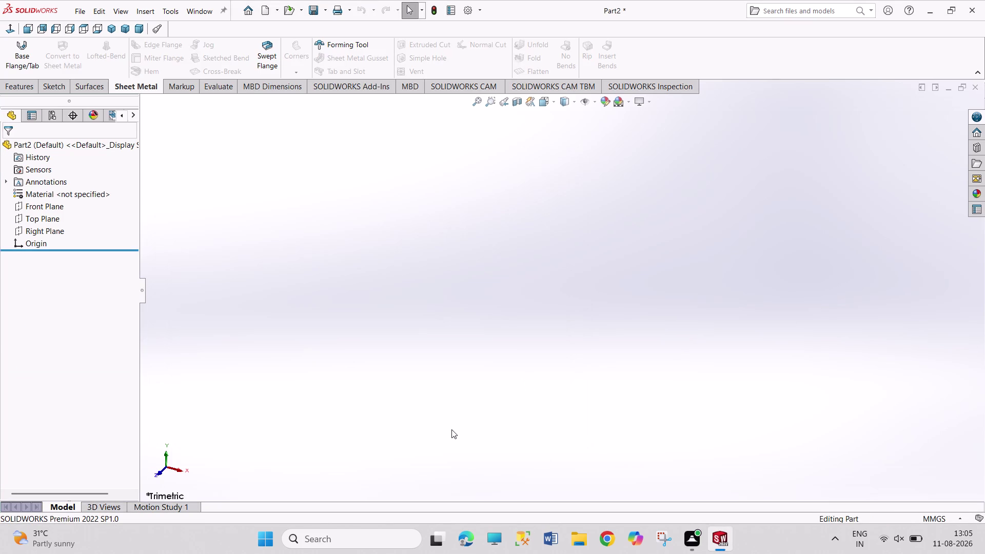
drag(286, 158, 292, 230)
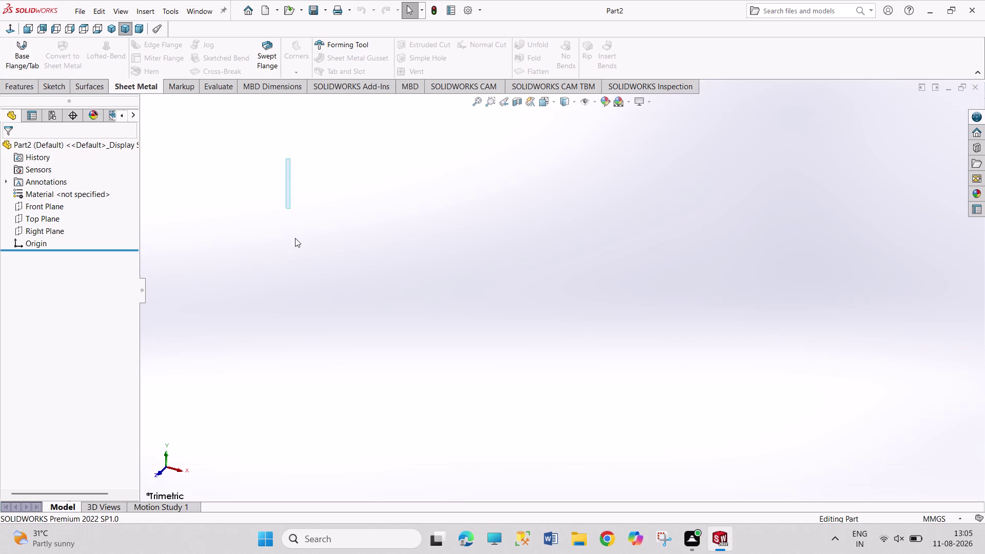
drag(292, 230, 522, 252)
drag(285, 194, 656, 335)
drag(218, 196, 621, 375)
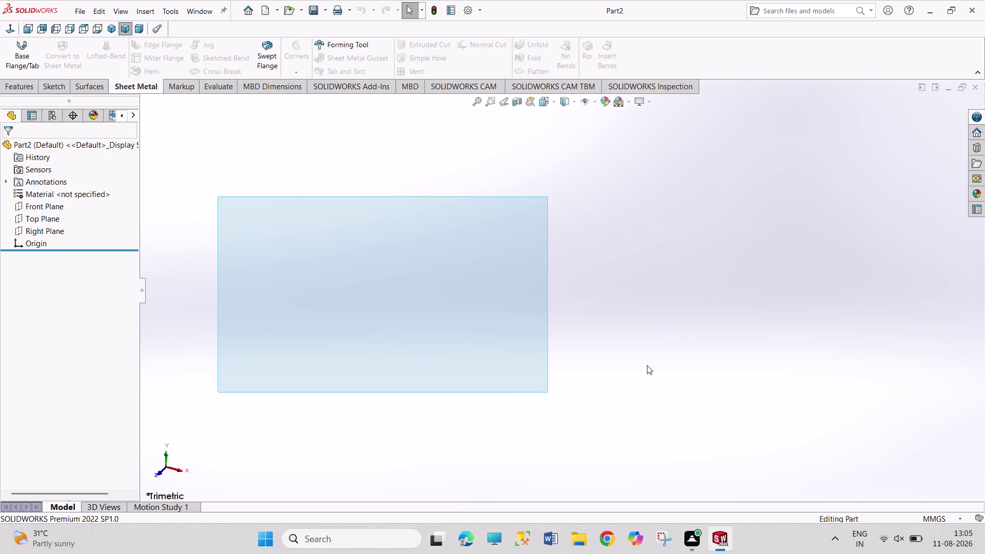
drag(620, 374, 661, 358)
drag(259, 232, 661, 368)
drag(296, 251, 557, 374)
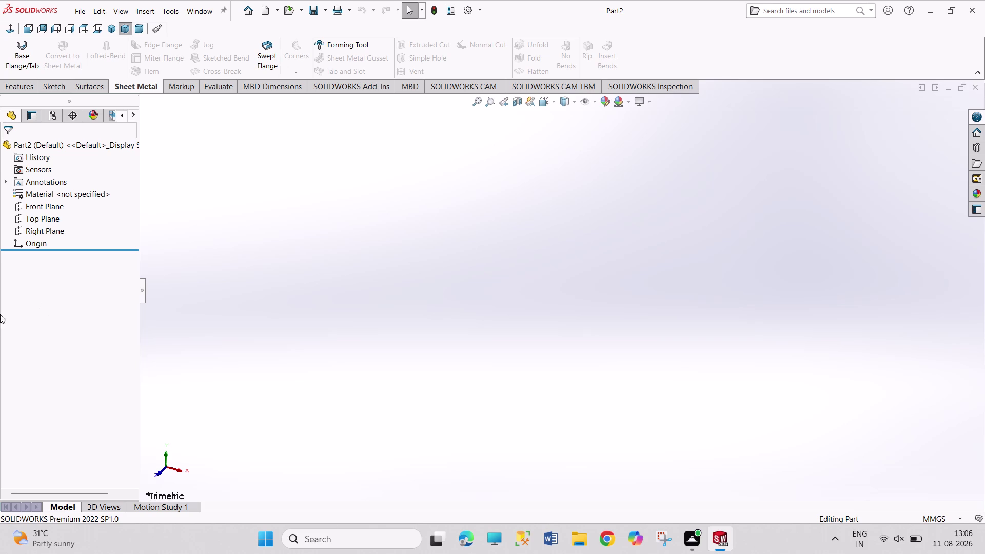
click(31, 220)
click(39, 208)
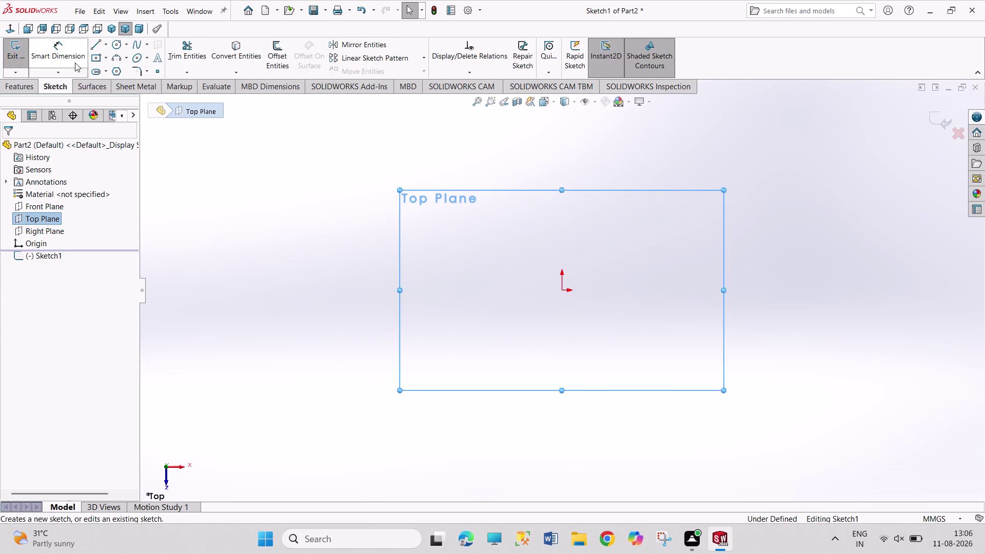
Draw a centre rectangle from the origin on the Top Plane.
click(98, 59)
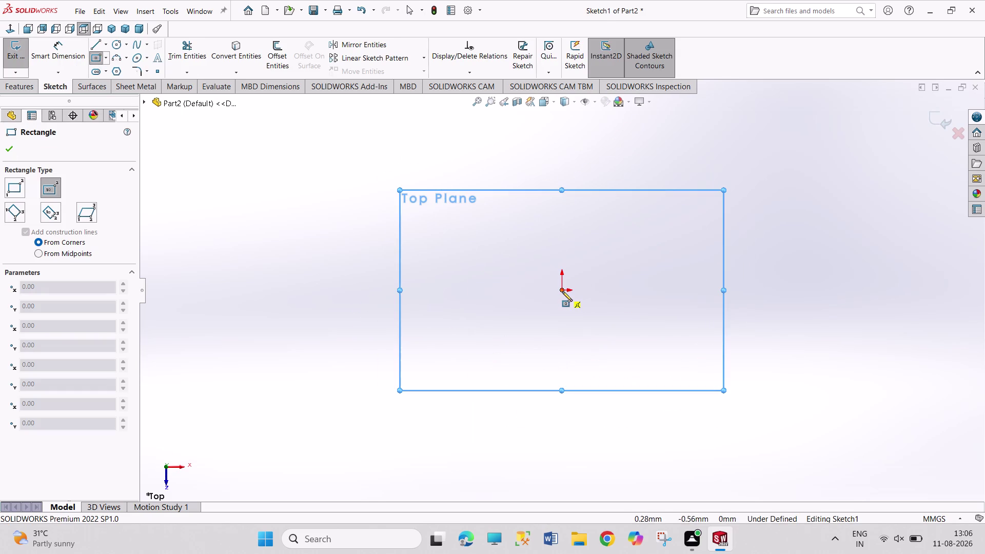
click(562, 291)
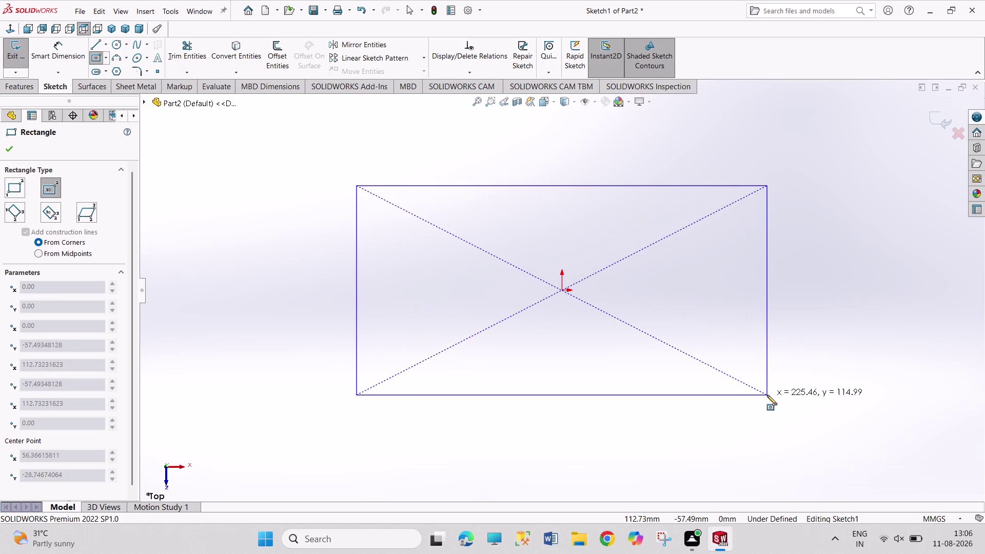
click(771, 397)
right_drag(810, 381, 783, 177)
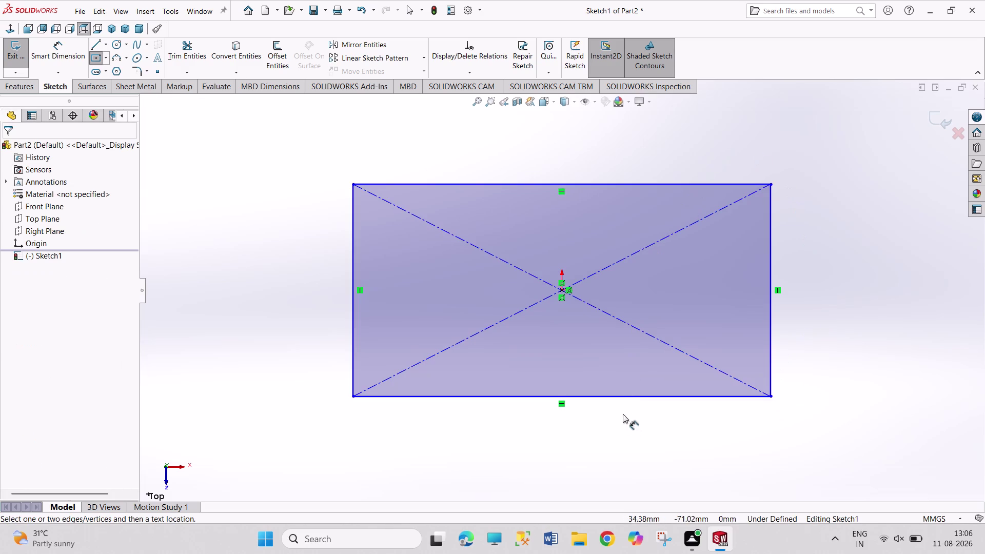
Dimension the rectangle 125 mm wide by 54 mm high and close Sketch1.
click(622, 399)
click(629, 442)
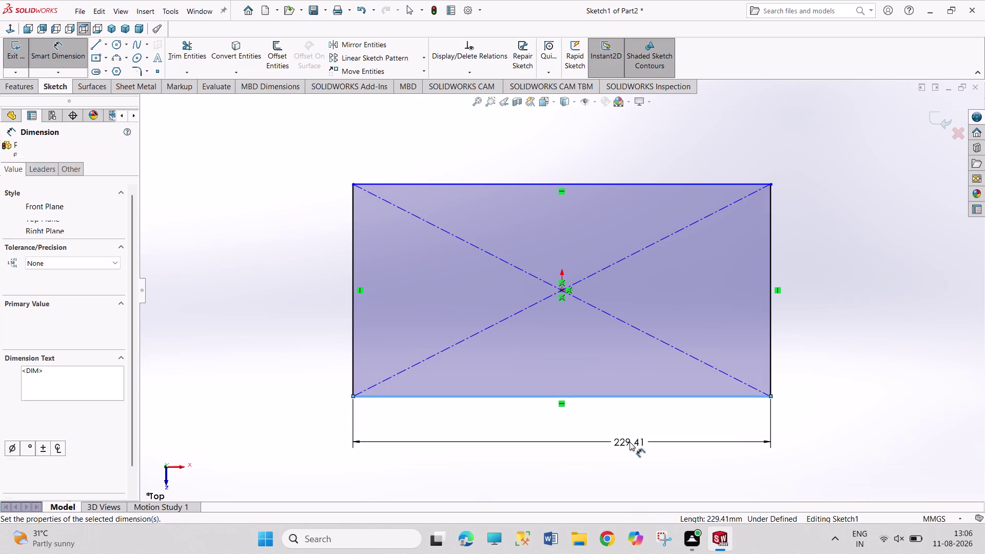
text(125)
key(Return)
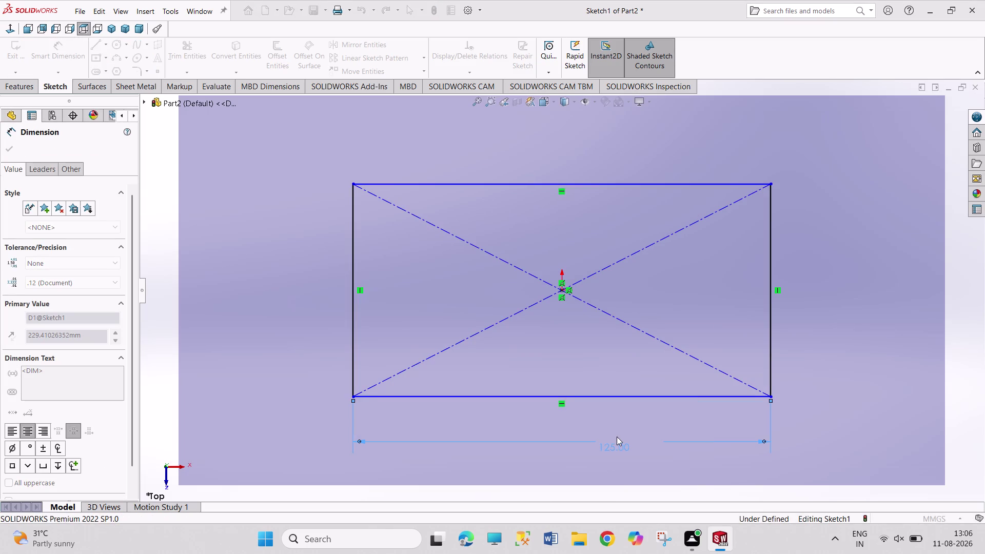
click(769, 306)
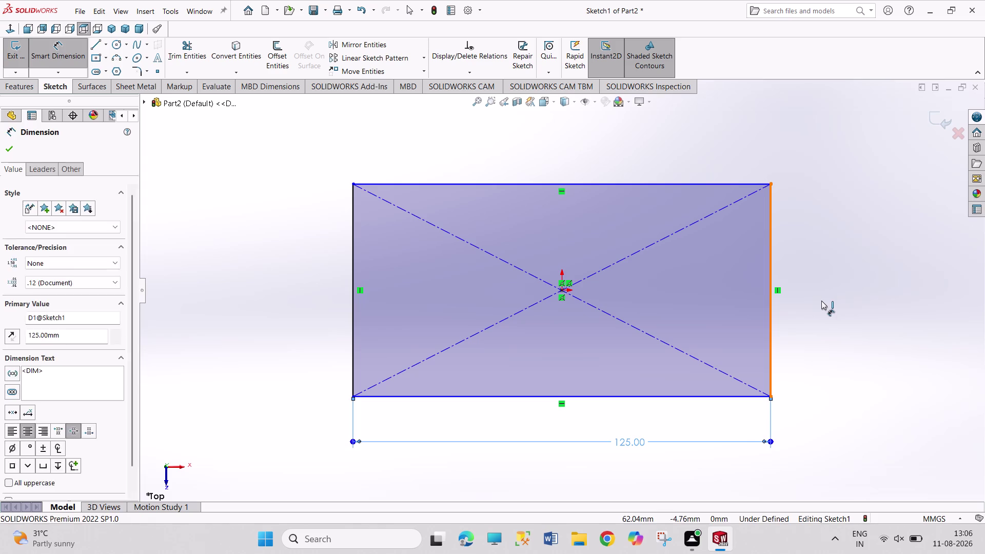
click(823, 300)
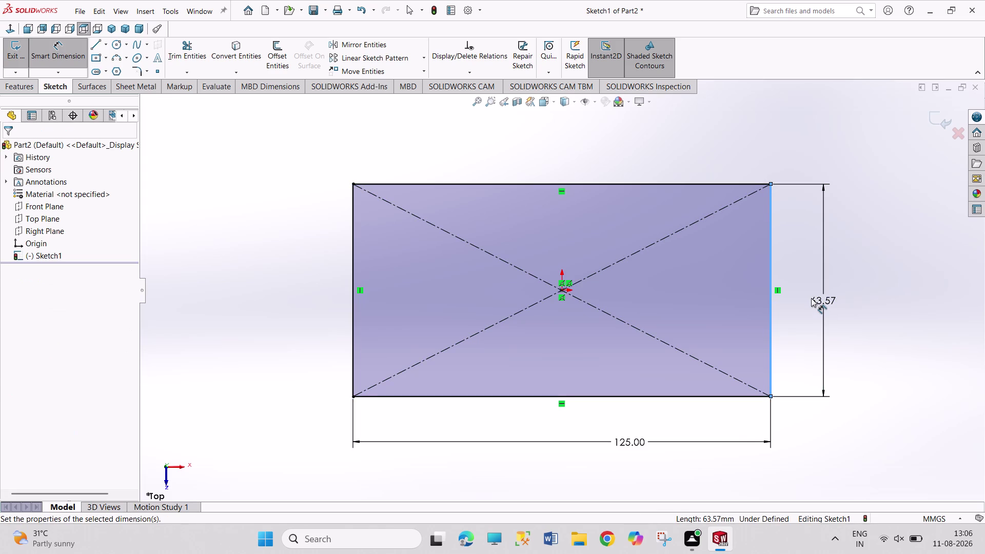
text(54)
key(Return)
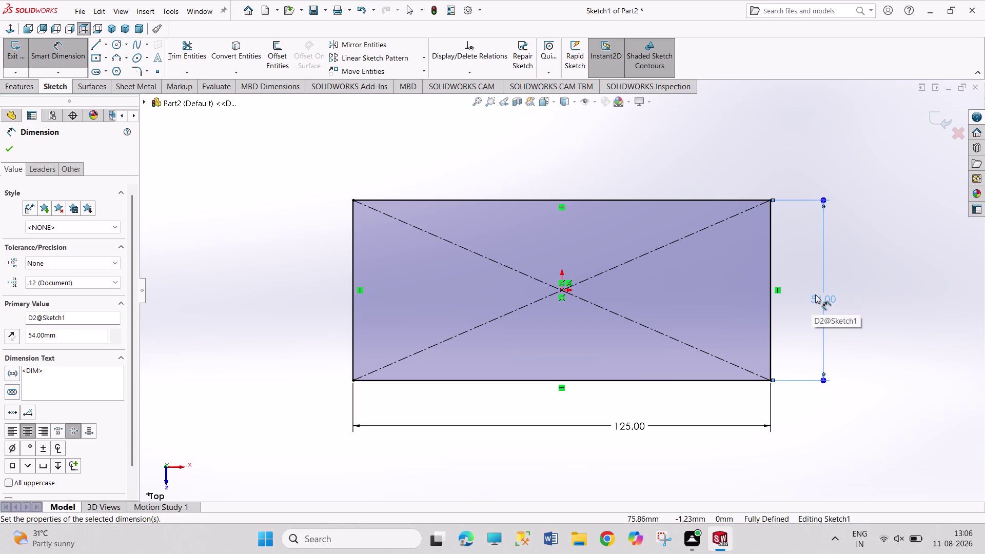
right_click(272, 296)
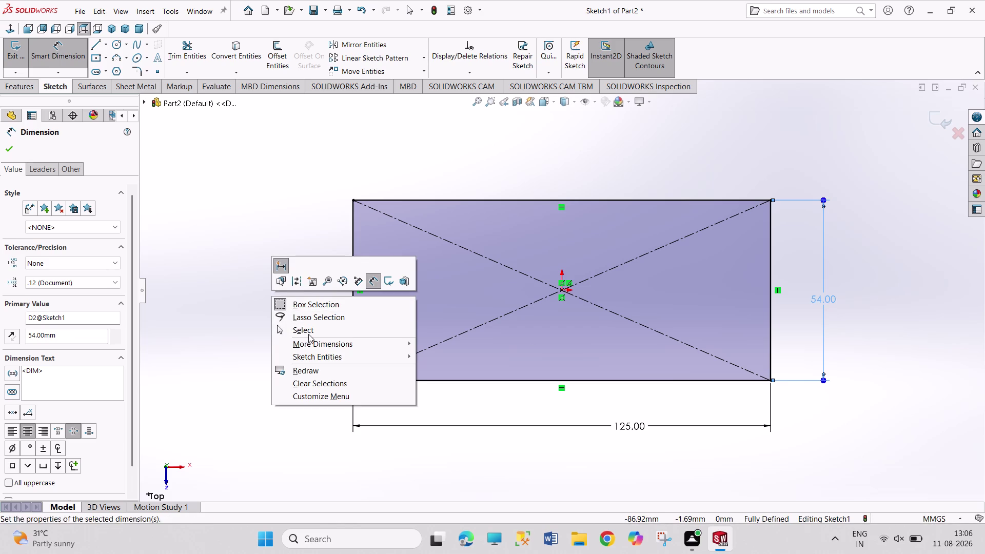
click(307, 332)
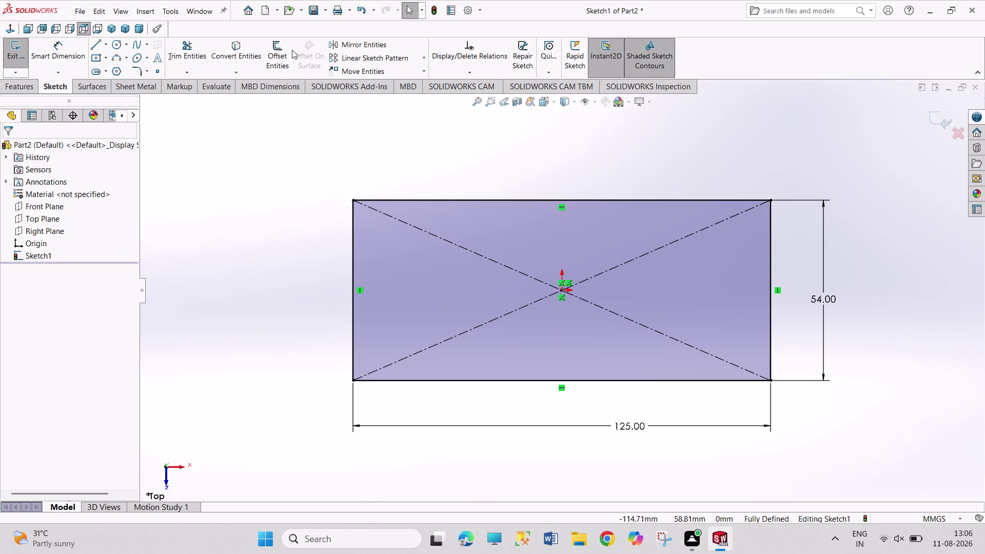
click(439, 8)
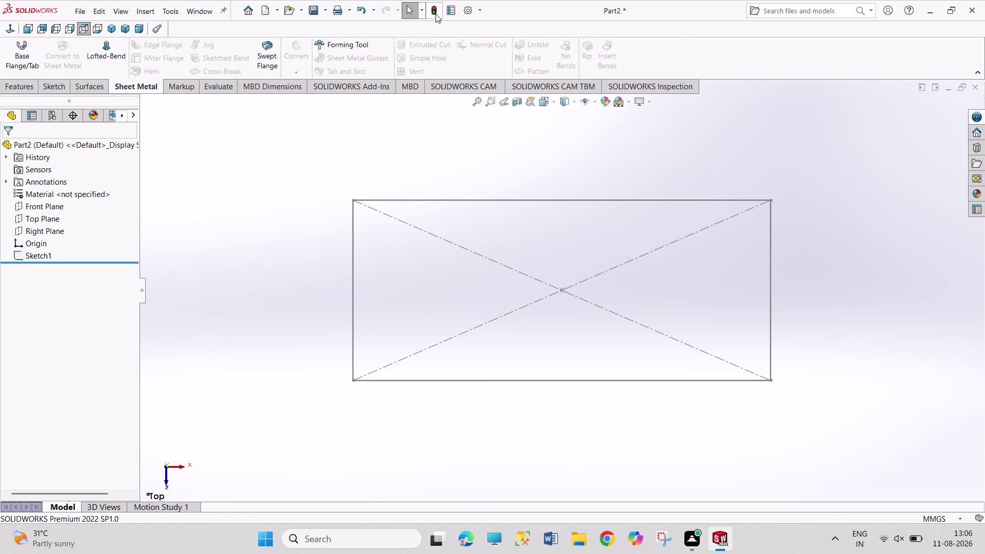
Build a 2 mm Base Flange from Sketch1, then sketch on the plate's top face.
click(28, 61)
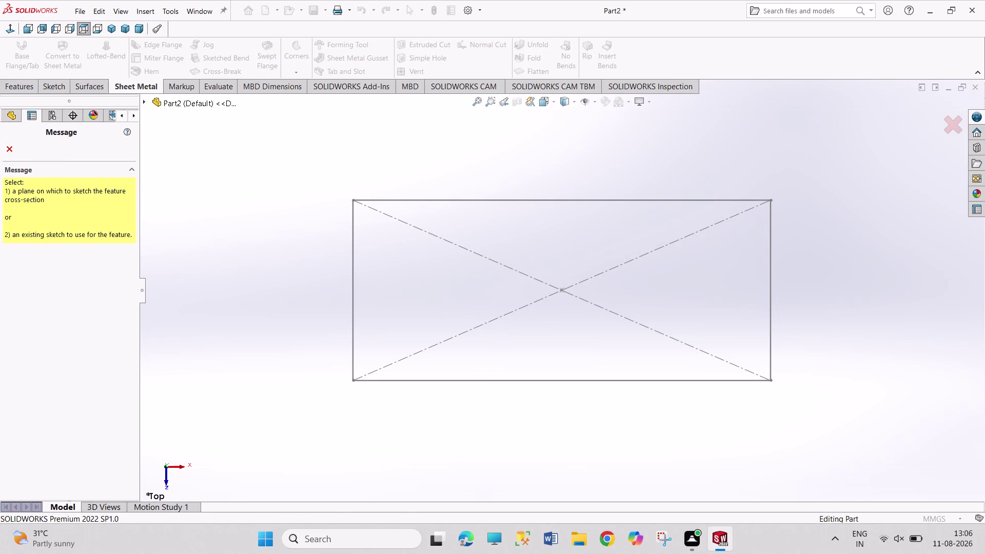
click(391, 201)
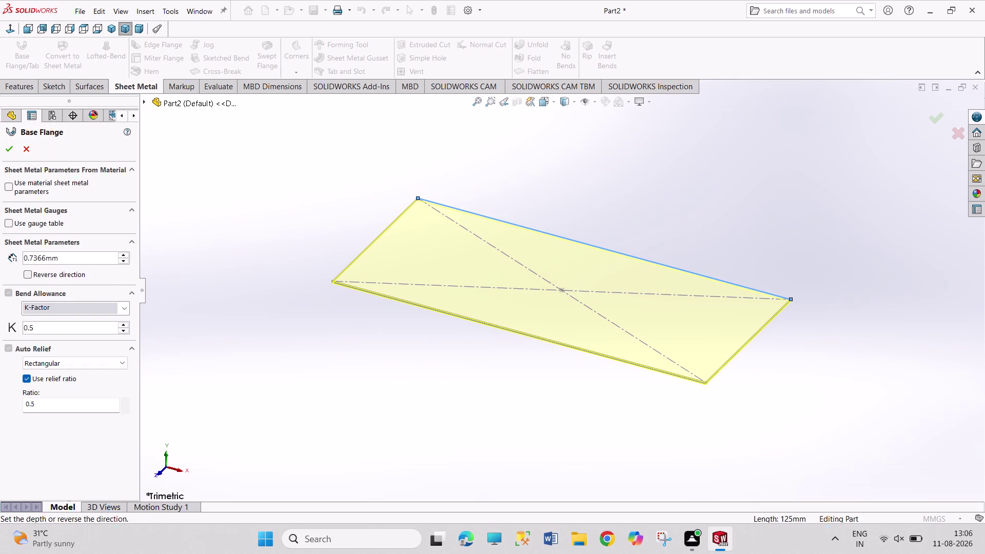
drag(59, 258, 1, 252)
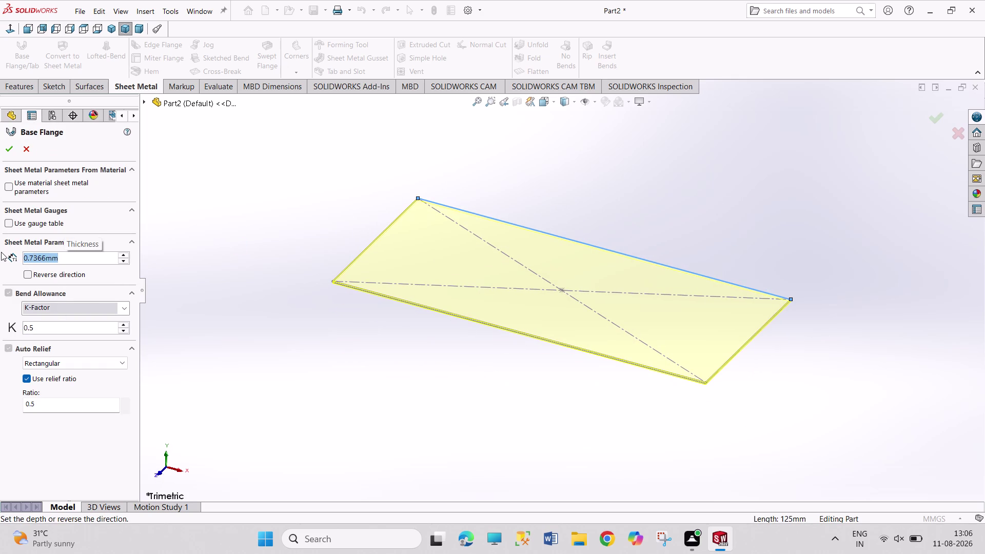
key(2)
key(Return)
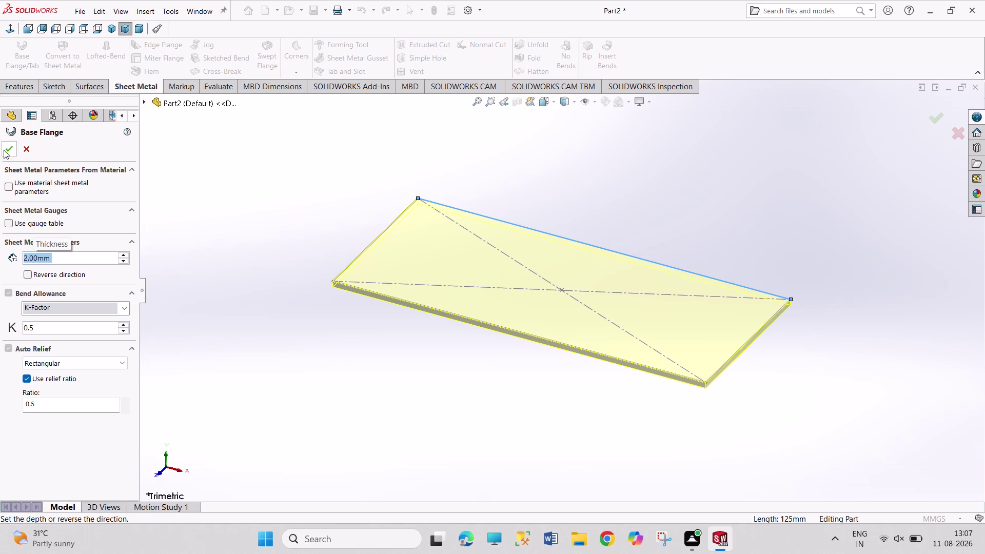
click(7, 146)
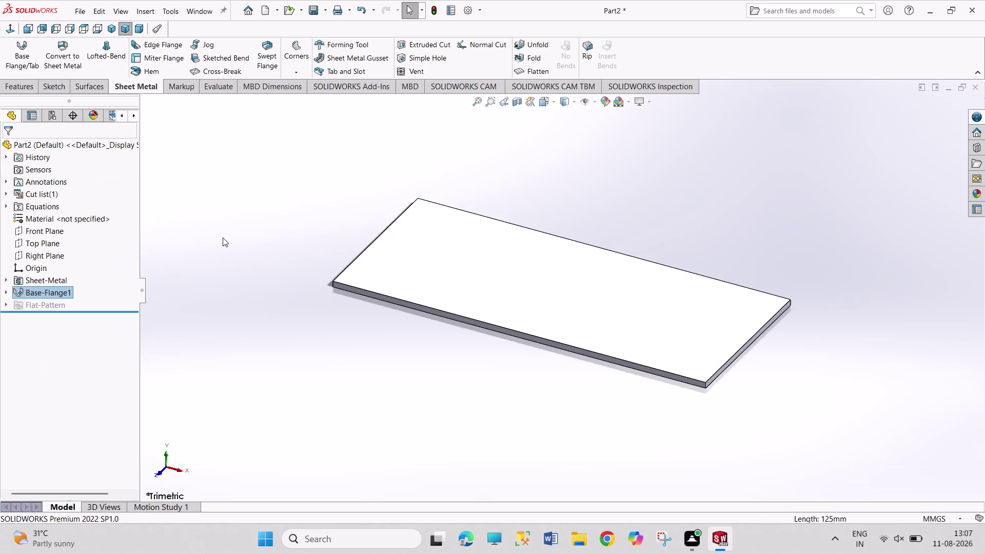
click(223, 238)
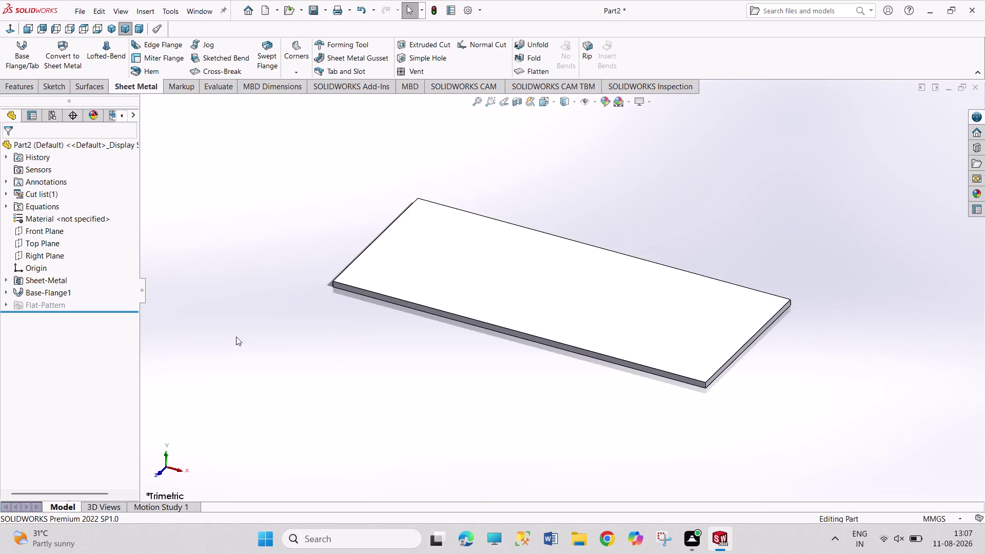
click(524, 245)
click(572, 217)
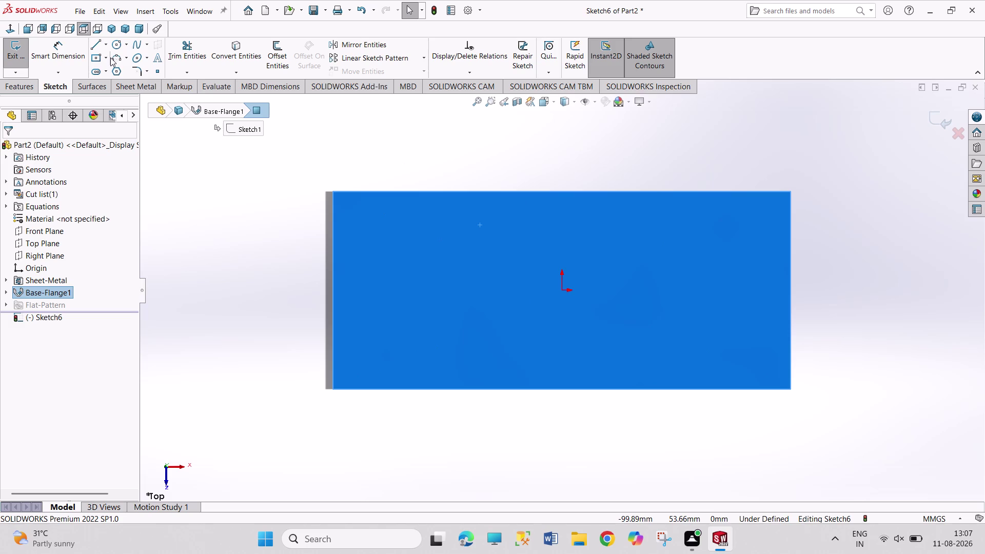
Draw two small corner rectangles at the left and right ends of the plate's top.
click(96, 58)
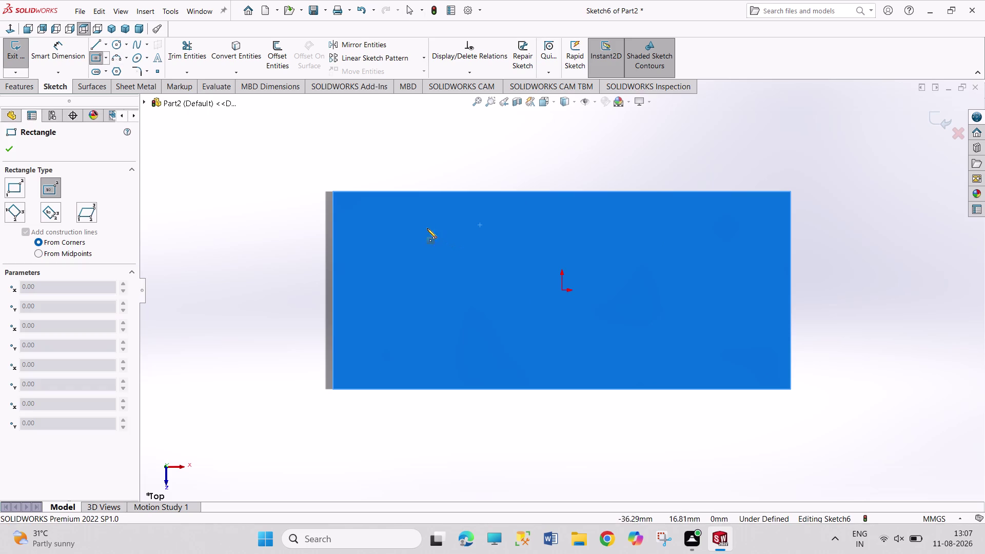
click(414, 221)
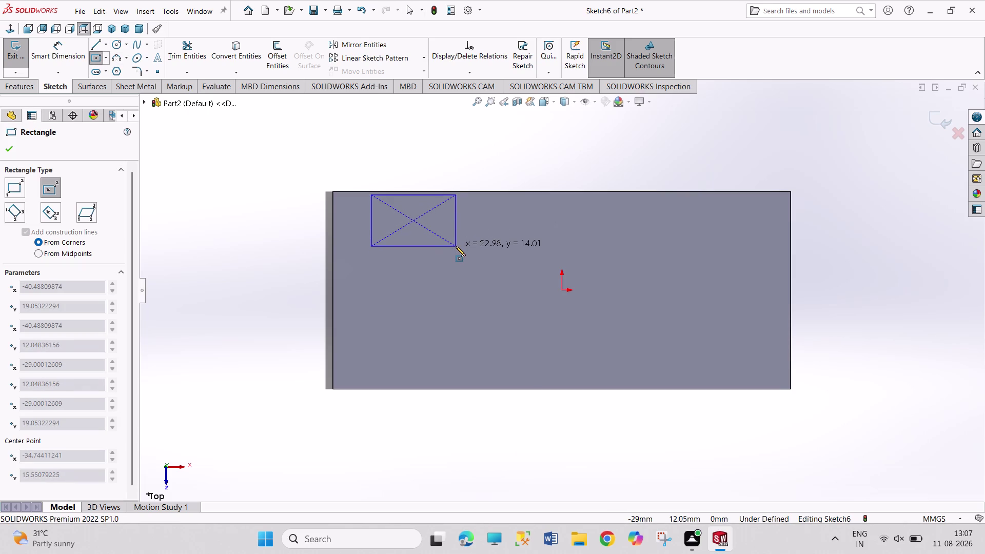
click(455, 246)
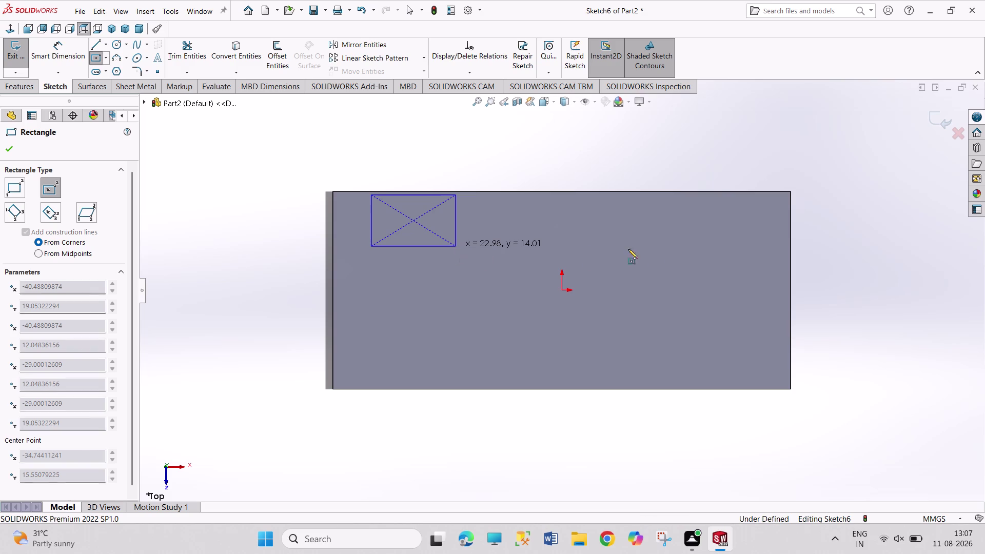
click(721, 217)
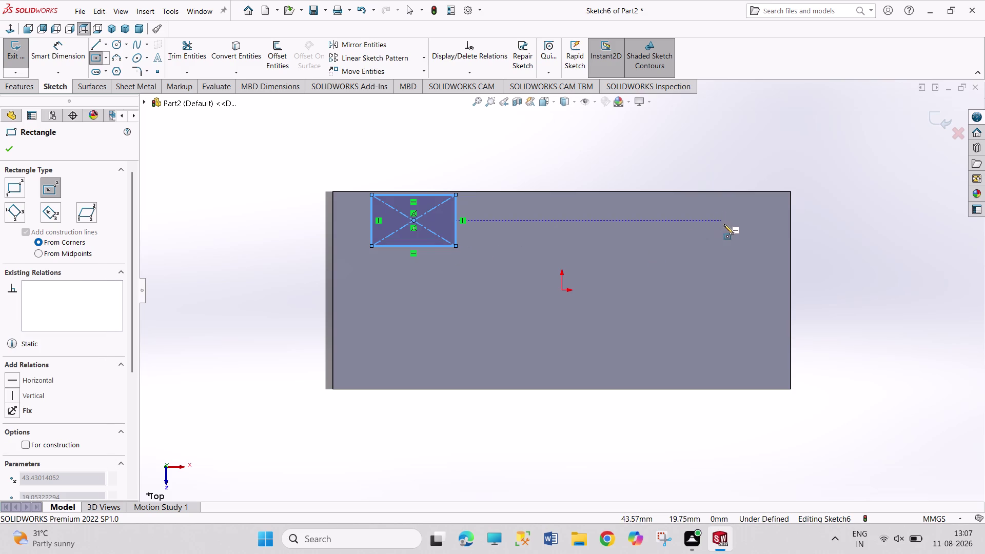
click(769, 242)
right_click(812, 208)
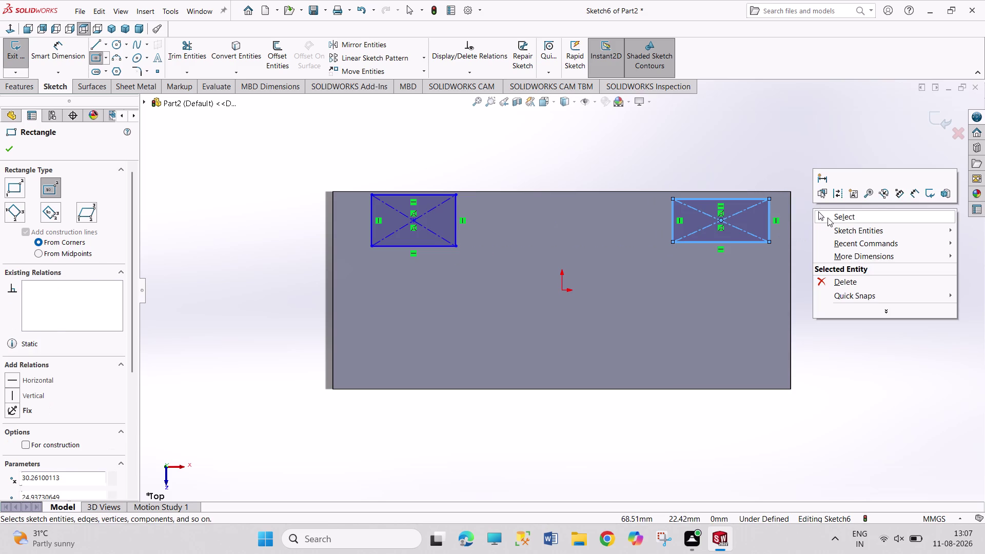
click(828, 217)
Make the rectangles' outer sides collinear with the plate's left and right edges.
click(767, 228)
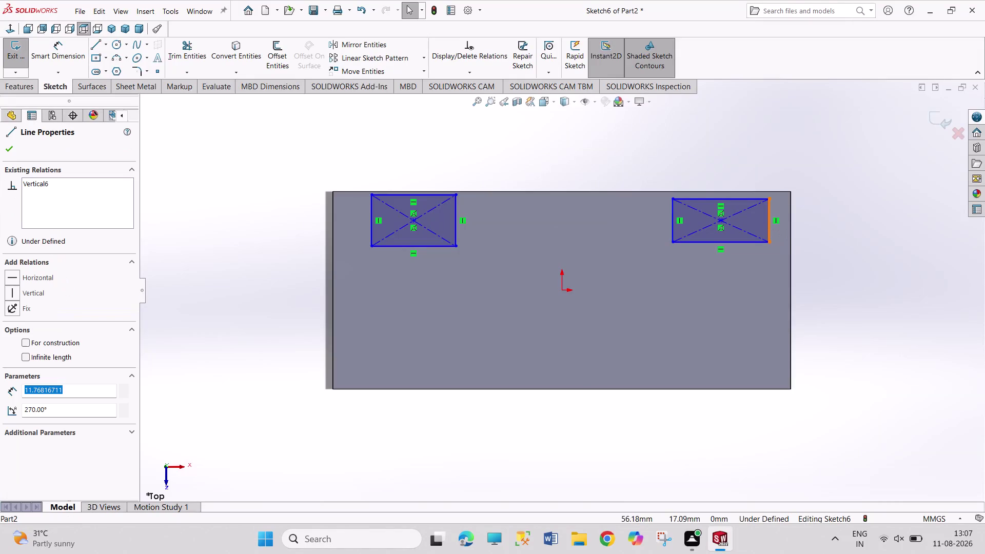
click(789, 230)
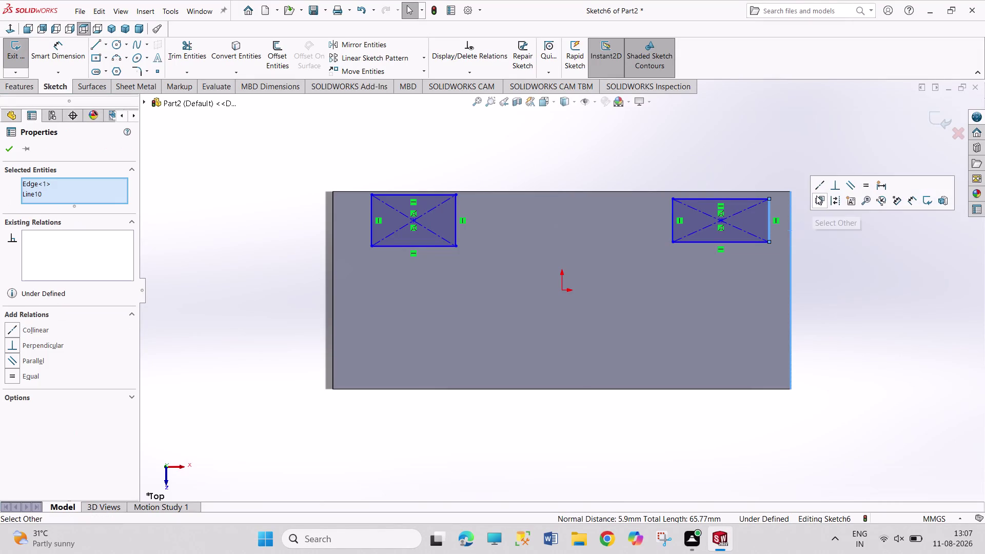
click(818, 185)
click(371, 234)
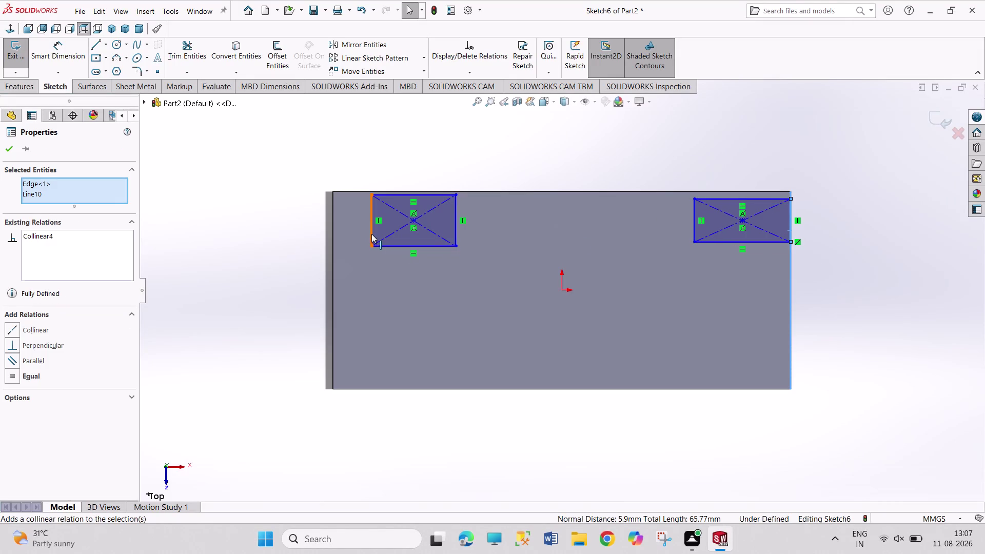
click(334, 245)
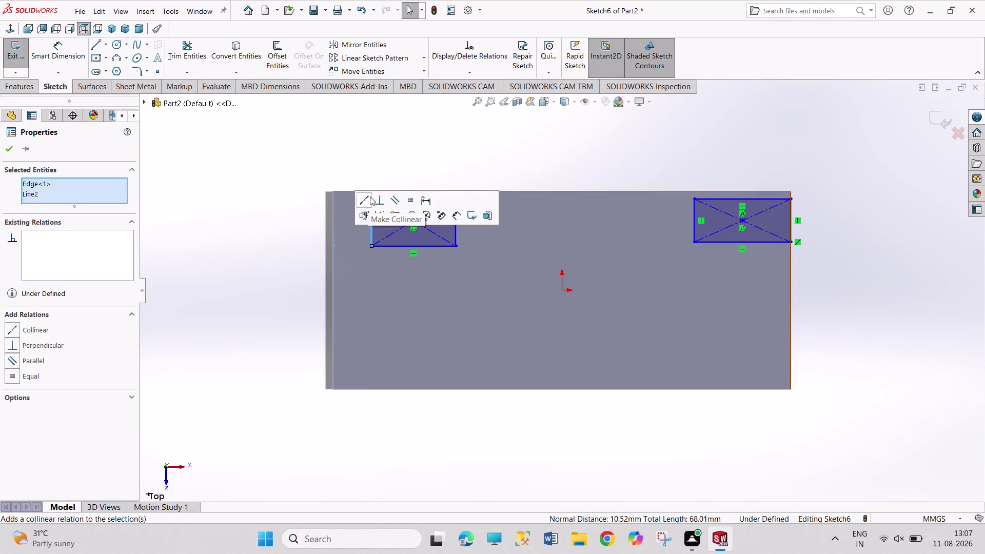
click(368, 200)
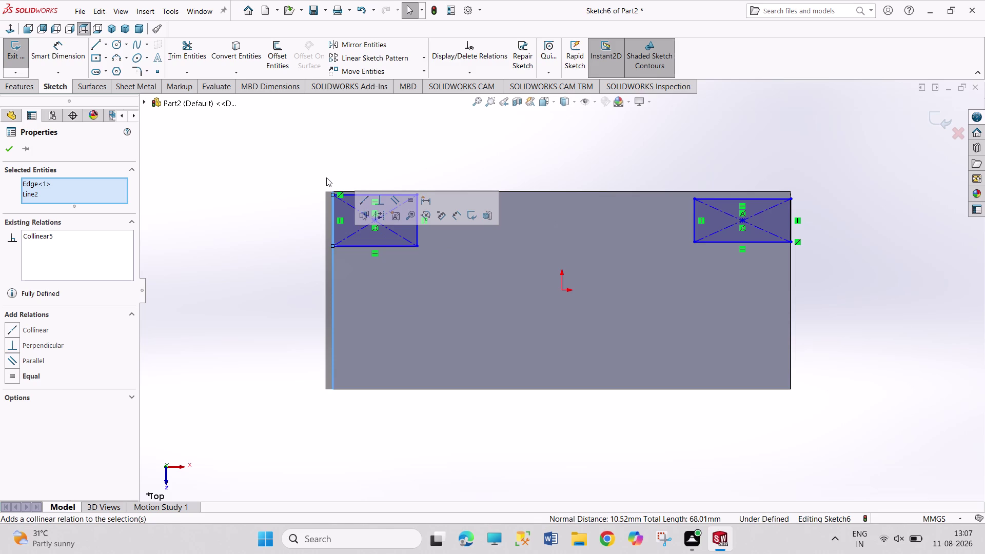
Dimension both corner rectangles to 10 mm tall.
right_drag(258, 278, 257, 279)
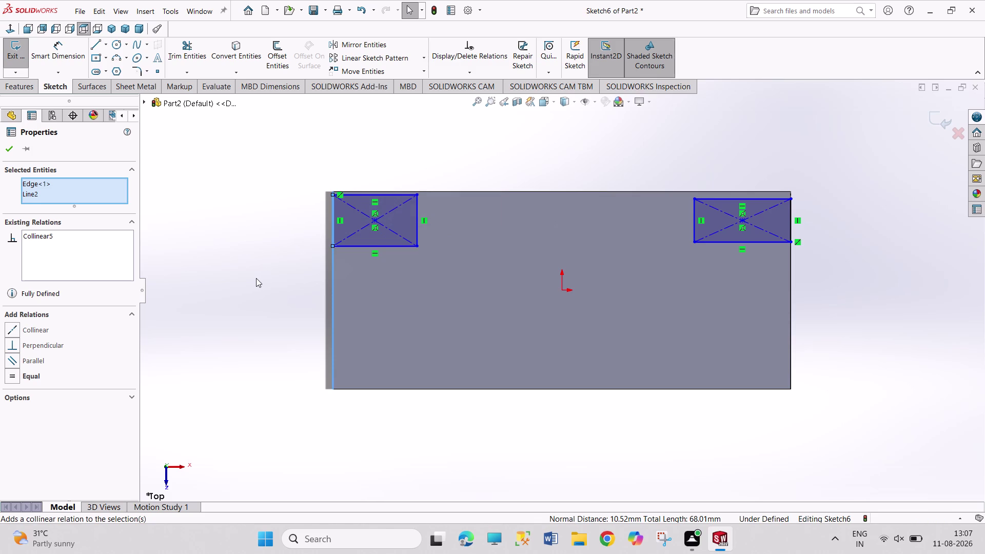
right_drag(256, 278, 273, 166)
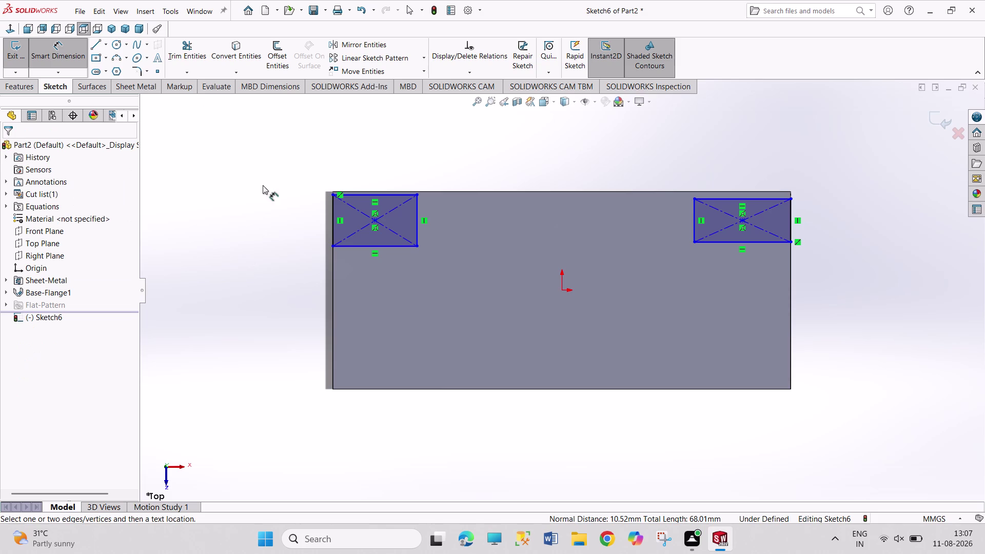
click(331, 232)
click(291, 217)
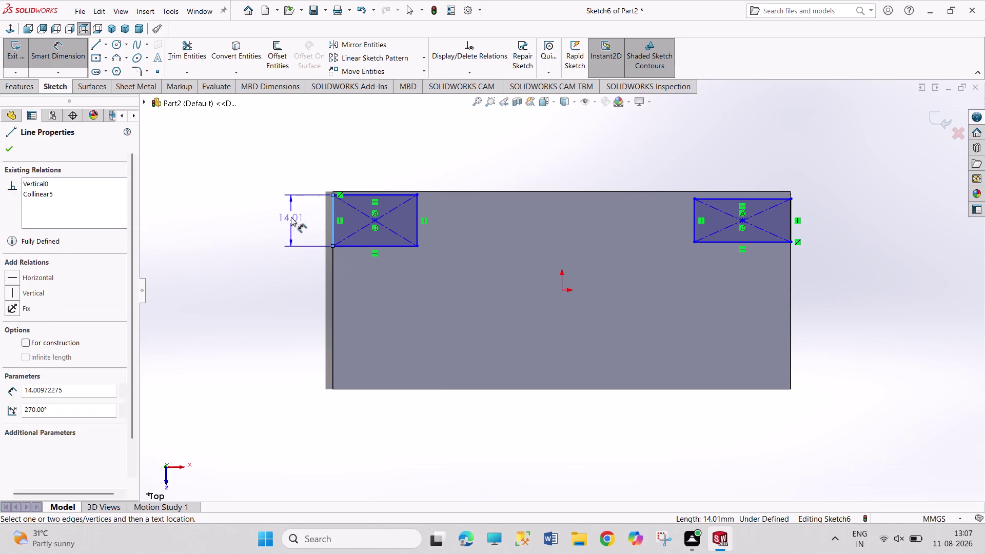
text(10)
key(Return)
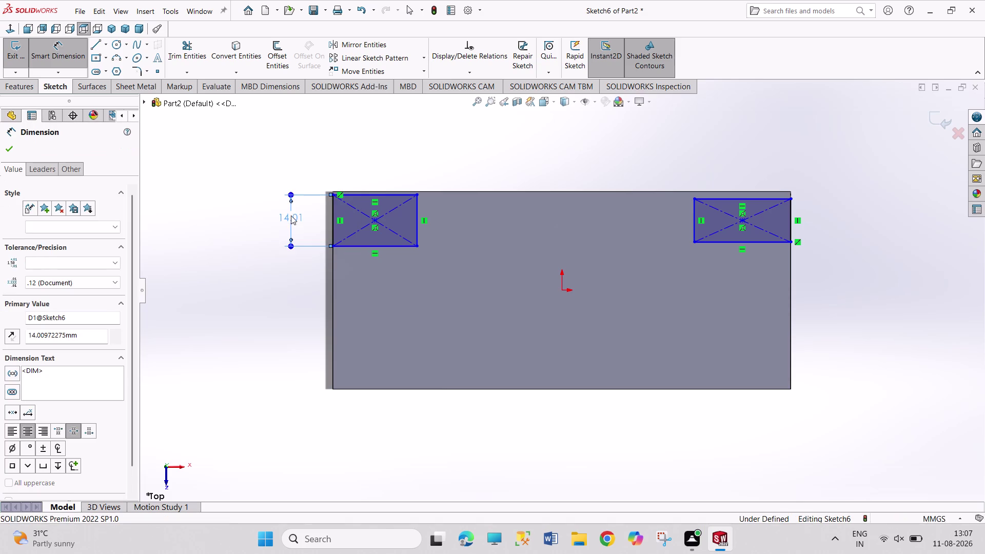
click(791, 224)
click(843, 218)
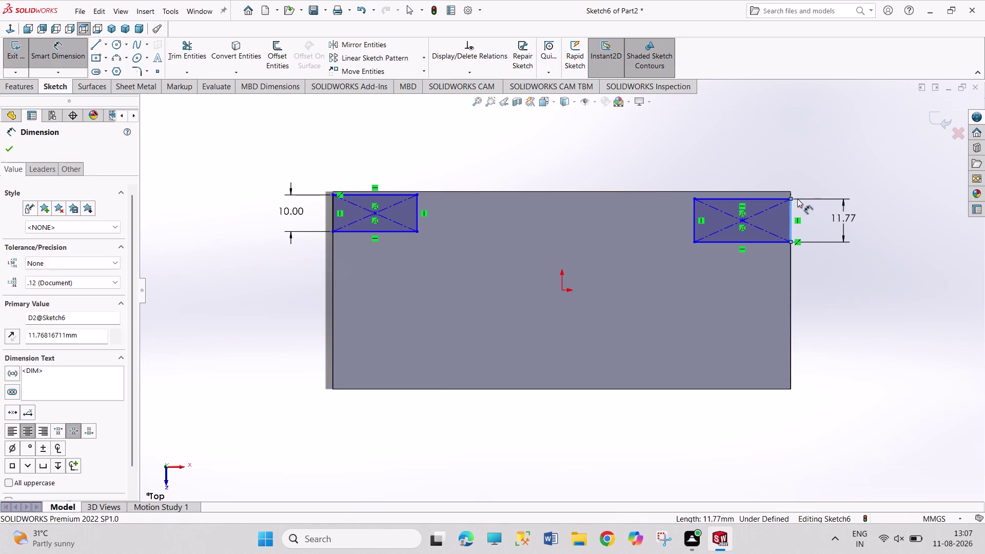
text(10)
key(Return)
right_click(834, 138)
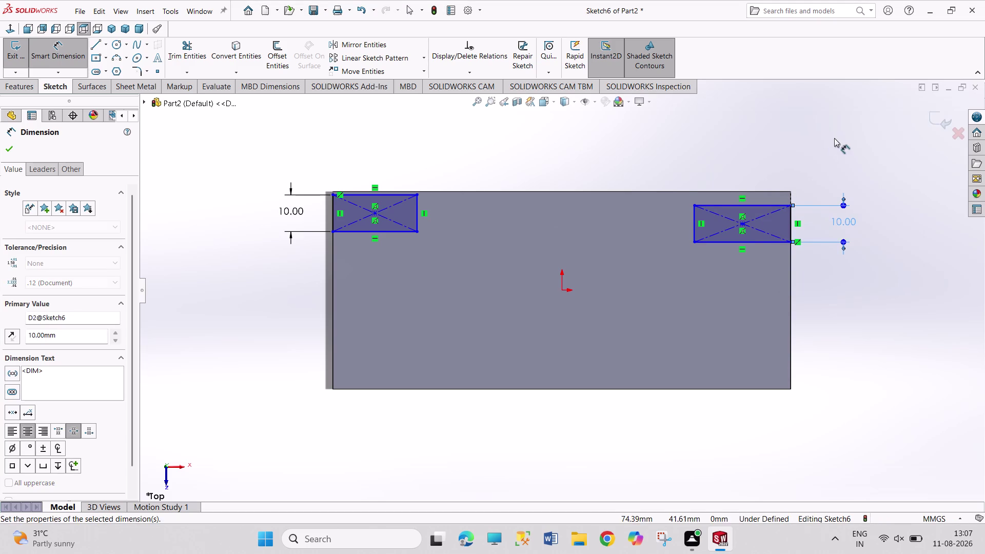
Make both rectangles' top edges collinear with the plate's top edge.
click(851, 172)
click(753, 207)
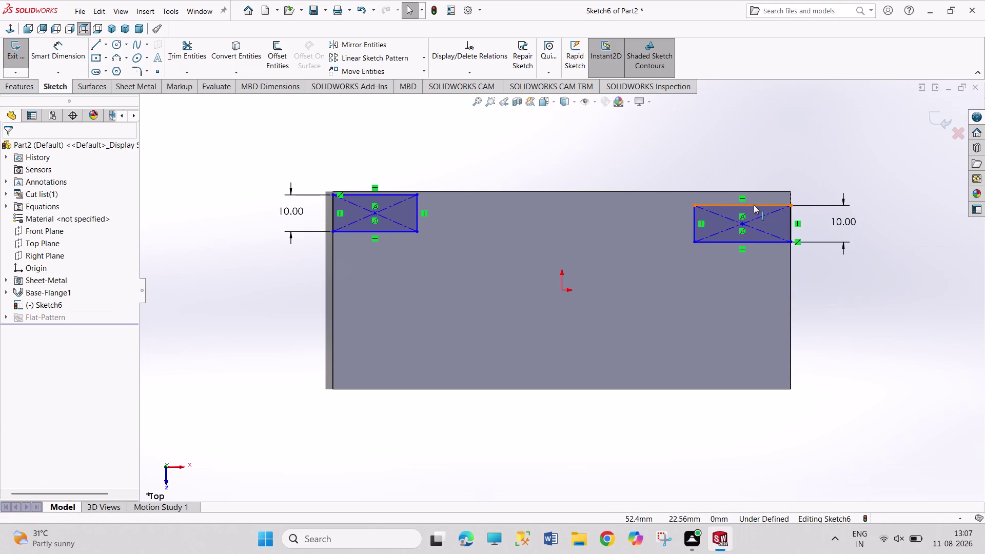
click(757, 192)
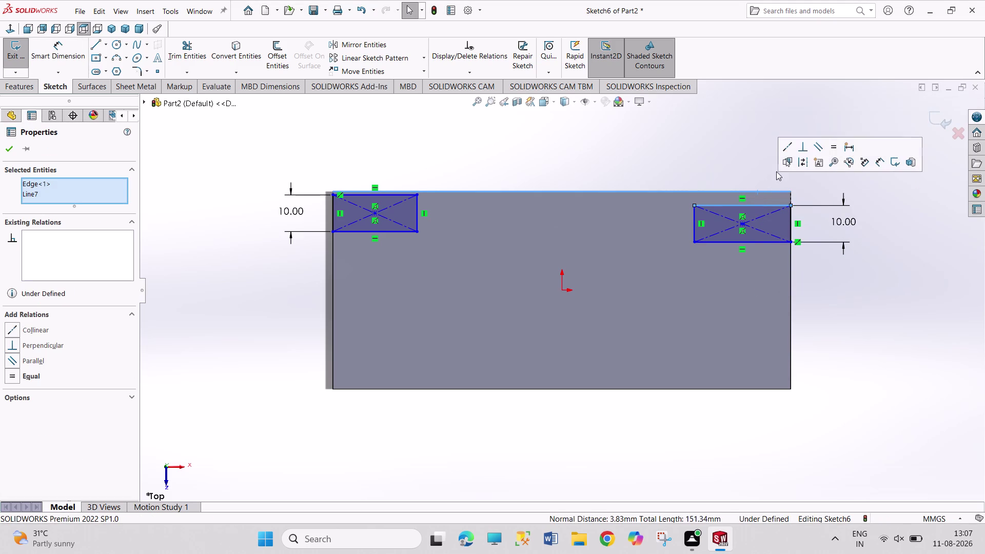
click(792, 149)
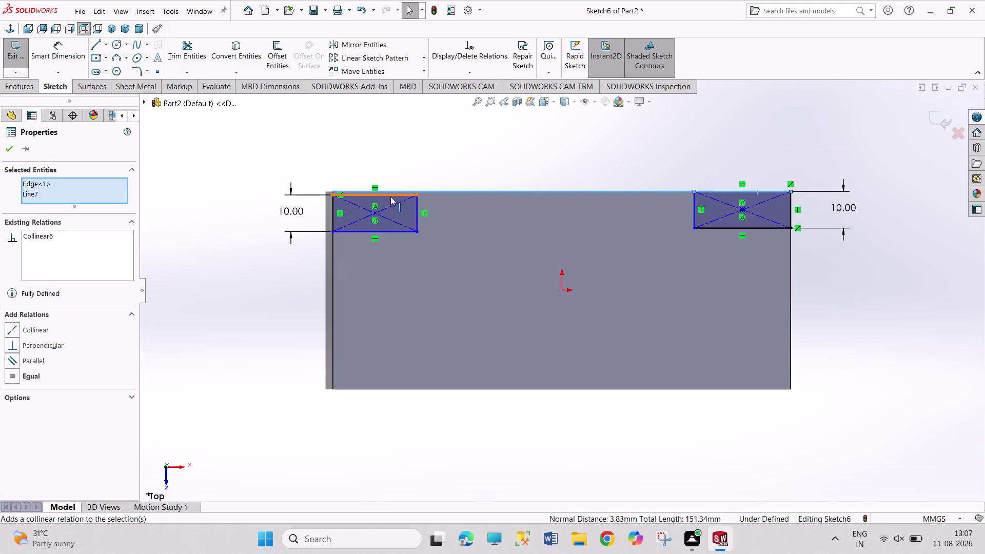
click(392, 196)
click(398, 190)
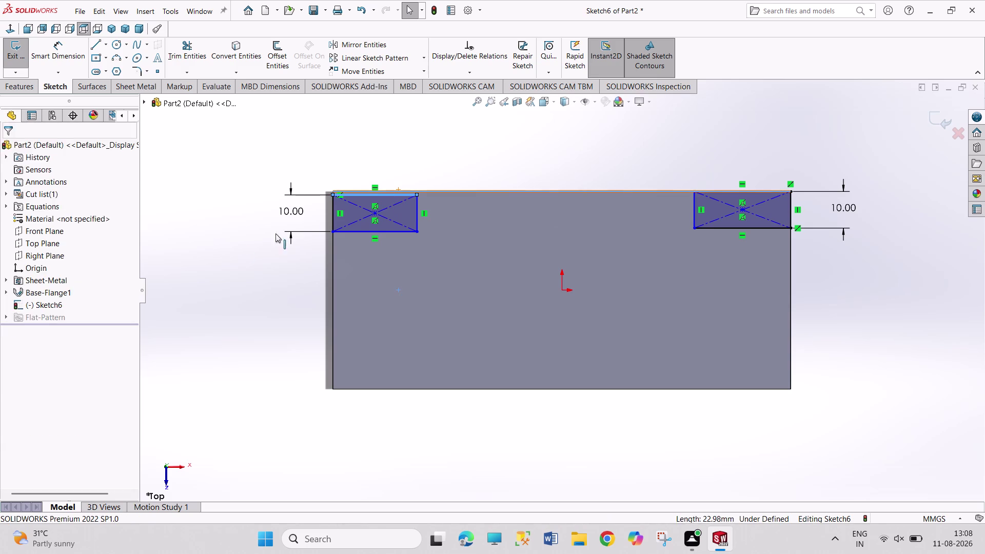
click(45, 331)
click(242, 297)
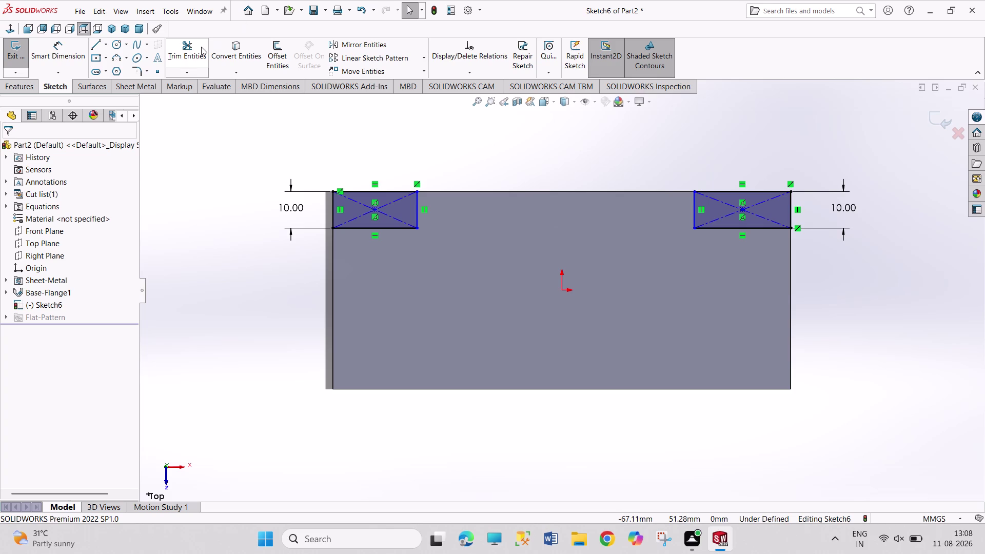
click(99, 58)
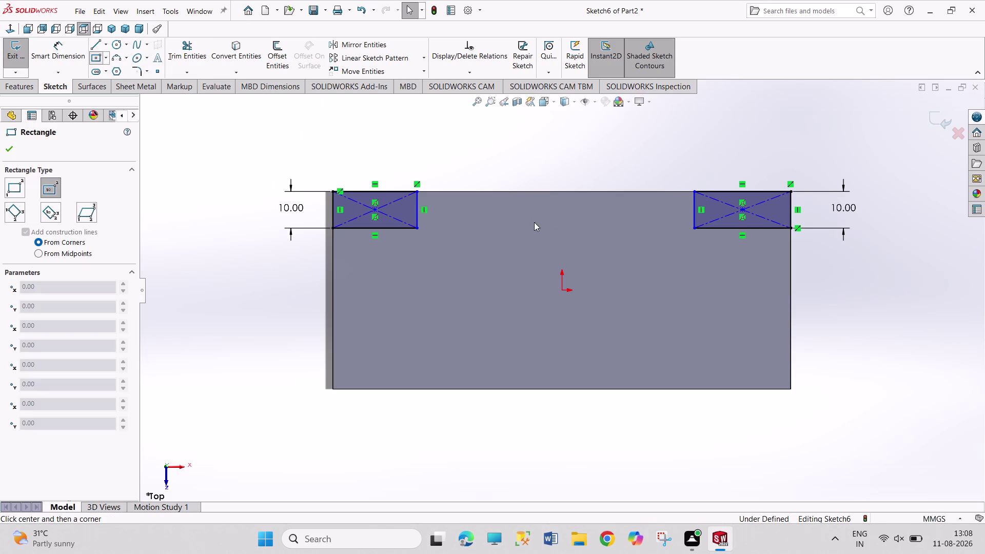
Draw a middle center rectangle on the top edge and dimension it 10 mm tall.
click(564, 212)
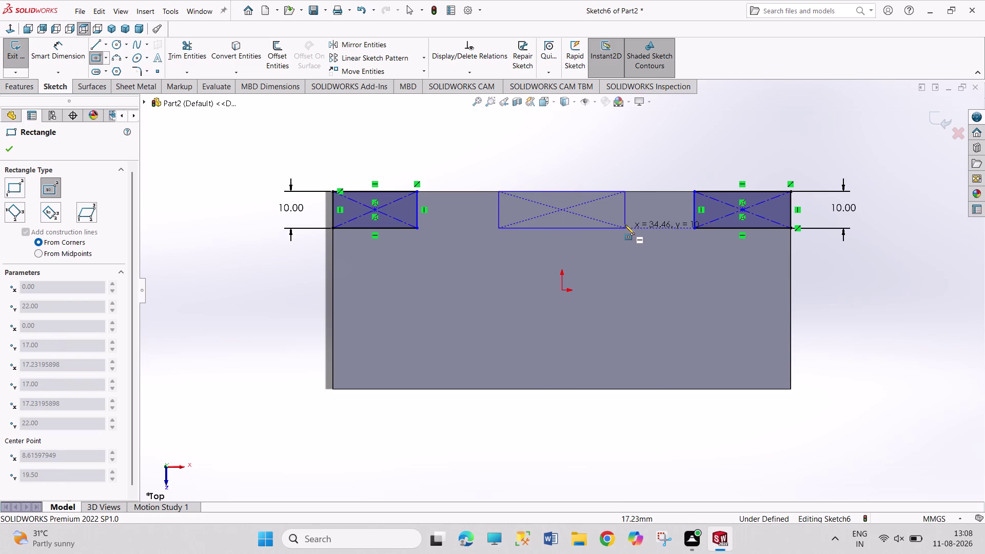
click(622, 224)
right_drag(604, 183, 602, 118)
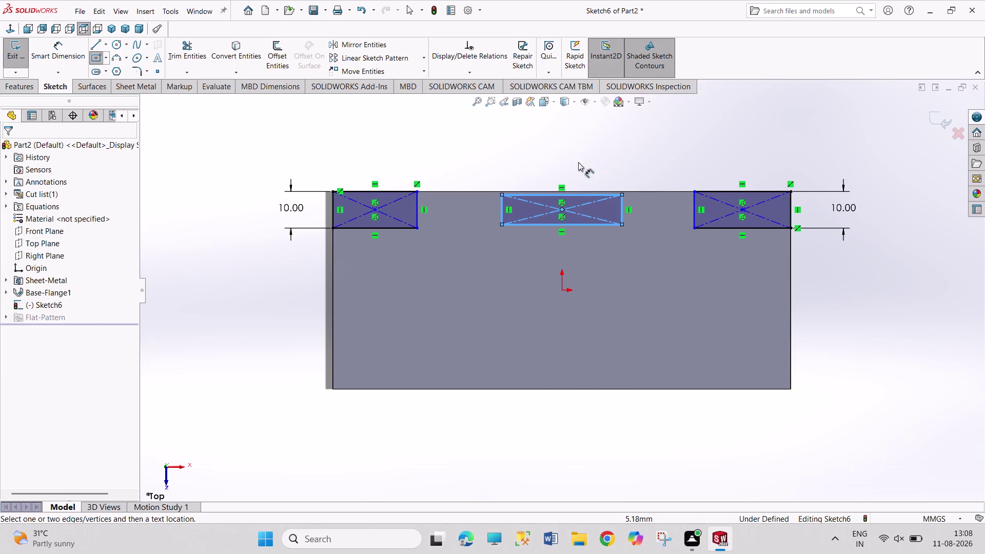
drag(621, 204, 629, 208)
click(645, 148)
text(10)
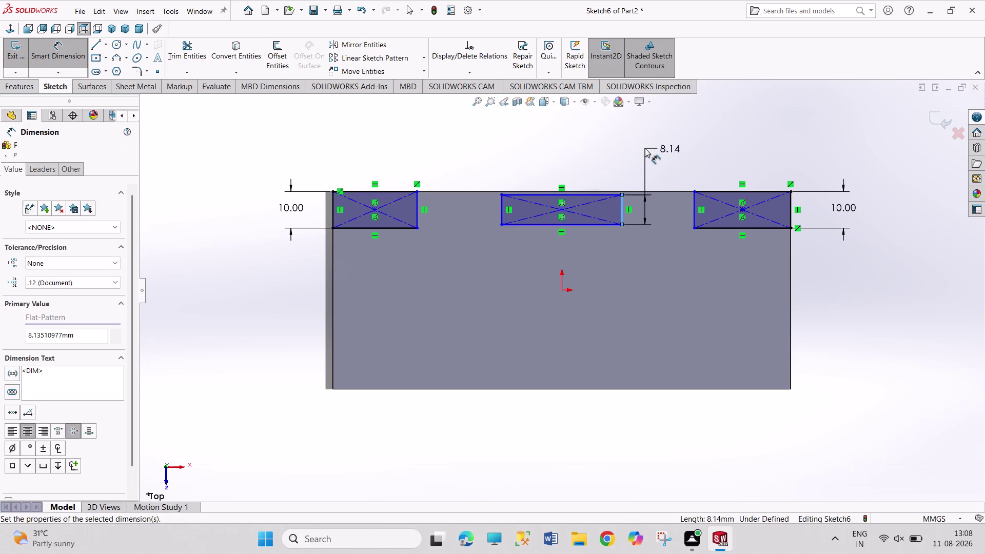
key(Return)
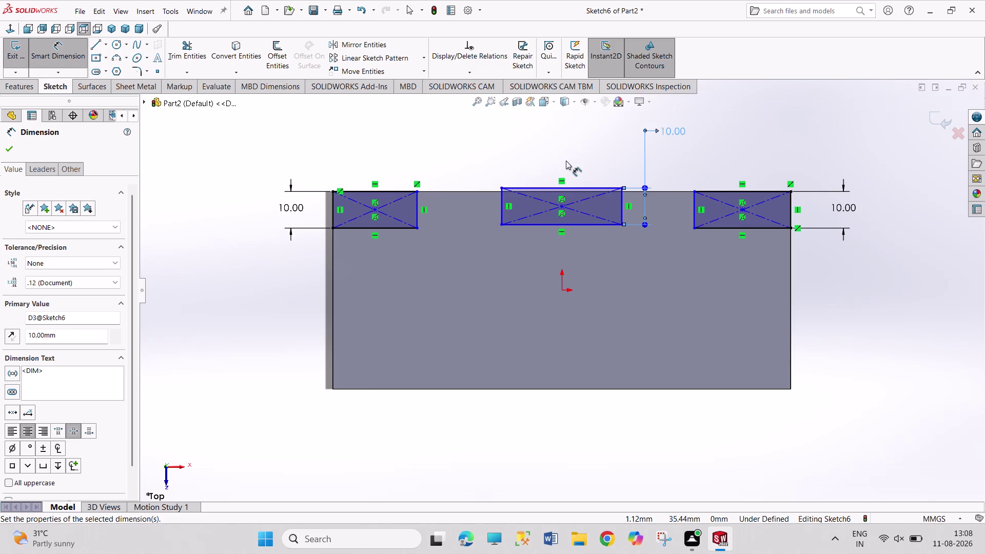
right_click(566, 160)
click(579, 196)
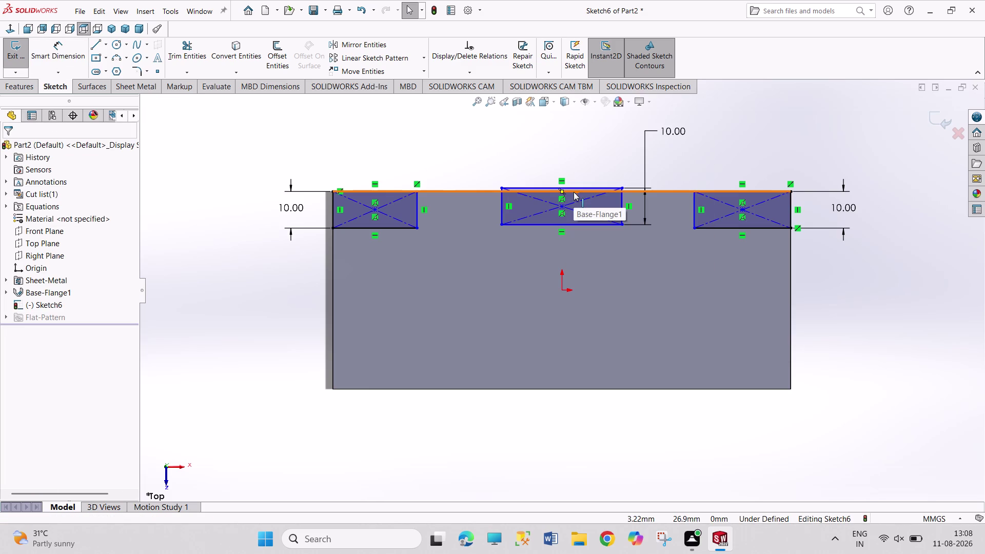
Set the left, right and middle rectangle widths to 25 mm each.
right_drag(456, 166, 438, 83)
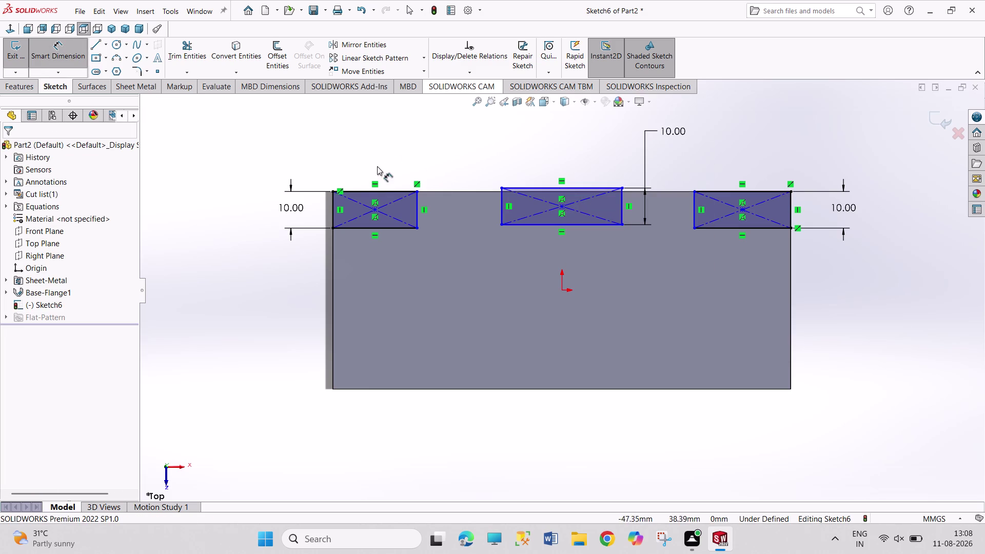
click(373, 192)
click(372, 159)
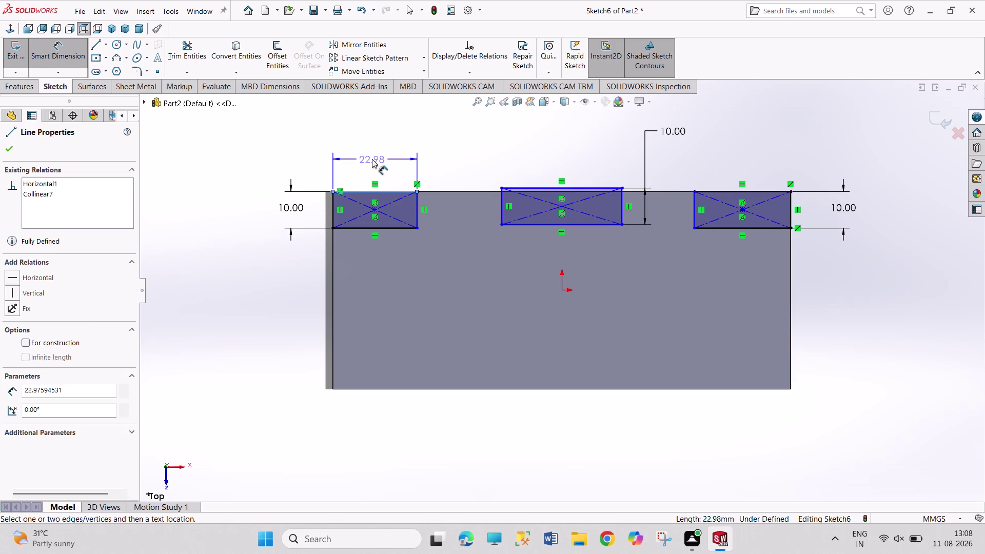
text(25)
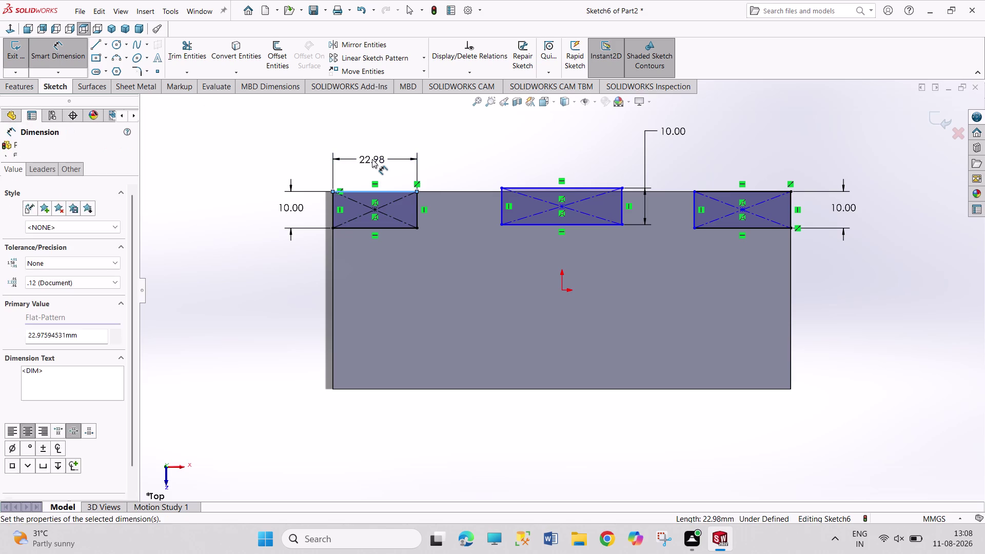
key(Return)
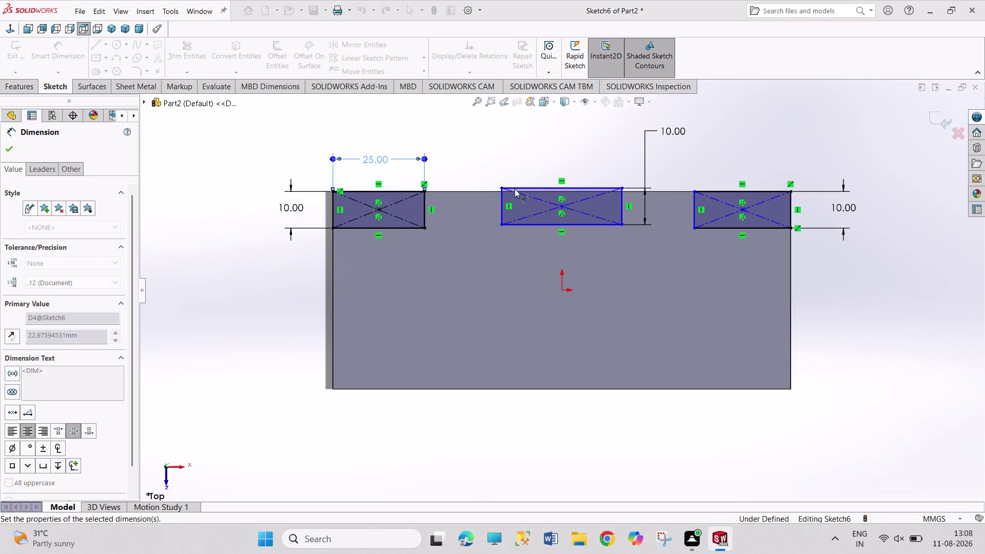
drag(726, 192, 728, 188)
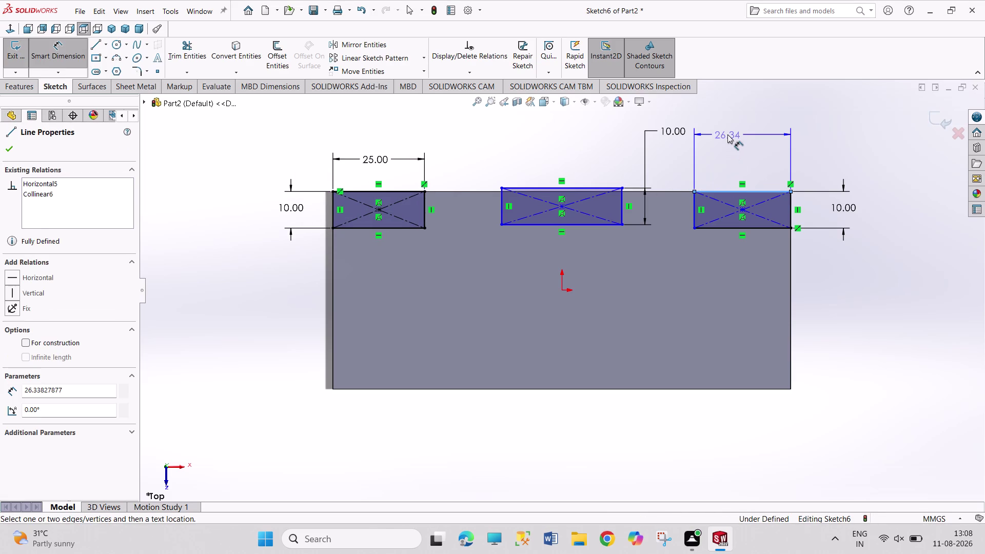
click(727, 134)
text(25)
key(Return)
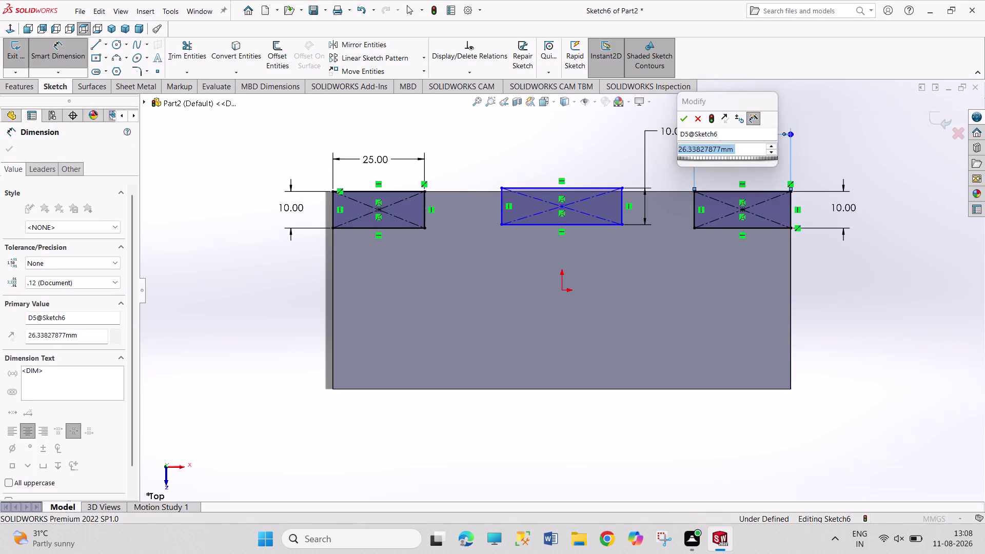
click(564, 189)
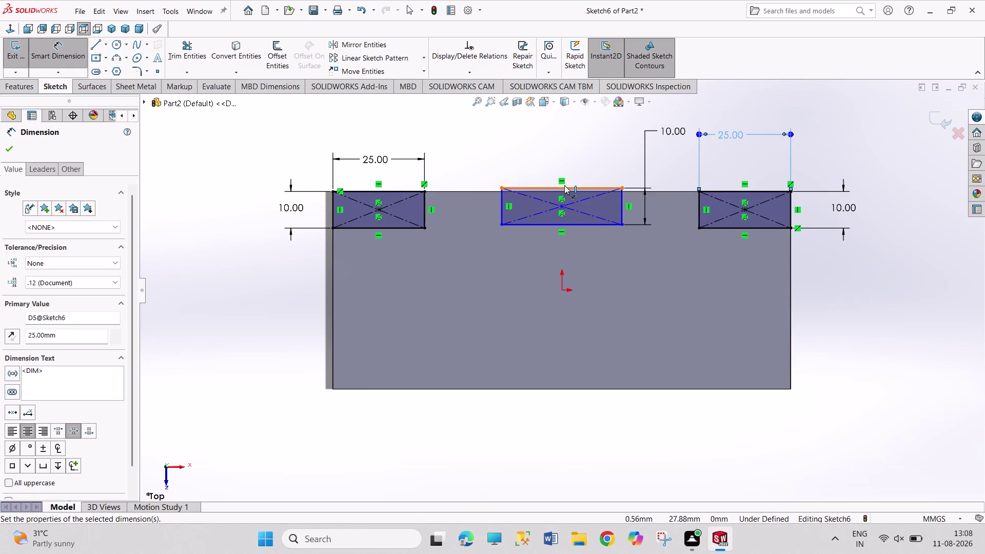
click(560, 157)
text(25)
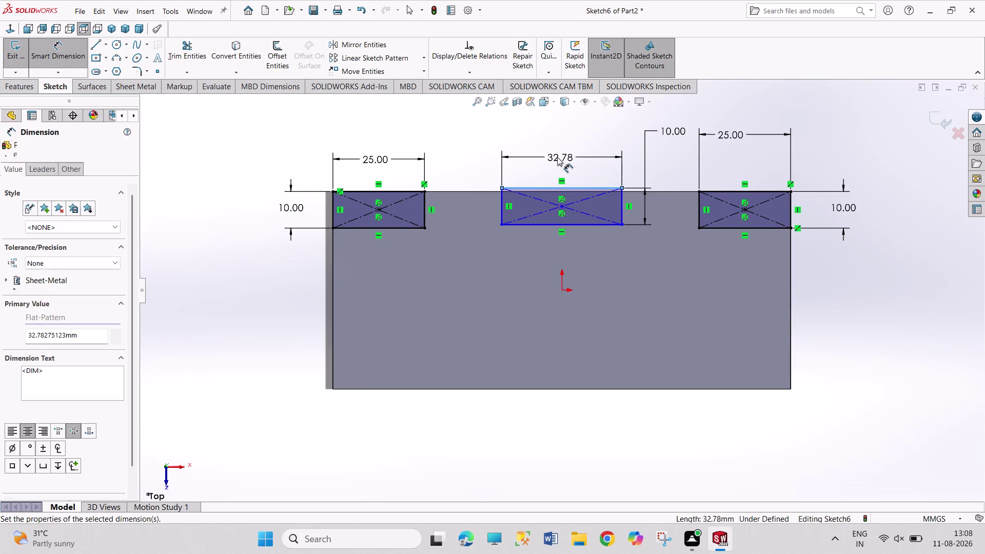
key(Return)
right_click(467, 149)
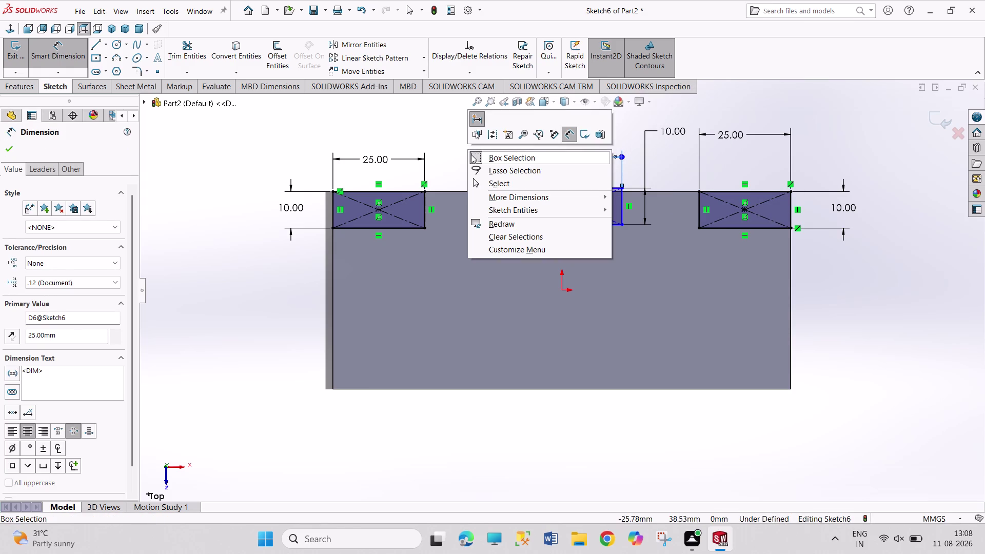
click(483, 183)
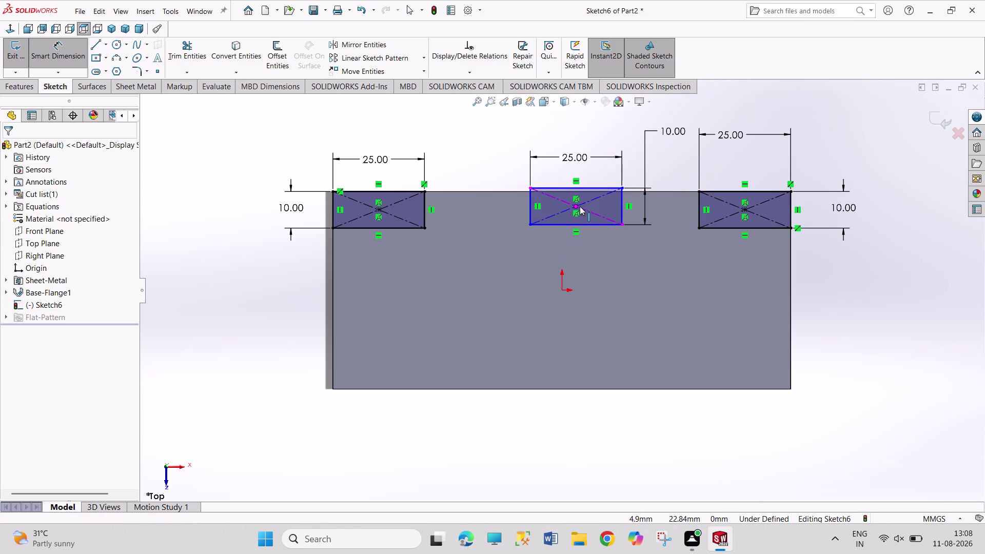
Align the middle rectangle's centre vertically with the origin and its top with the plate edge.
click(577, 207)
click(561, 292)
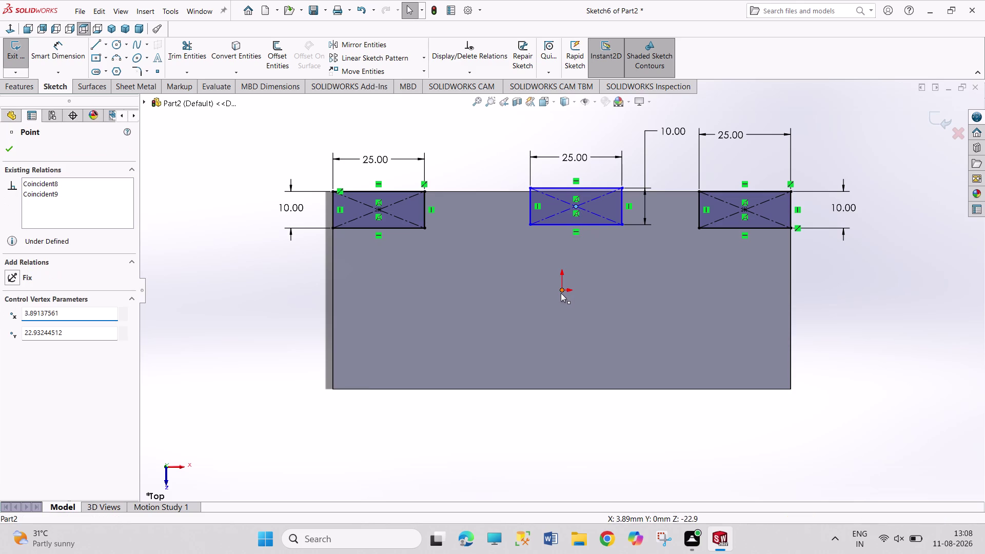
click(604, 247)
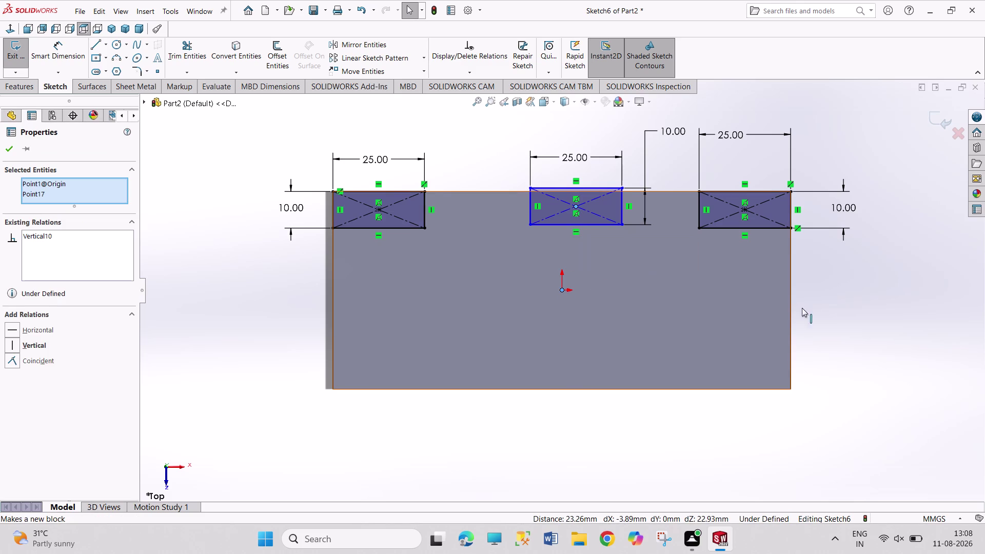
click(872, 308)
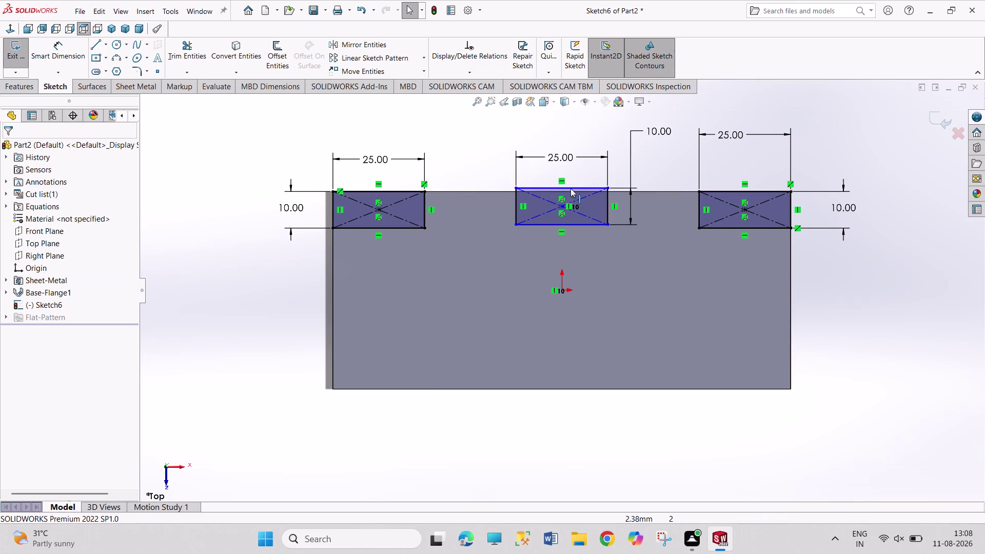
click(571, 188)
click(478, 191)
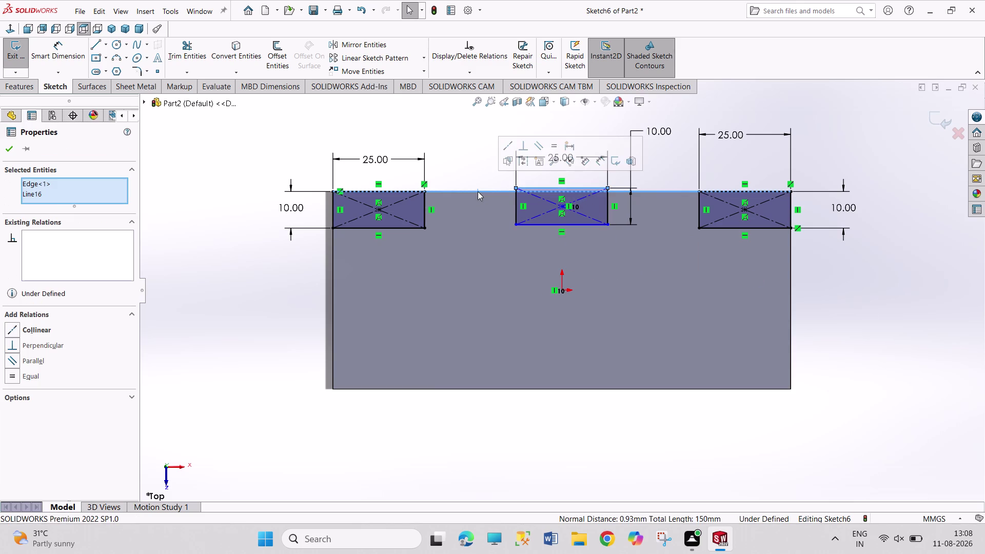
click(504, 152)
click(480, 145)
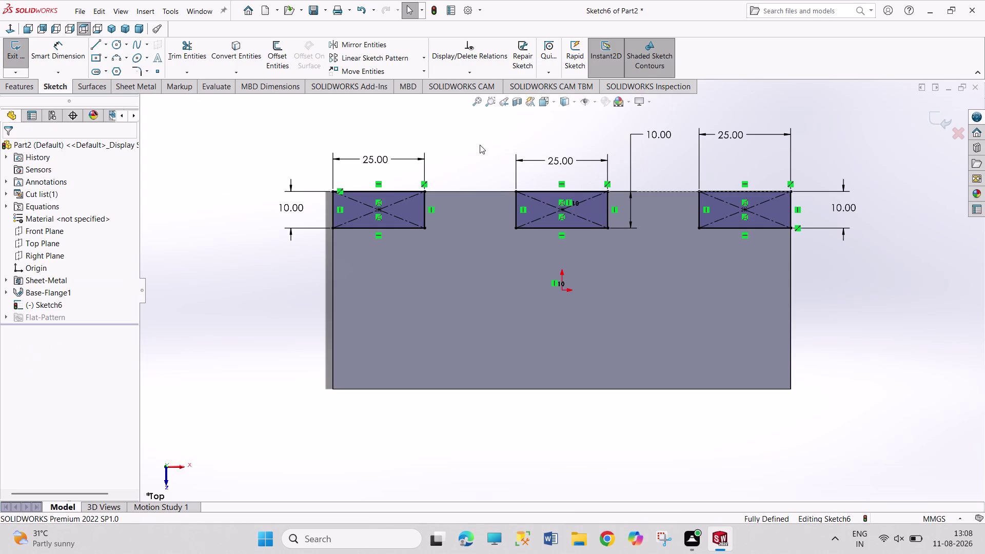
click(5, 51)
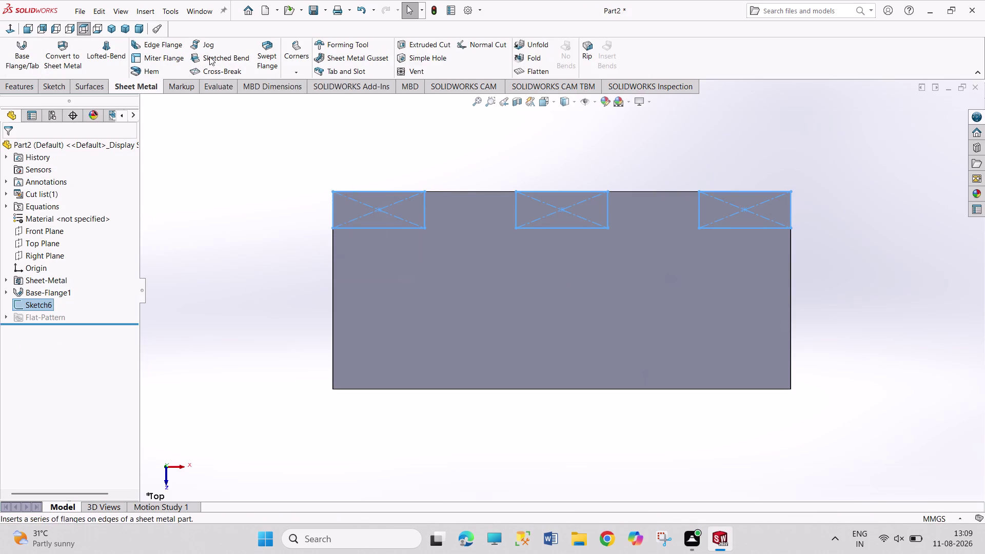
Extrude-cut Sketch6 through the plate, linked to thickness, leaving two tabs.
click(421, 45)
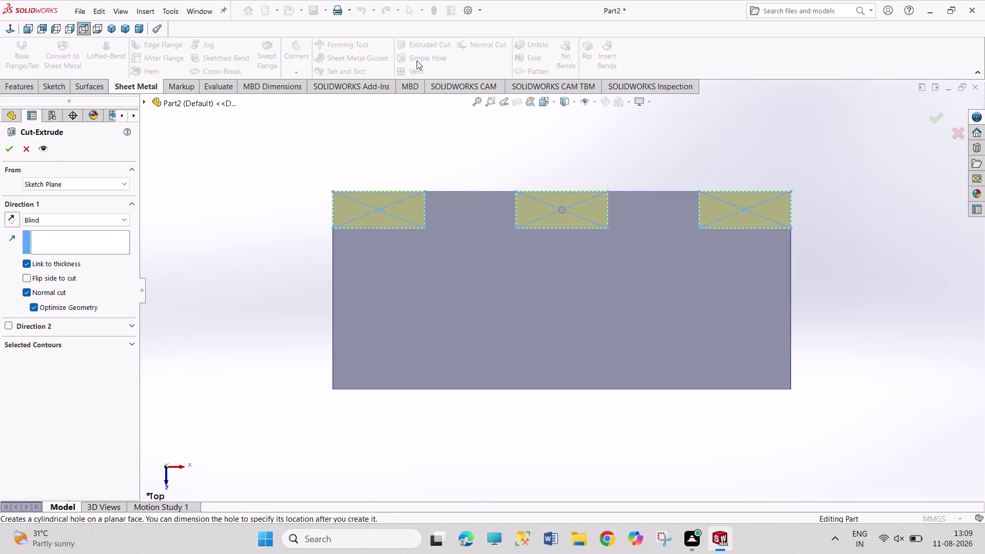
click(10, 150)
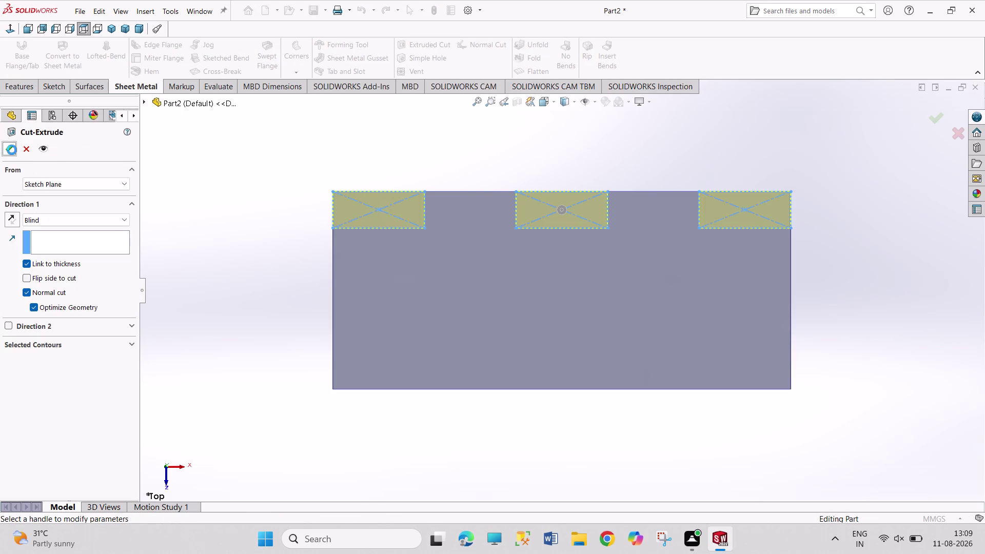
click(187, 159)
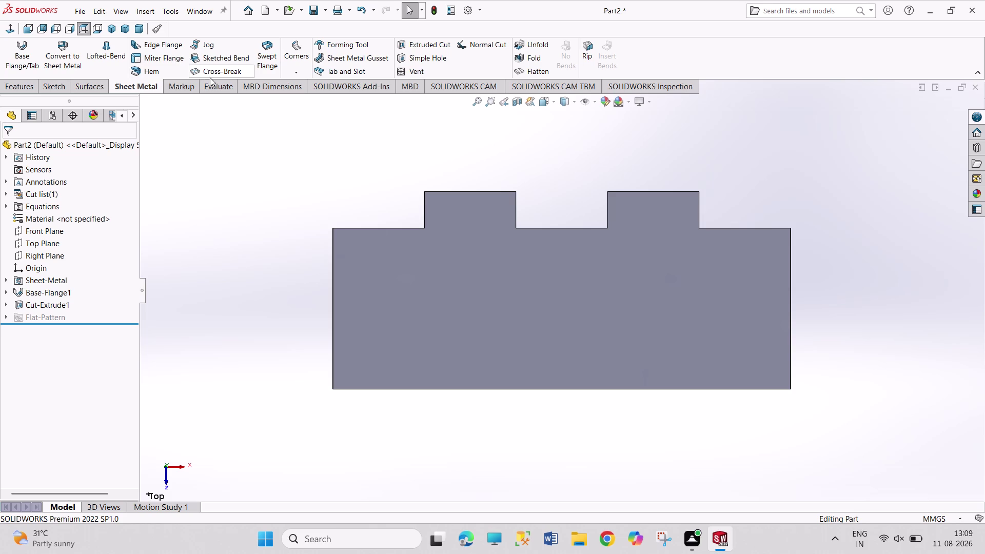
click(158, 71)
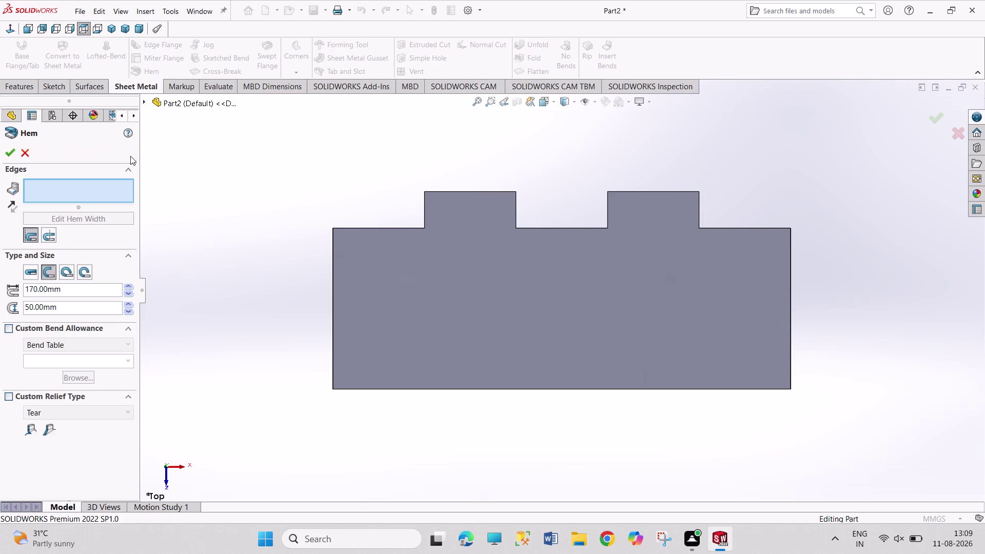
Apply a rolled hem to both tab top edges, viewed in isometric.
click(70, 276)
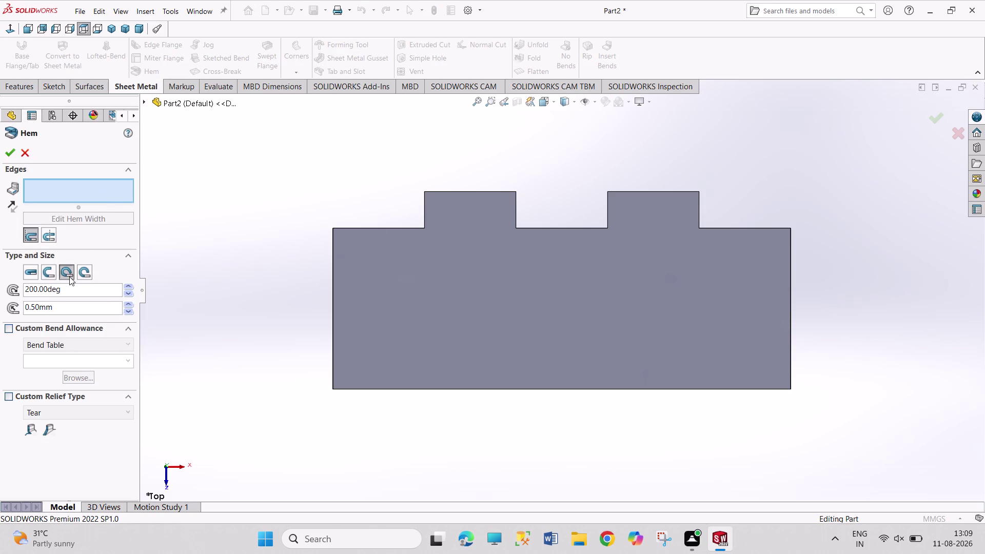
click(462, 192)
click(647, 190)
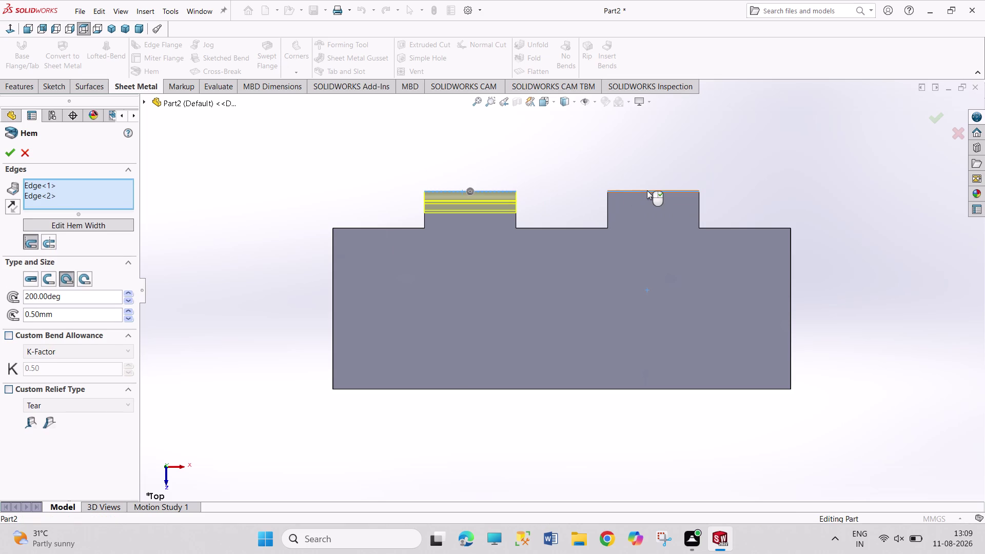
click(110, 28)
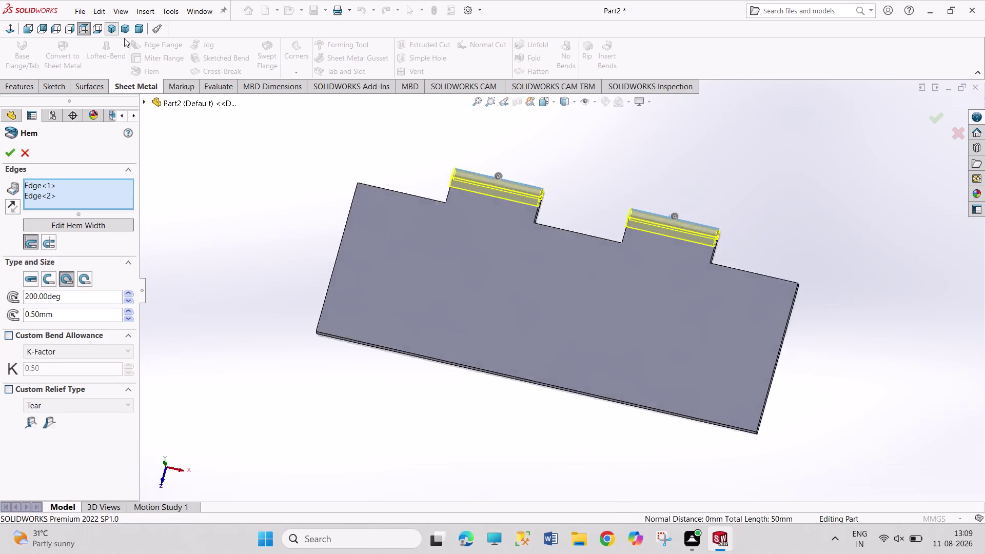
scroll(up, 3)
scroll(down, 3)
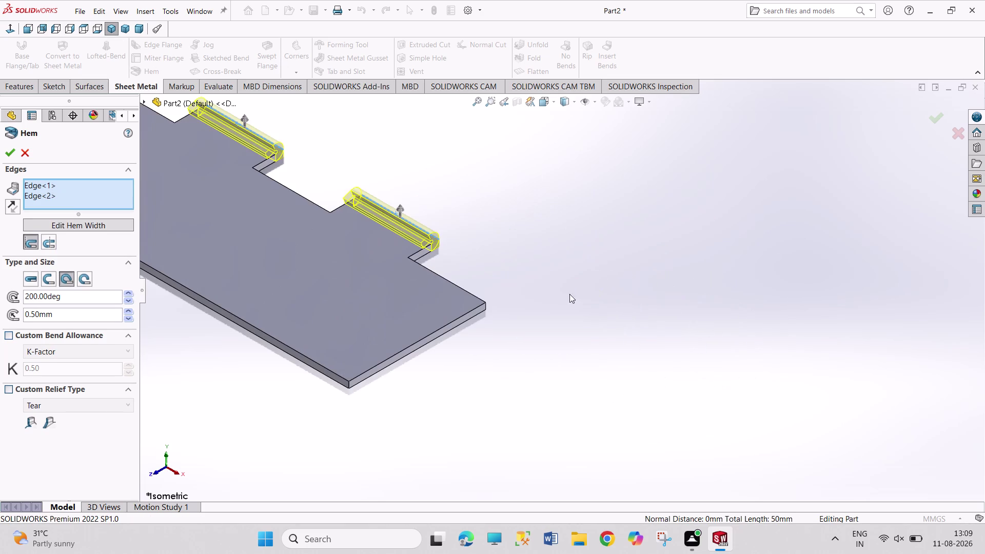
scroll(down, 3)
scroll(down, 3)
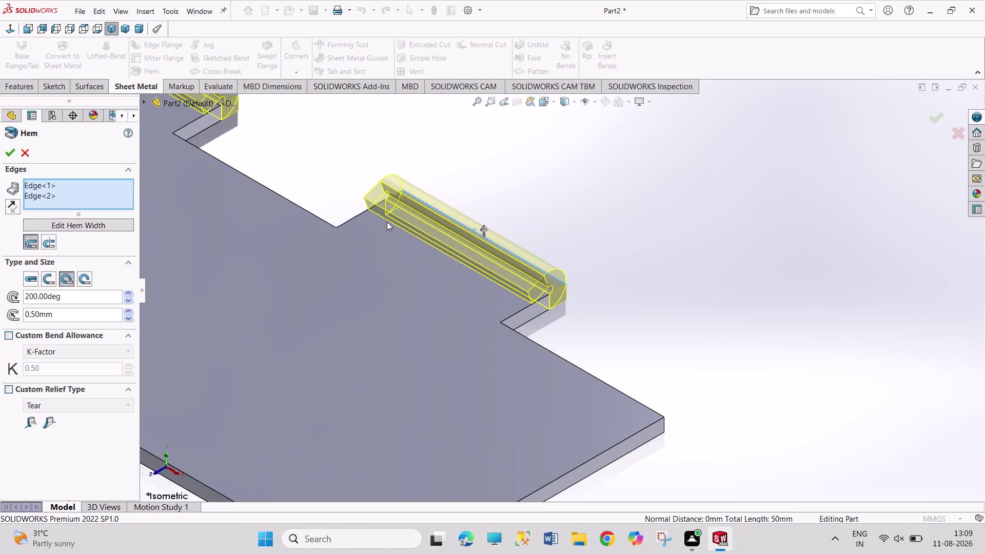
Set the hem radius to 5 mm and angle to 269°, then confirm it.
drag(40, 316, 7, 319)
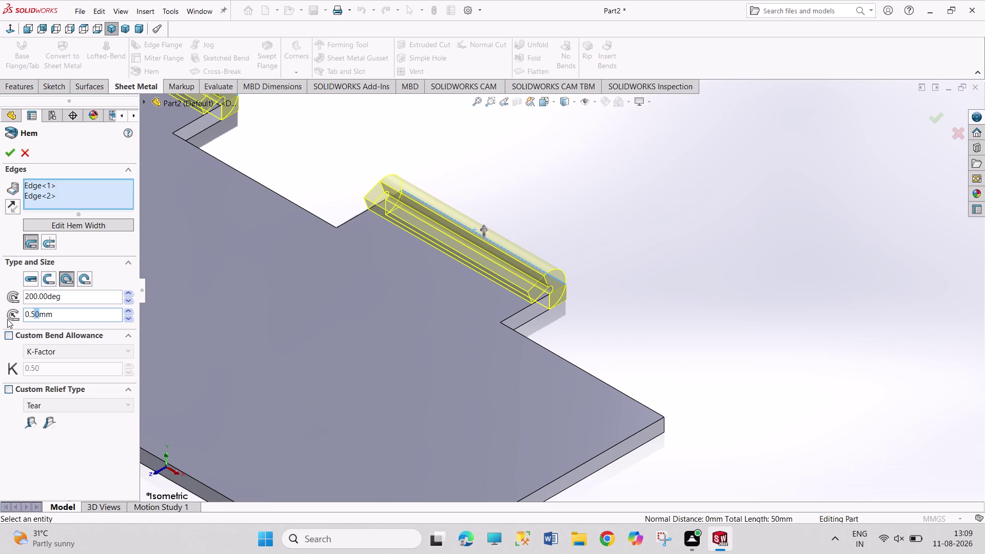
key(5)
drag(36, 297, 28, 295)
text(69)
key(Return)
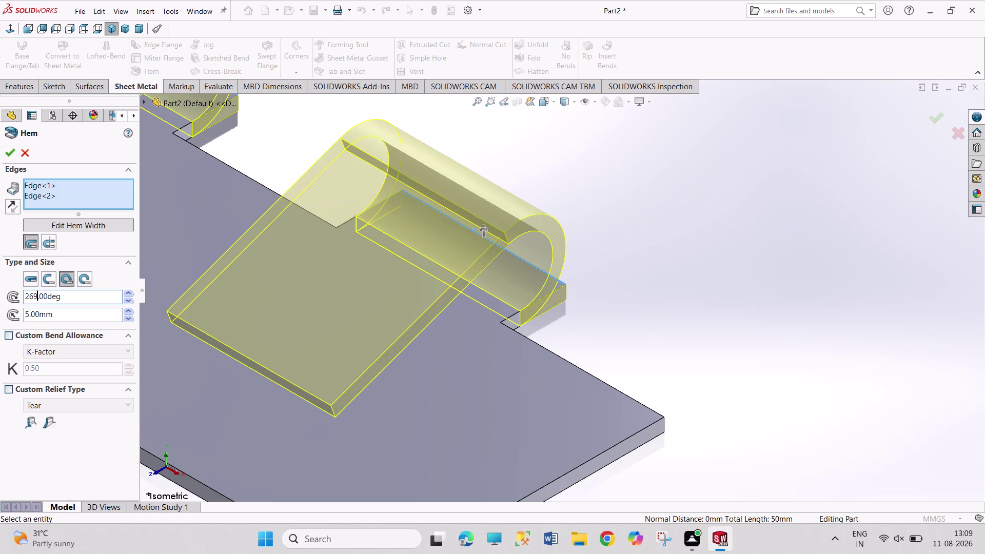
click(2, 154)
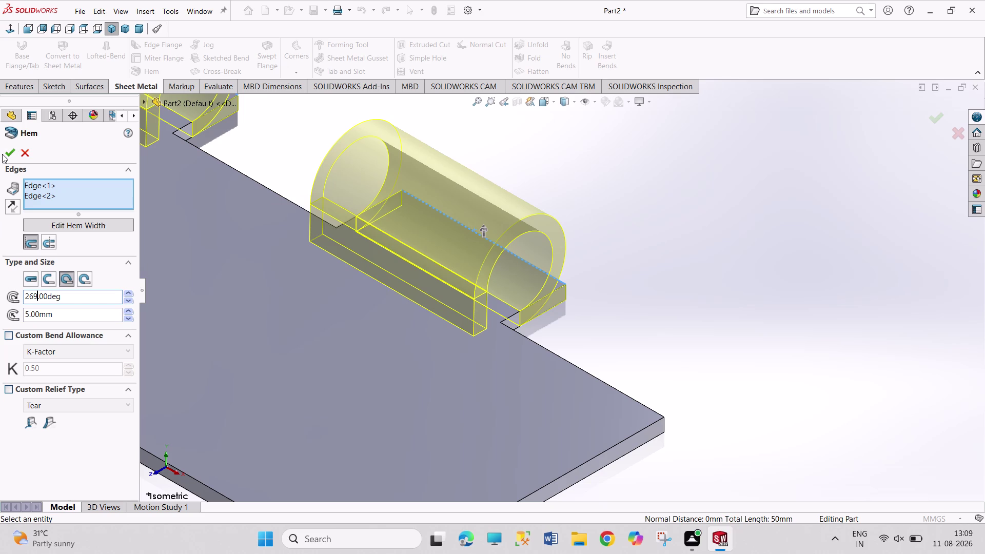
click(6, 153)
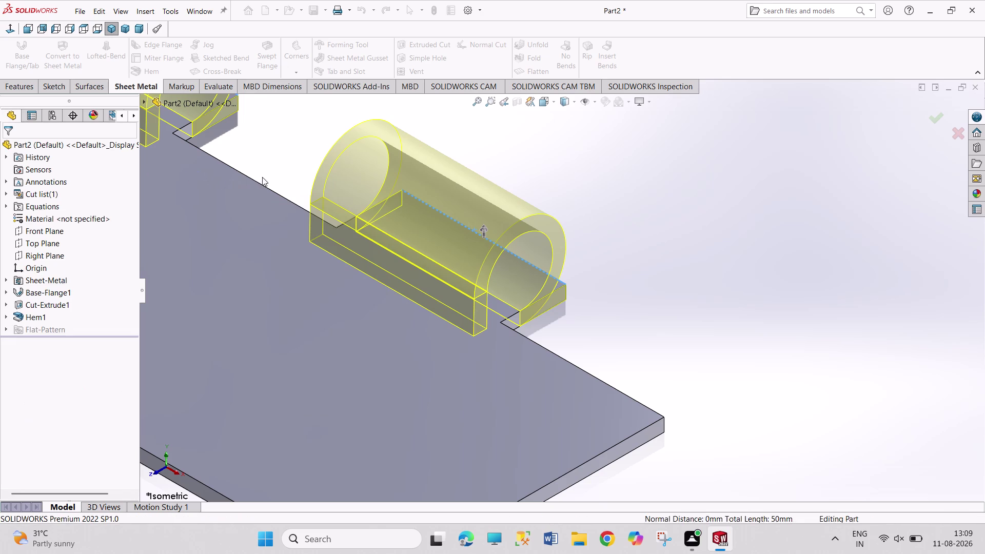
scroll(up, 3)
scroll(up, 3)
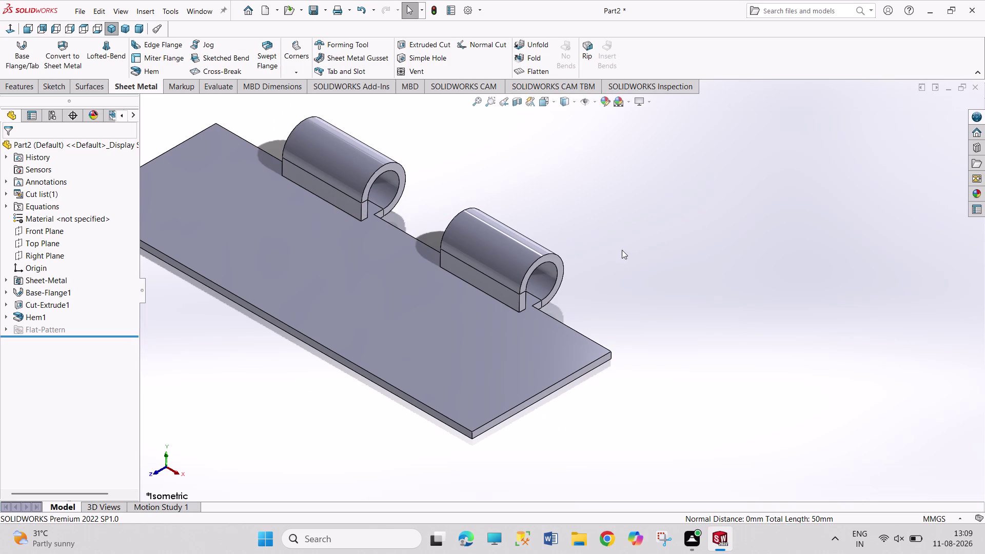
scroll(up, 3)
scroll(down, 3)
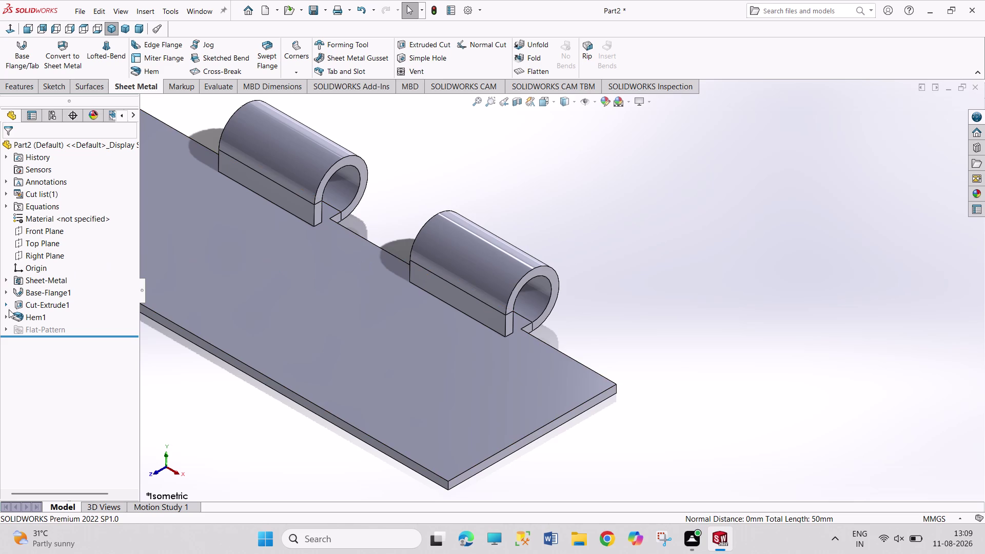
right_click(32, 317)
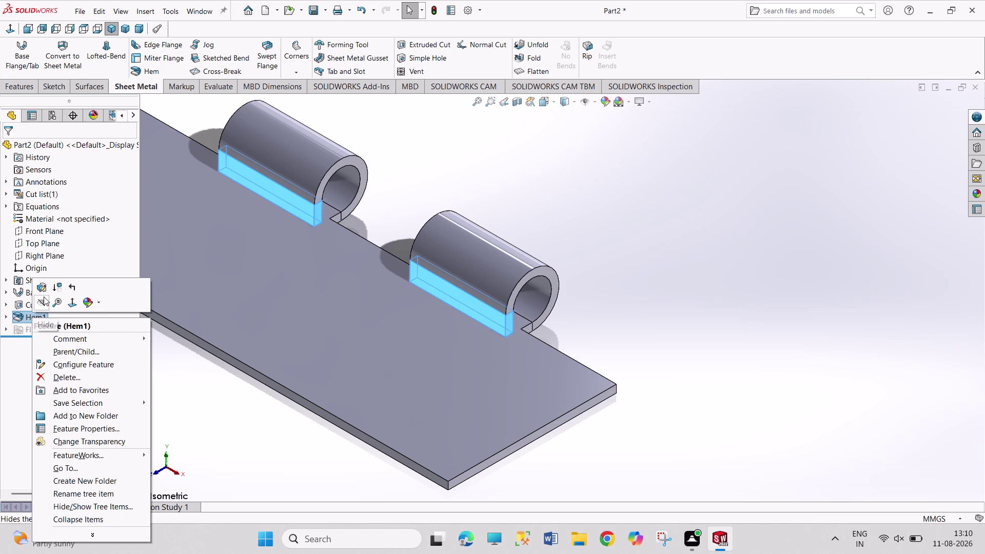
click(45, 292)
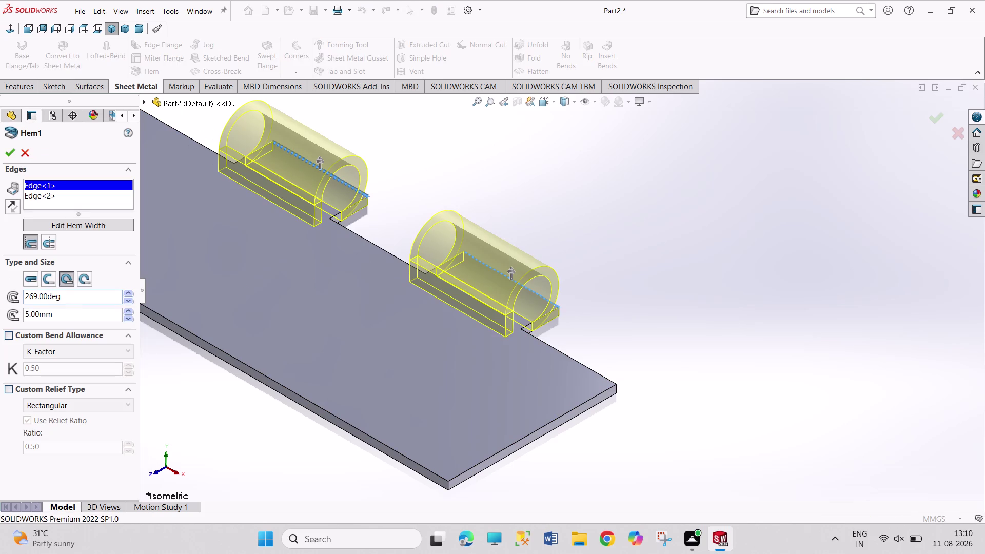
click(44, 245)
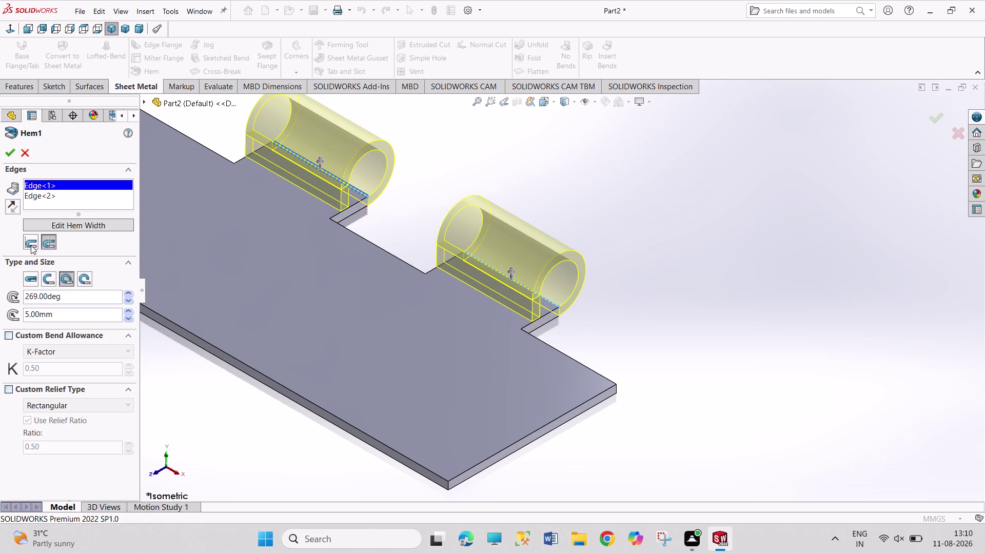
click(31, 246)
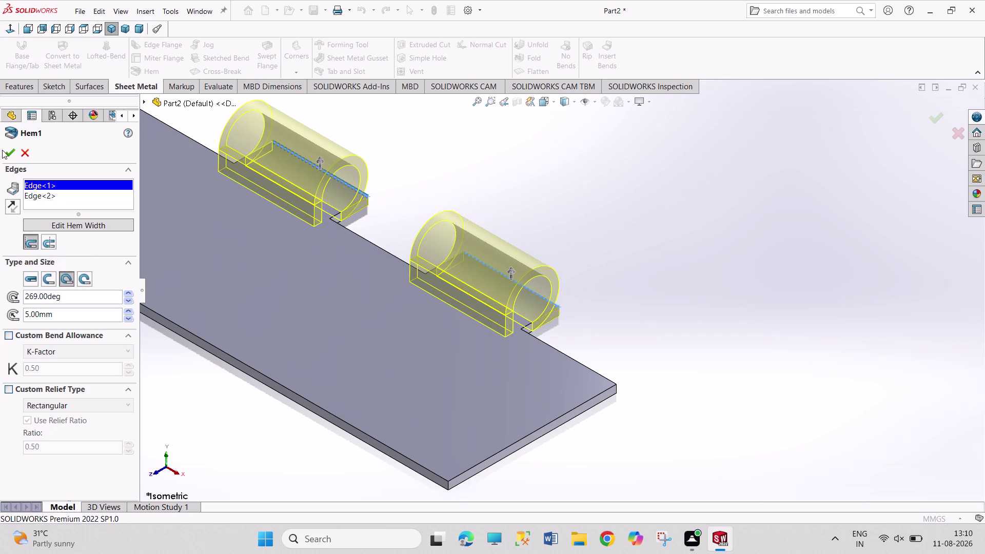
click(3, 149)
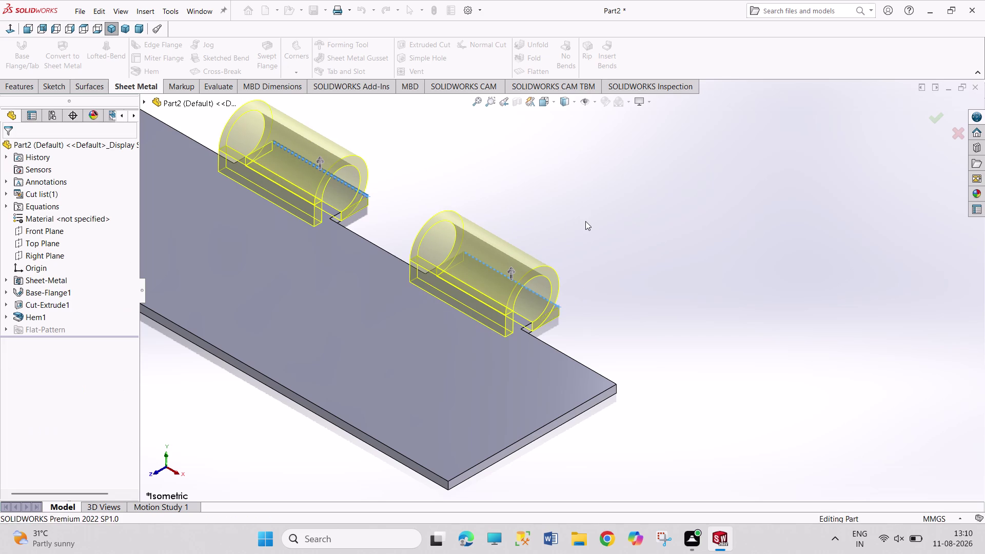
drag(577, 201, 672, 262)
drag(605, 207, 709, 259)
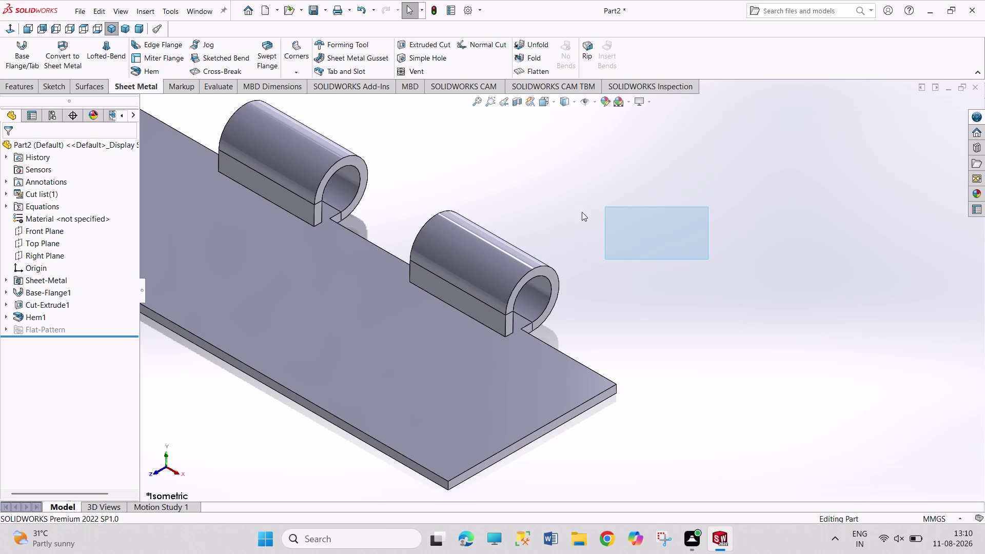
drag(584, 218, 708, 266)
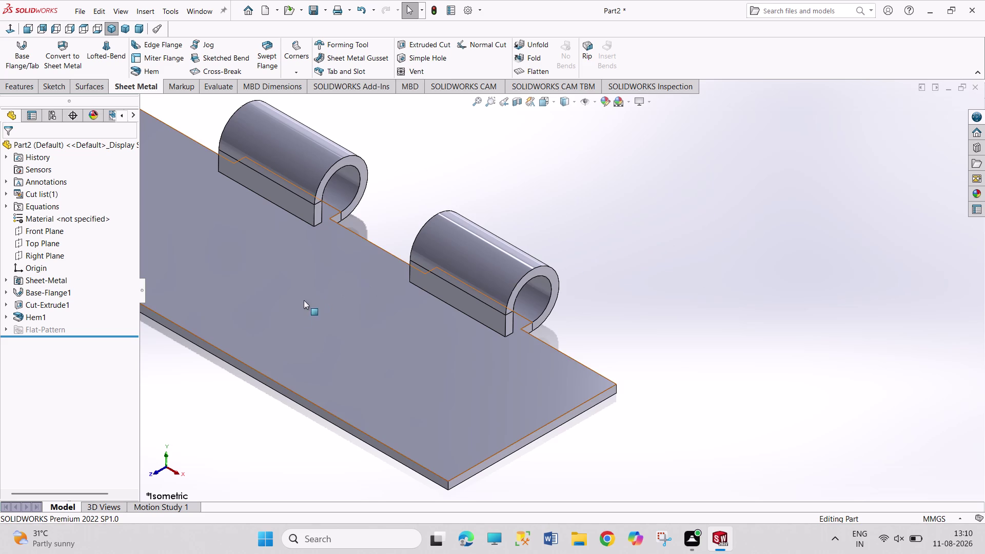
click(279, 338)
click(323, 307)
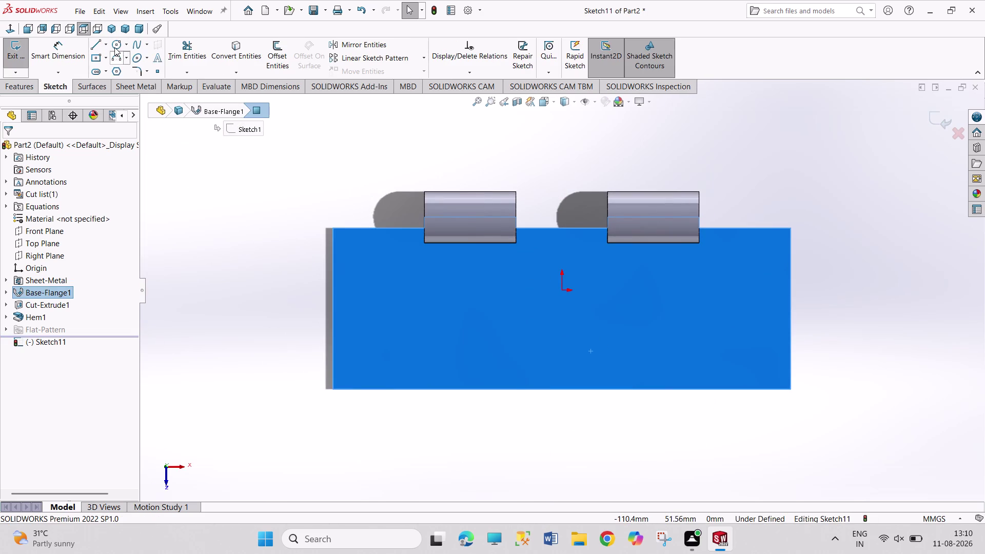
Sketch three hole circles on the plate: left, bottom middle and right.
click(115, 47)
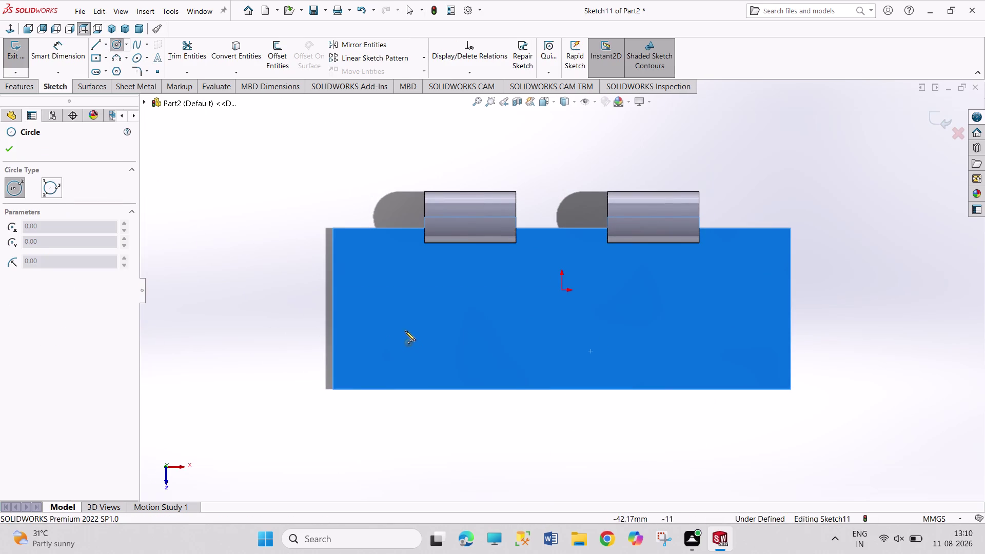
click(404, 327)
click(411, 343)
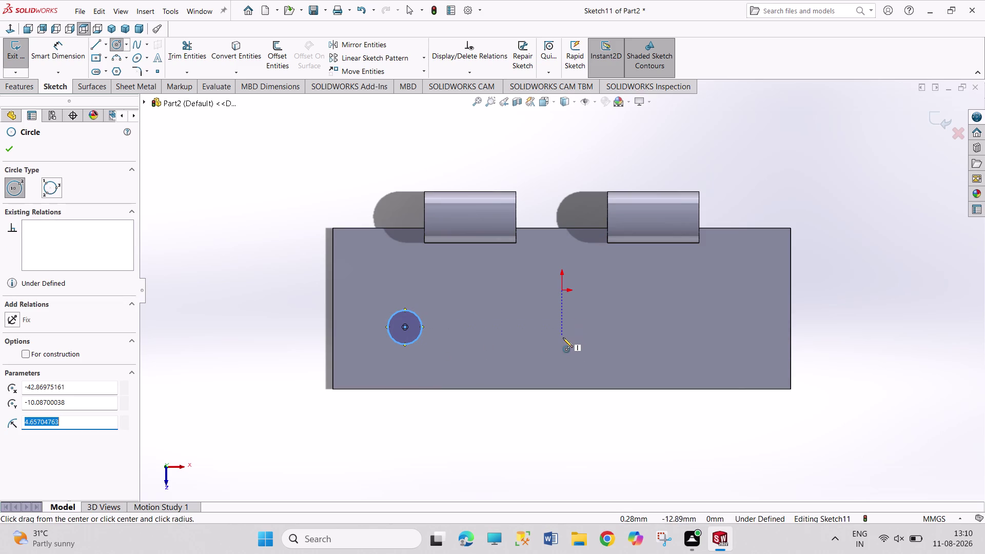
click(565, 358)
click(574, 372)
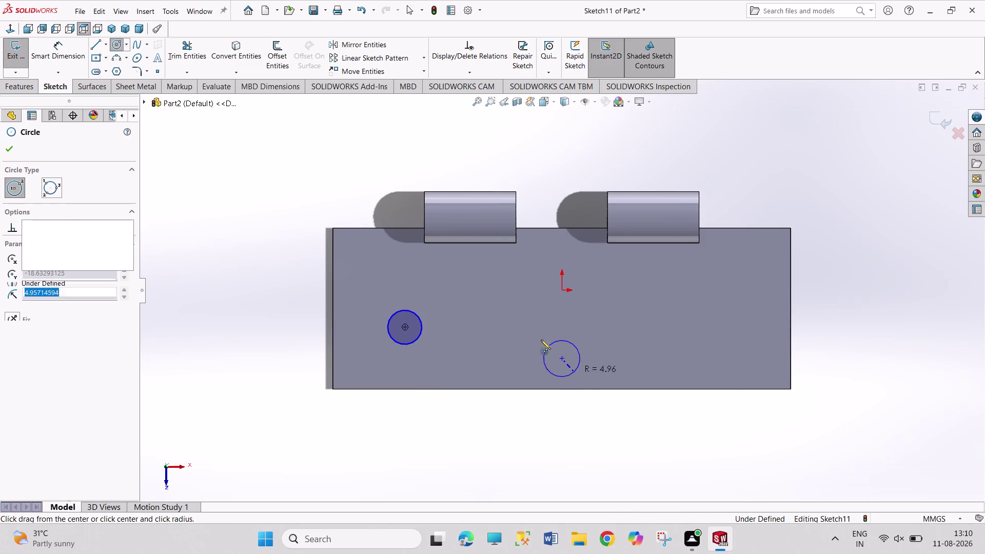
click(722, 327)
drag(731, 343, 737, 346)
right_drag(841, 347, 842, 348)
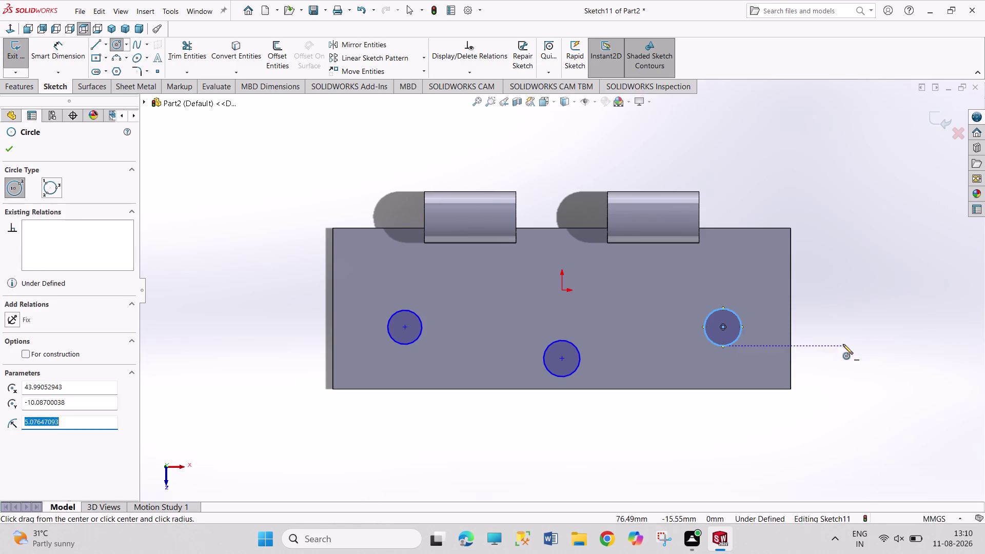
right_drag(842, 347, 832, 165)
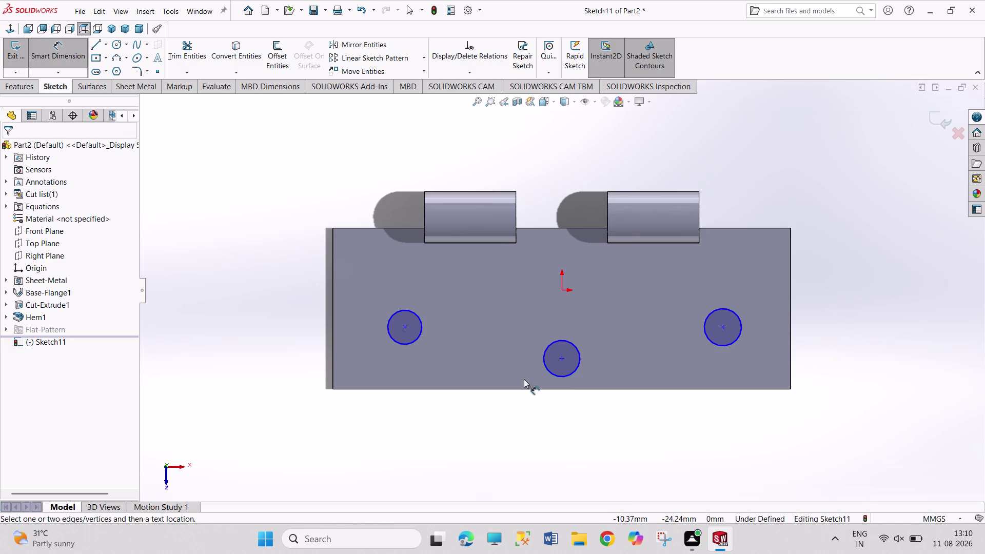
key(Escape)
key(Escape)
Add an Equal relation to the three hole circles.
click(421, 337)
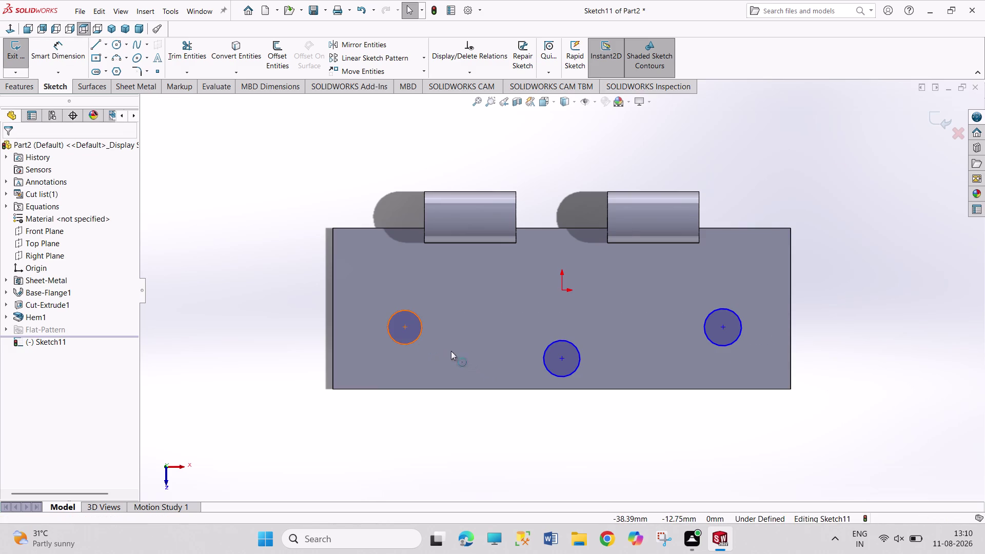
click(568, 377)
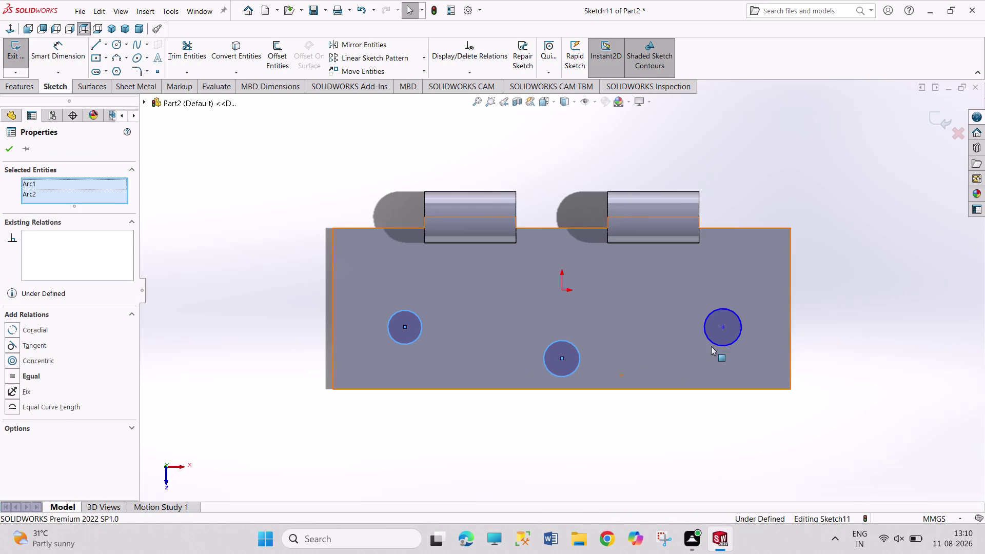
click(716, 343)
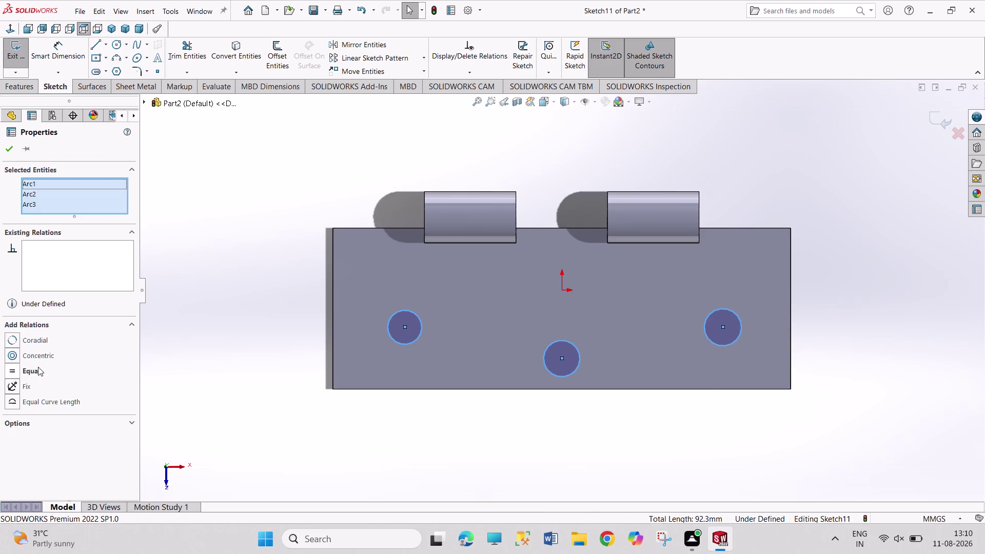
click(36, 369)
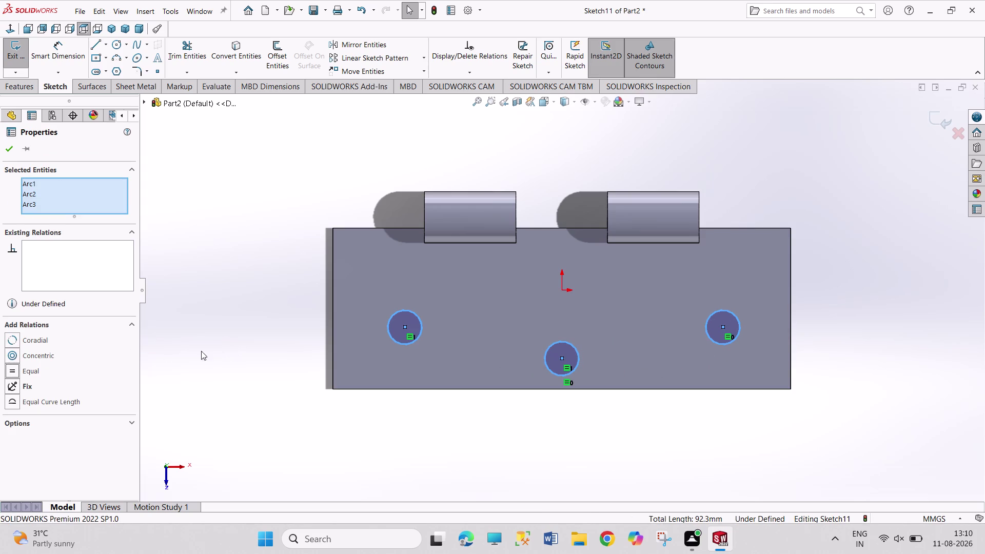
click(34, 372)
click(195, 378)
right_drag(219, 377, 216, 271)
click(424, 323)
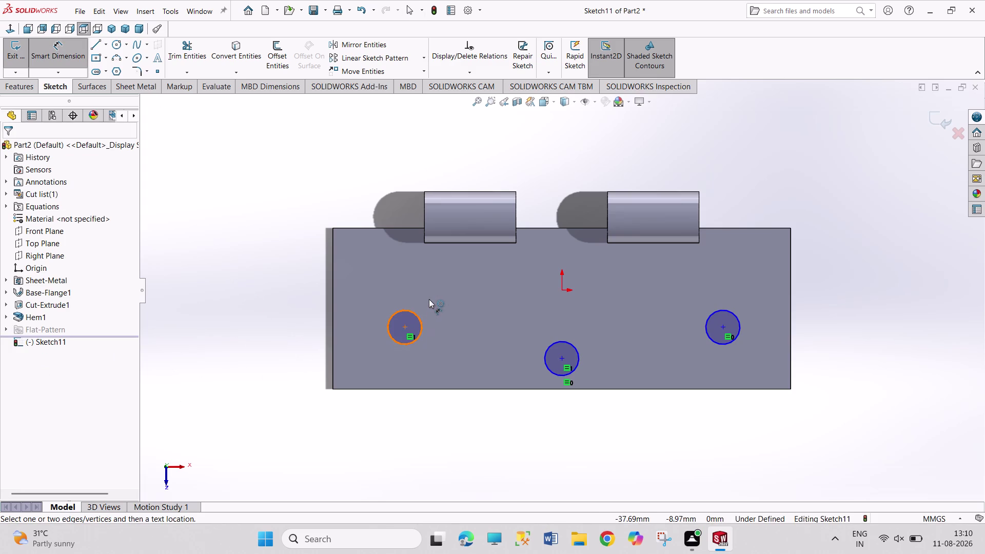
click(429, 286)
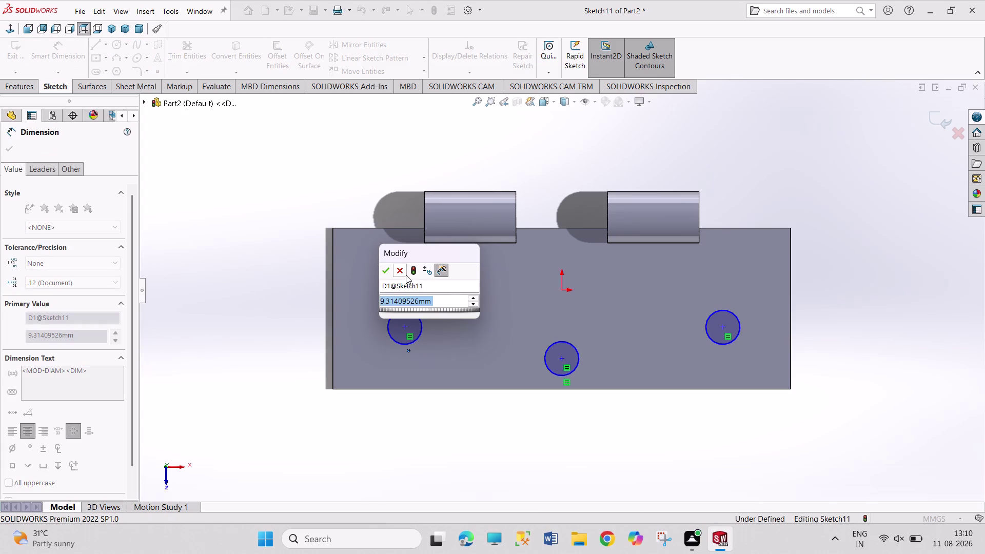
Set the hole diameter to 10 mm and the left hole centre 20 mm above the bottom edge.
text(10)
key(Return)
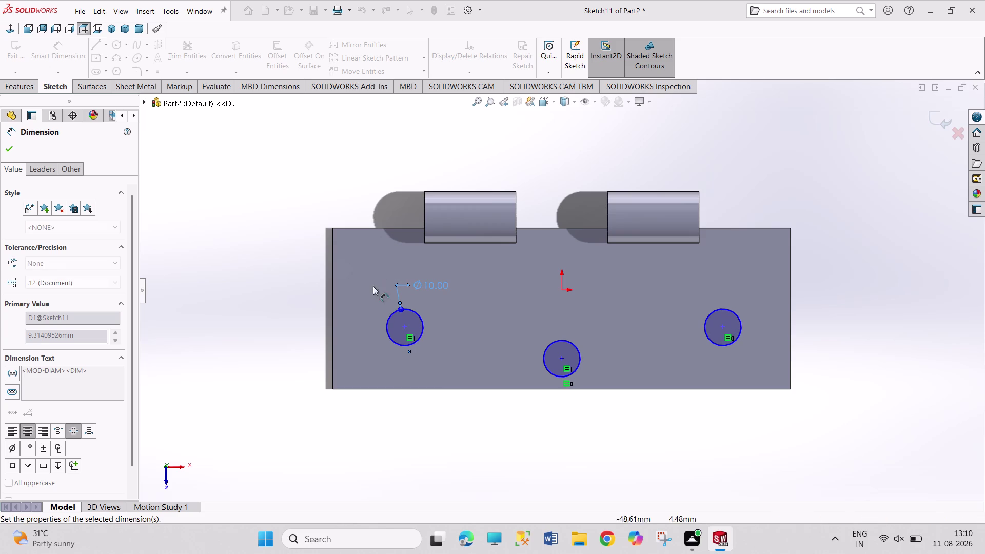
click(405, 325)
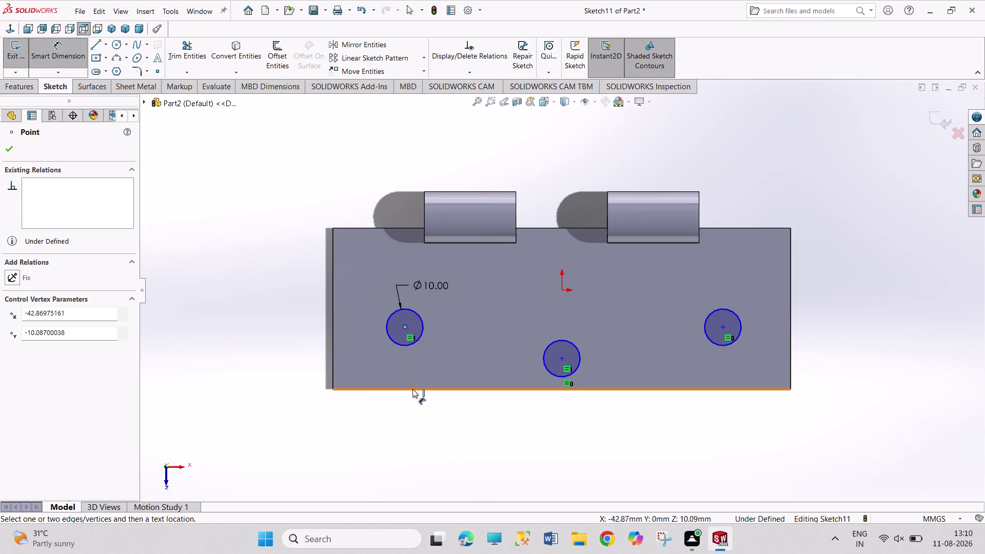
drag(412, 389, 406, 388)
click(285, 351)
text(20)
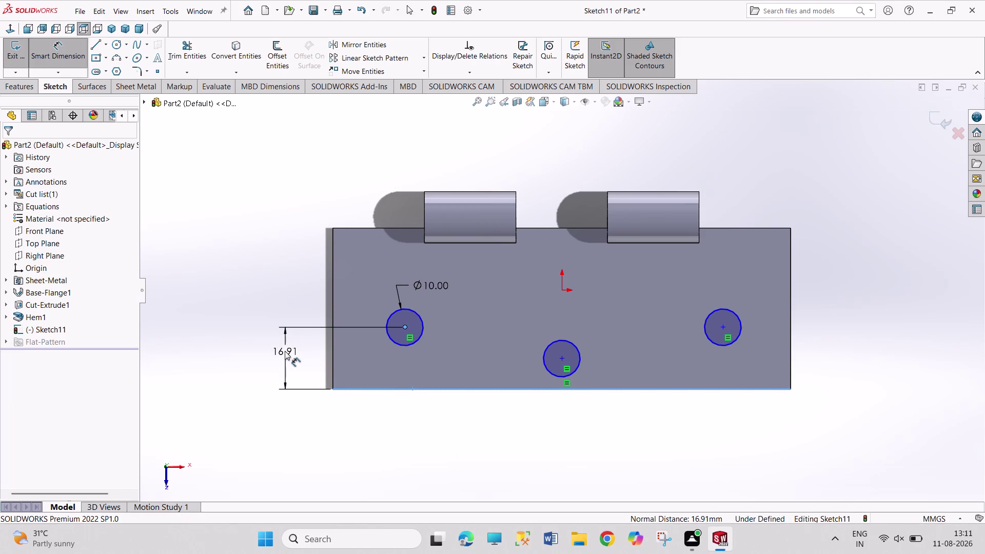
key(Return)
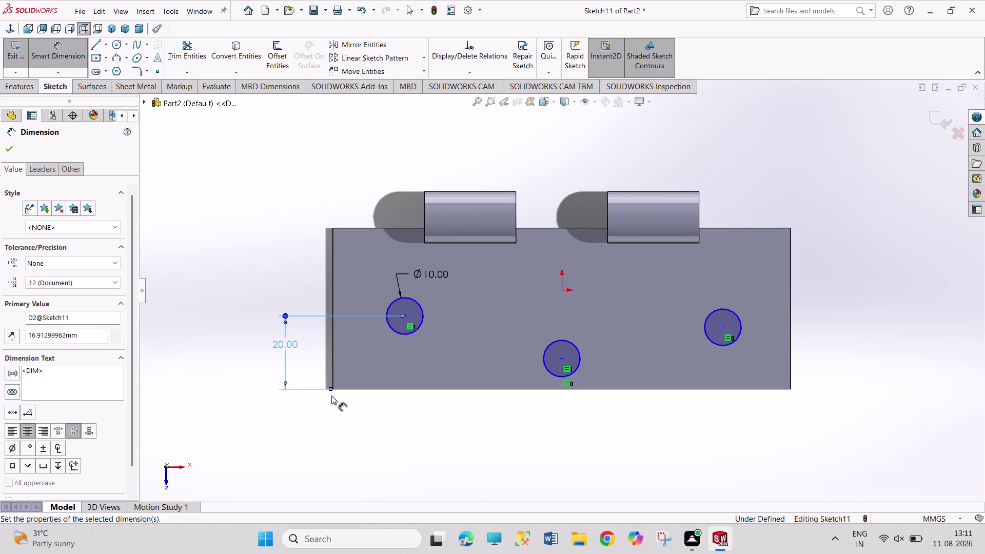
Place the right hole centre 20 mm above the plate's bottom edge.
click(725, 329)
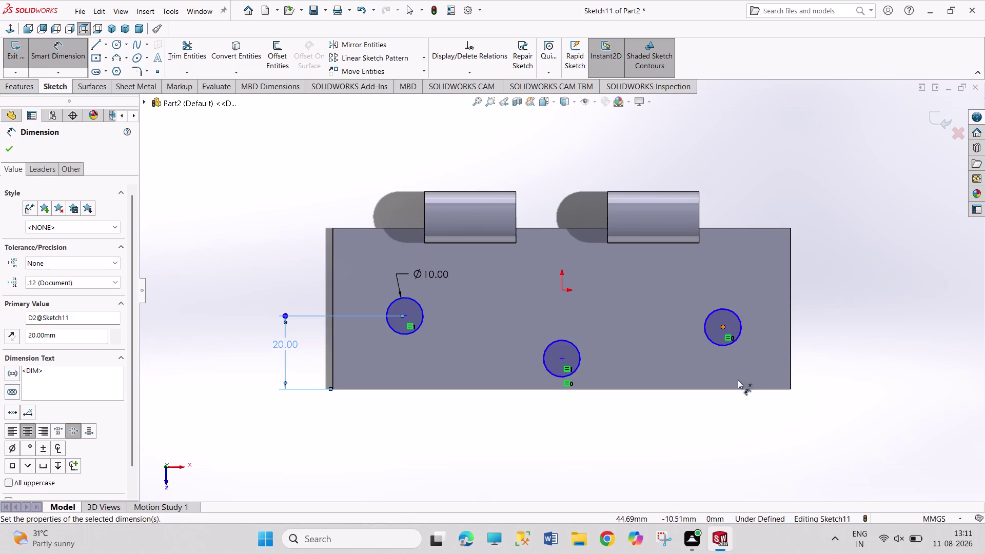
drag(737, 390, 746, 389)
click(835, 351)
text(2)
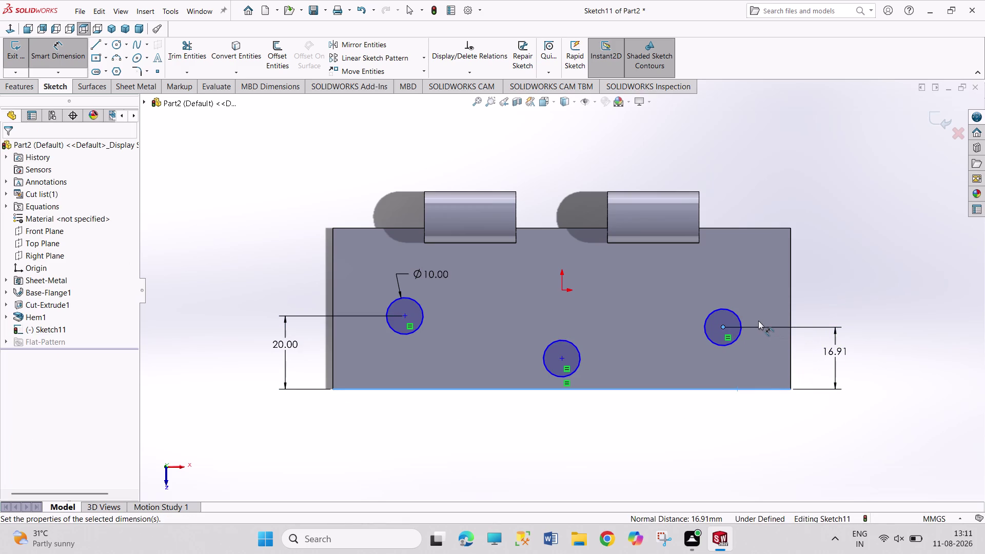
text(0)
key(Return)
right_click(855, 153)
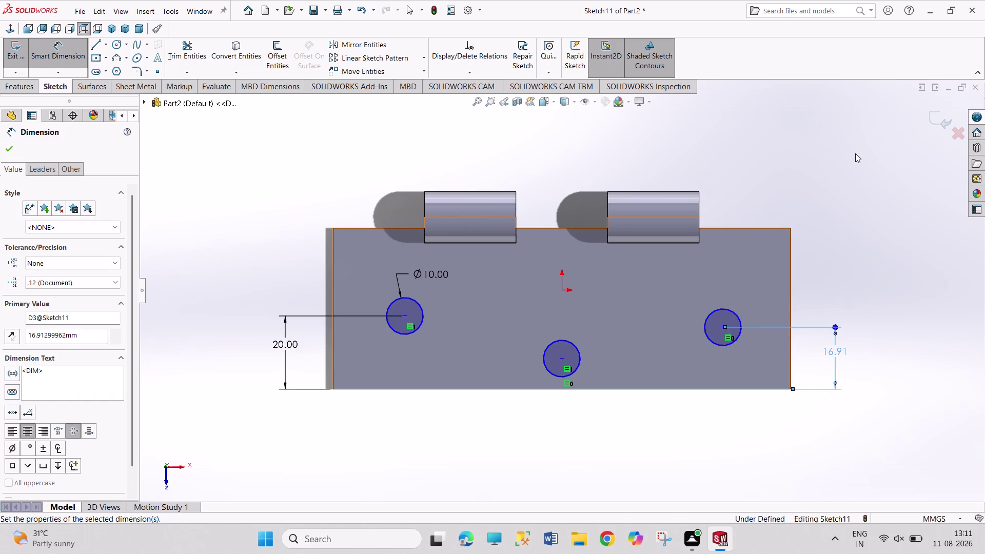
click(868, 190)
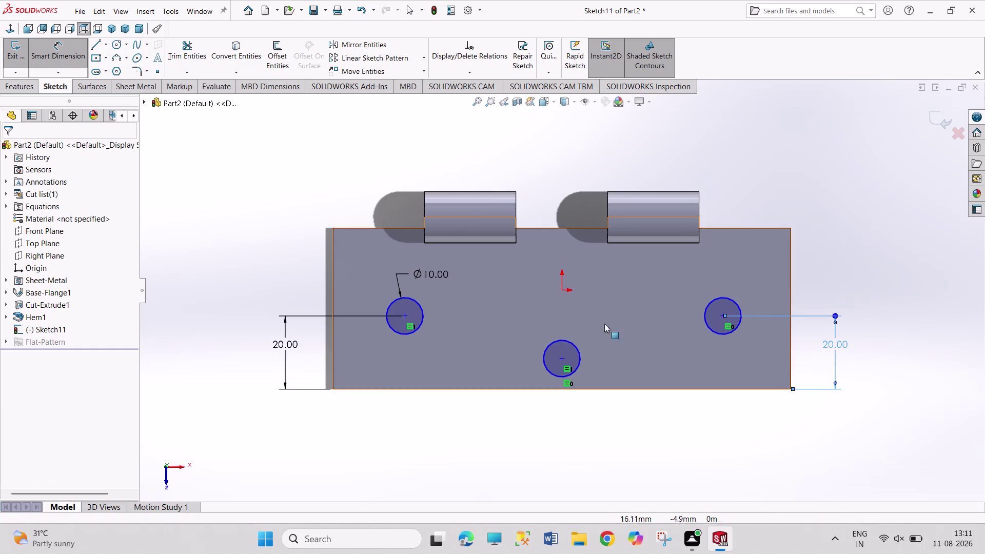
click(562, 361)
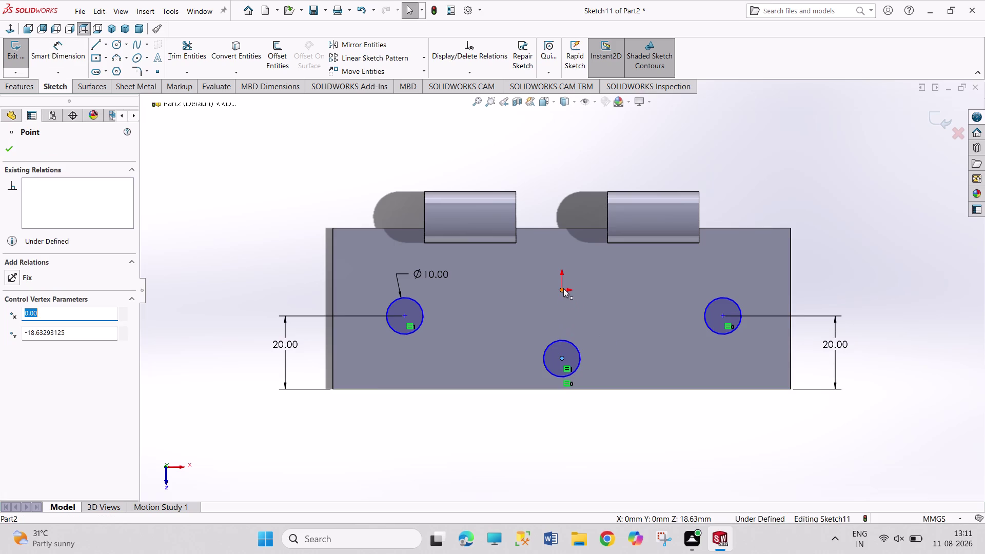
Make the middle hole's centre vertical with the origin.
click(561, 291)
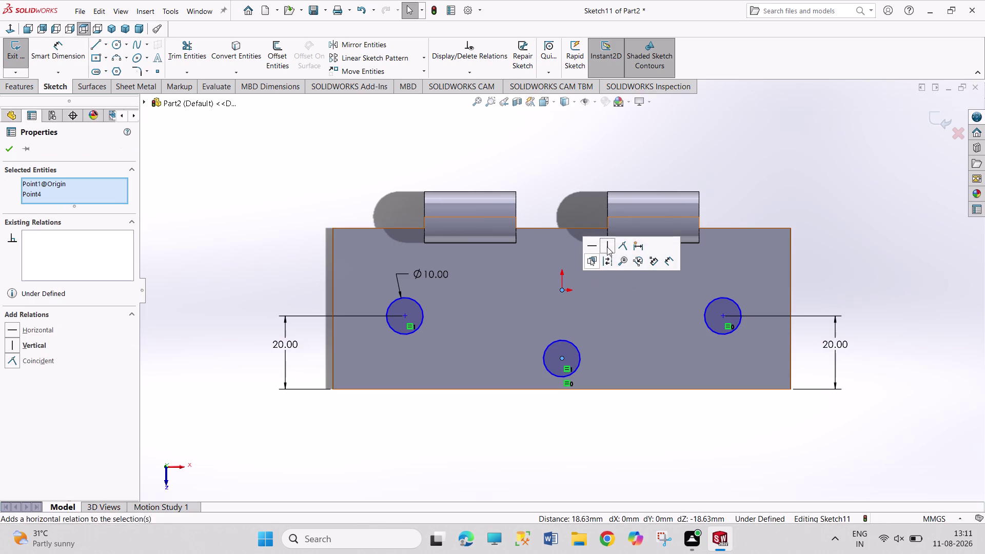
click(607, 245)
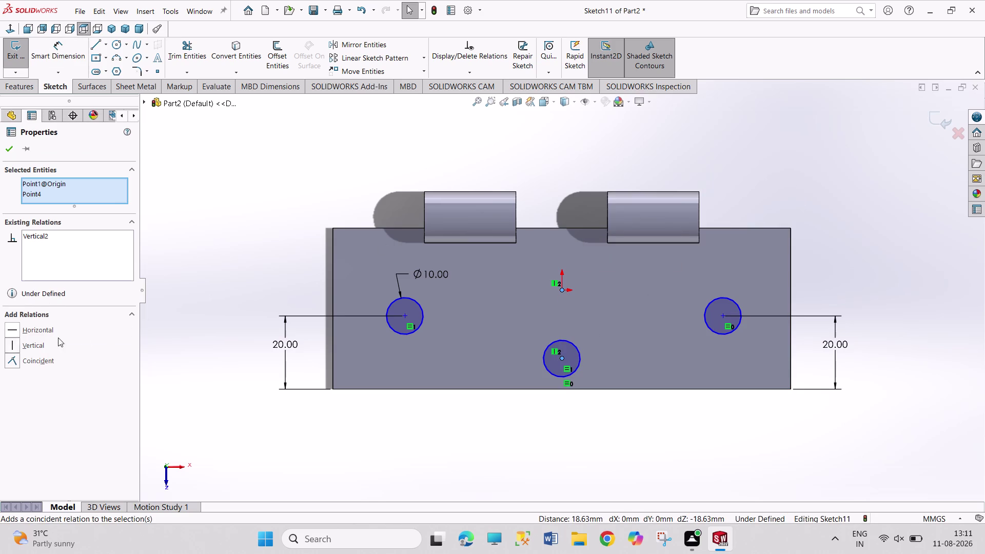
click(215, 248)
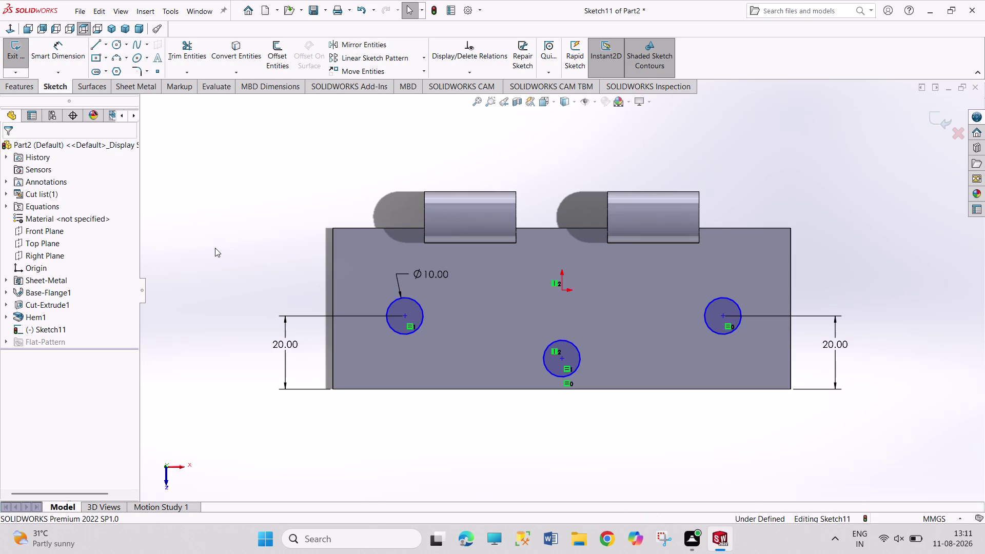
right_drag(241, 306, 227, 226)
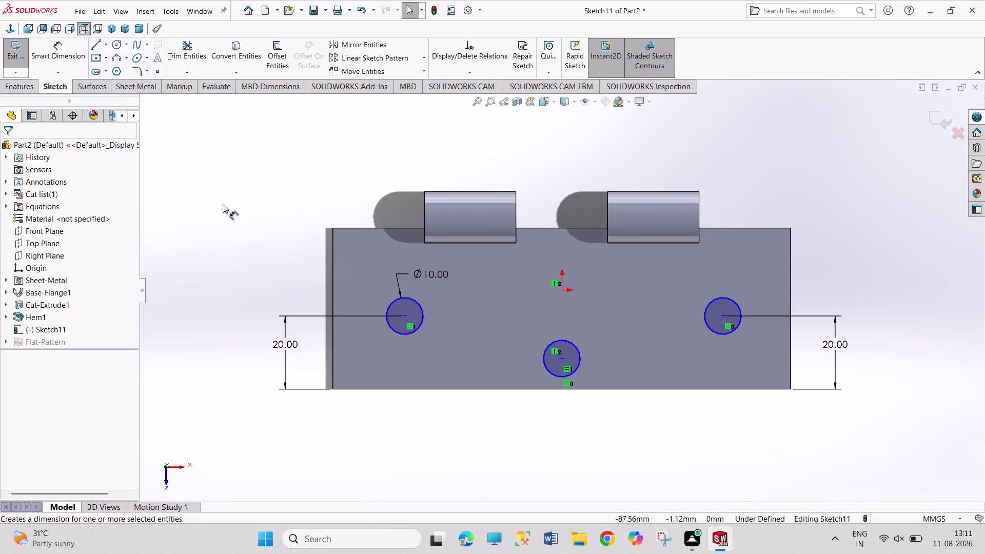
right_drag(227, 227, 220, 167)
Dimension the middle hole 10 mm below the right hole, discarding an over-defining dimension.
click(724, 314)
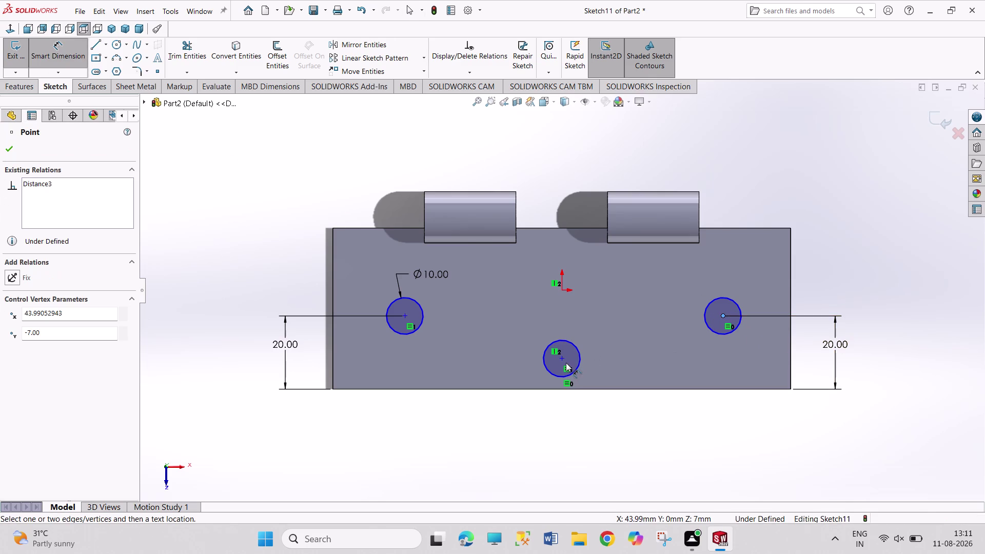
click(563, 360)
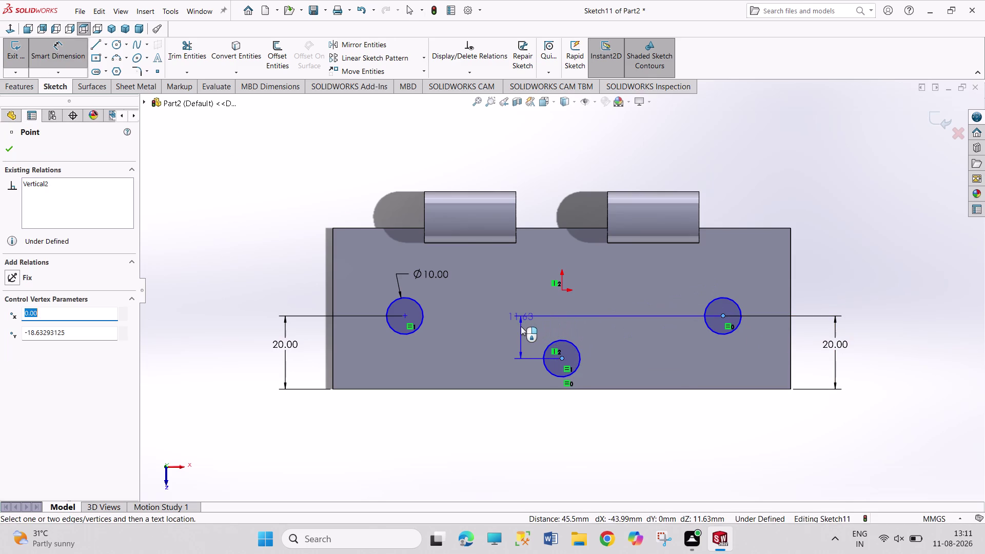
click(521, 327)
text(10)
key(Return)
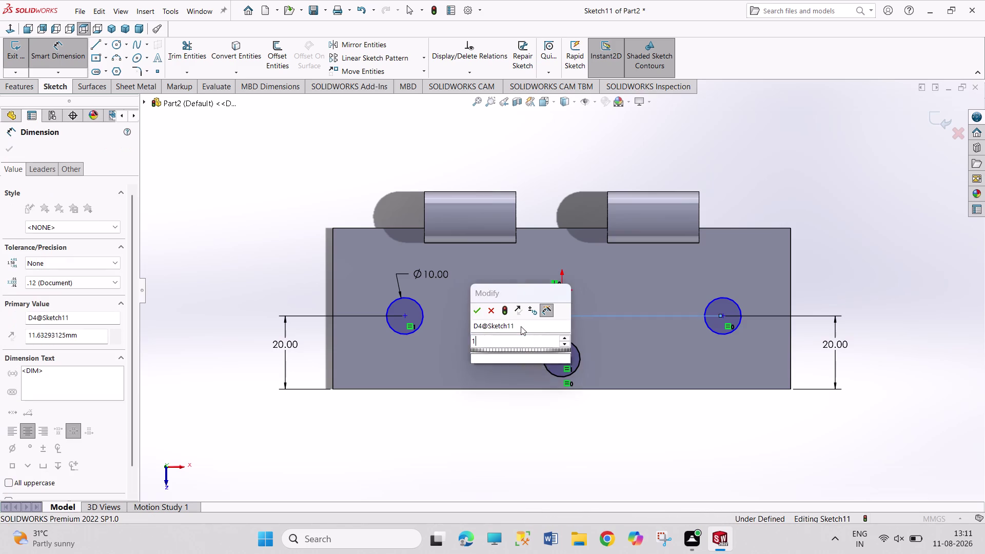
key(Return)
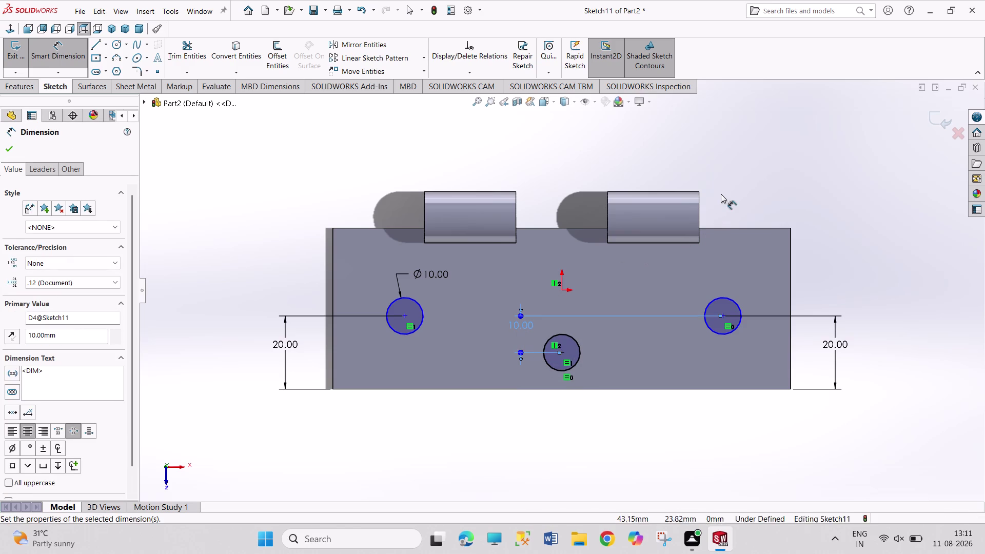
click(404, 315)
drag(560, 354, 549, 353)
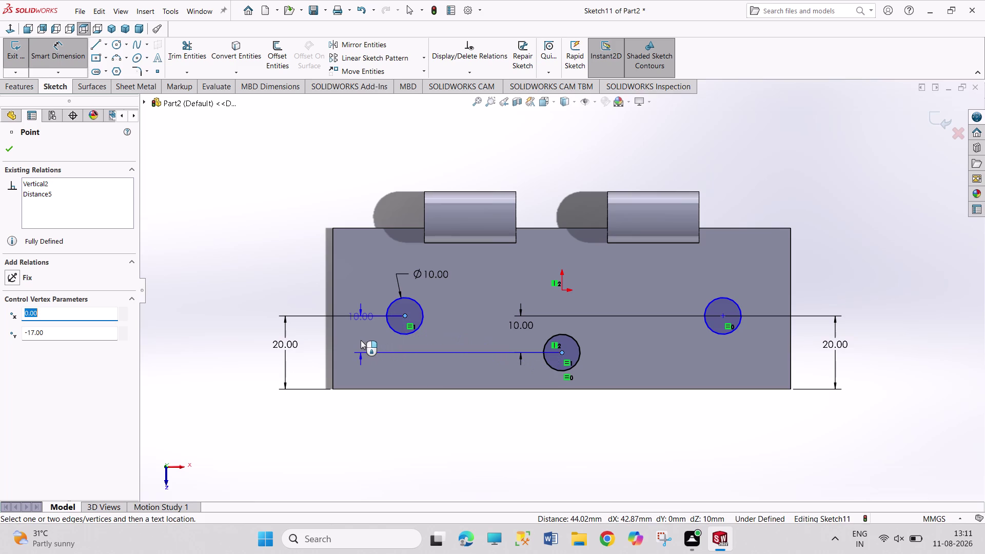
click(361, 340)
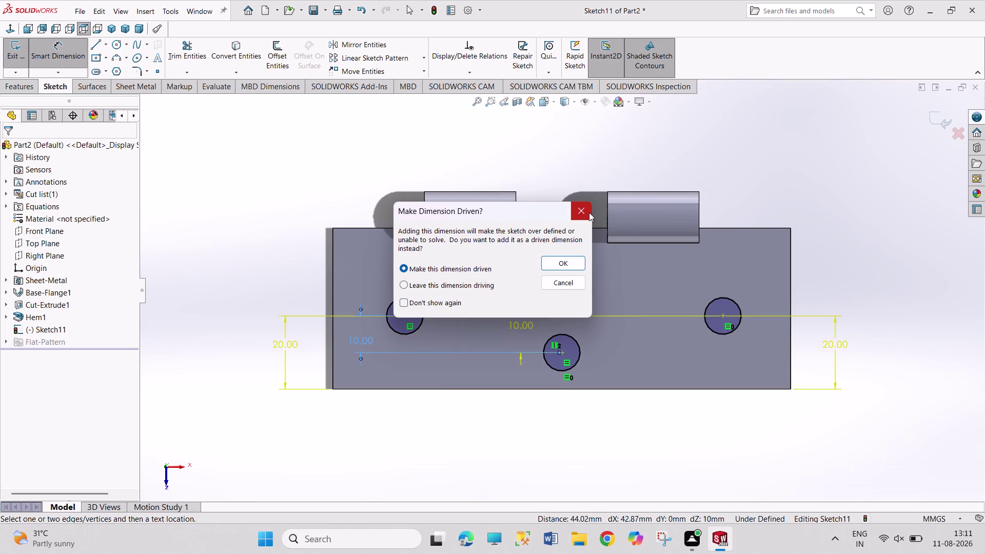
click(589, 212)
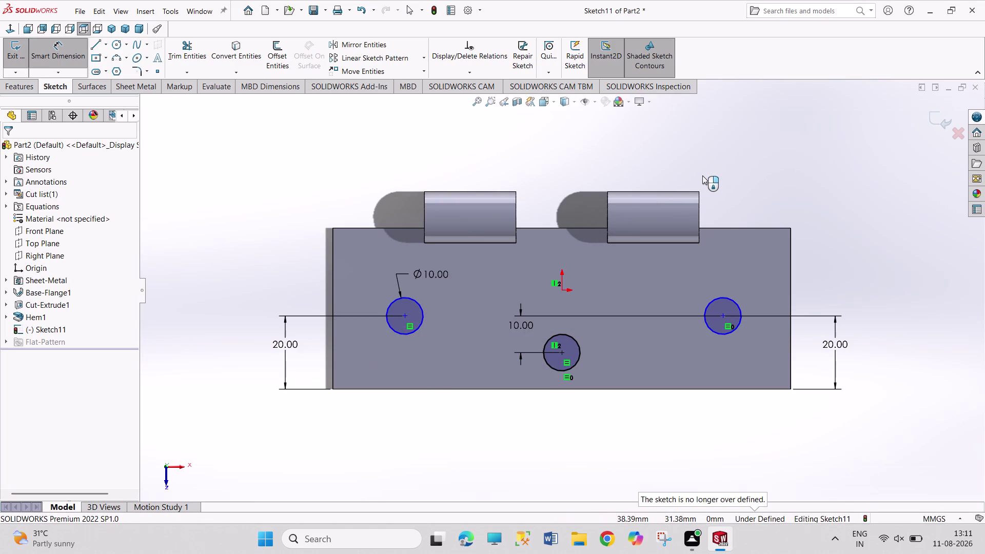
Dimension the left and right hole centres 95 mm apart.
right_drag(297, 268, 297, 173)
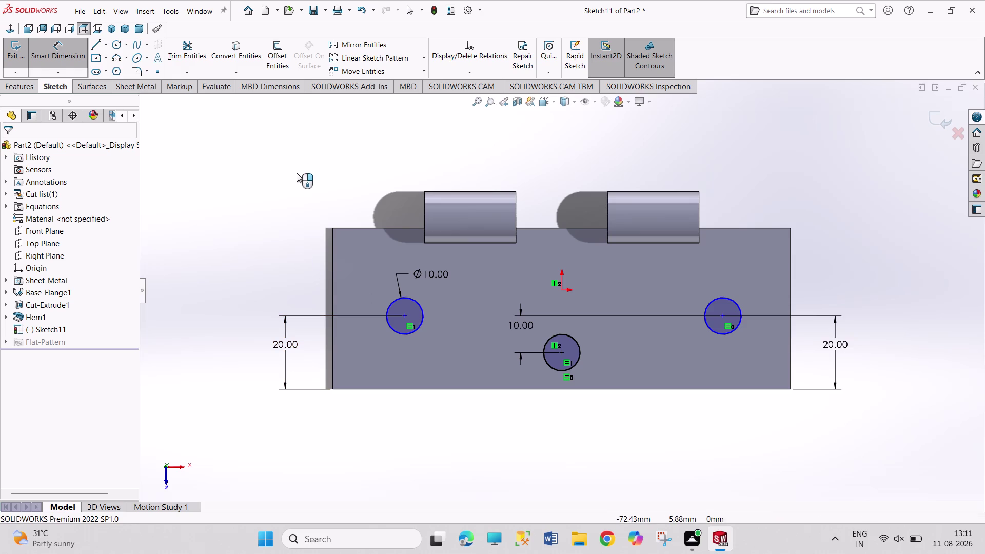
right_drag(296, 173, 298, 170)
right_drag(279, 247, 300, 124)
right_drag(268, 232, 279, 148)
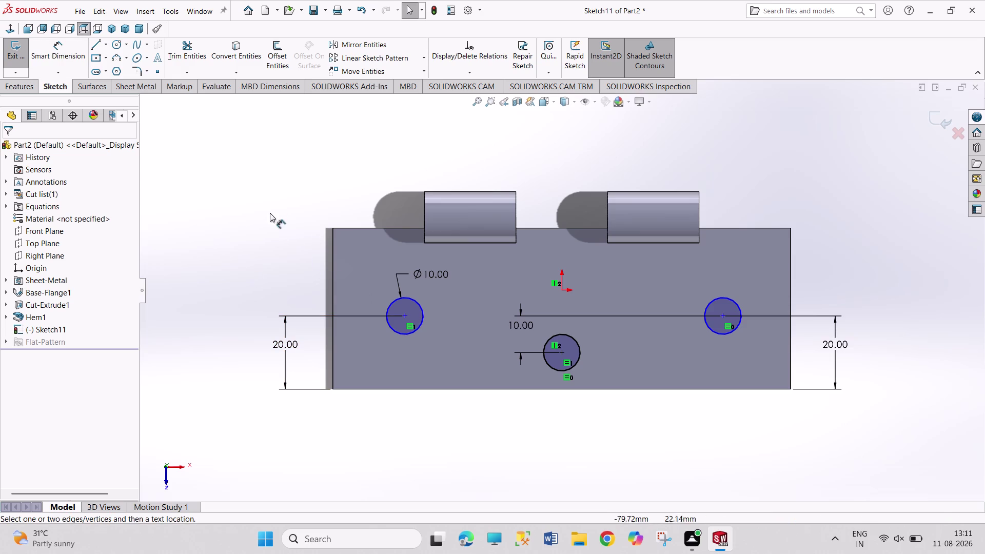
click(405, 315)
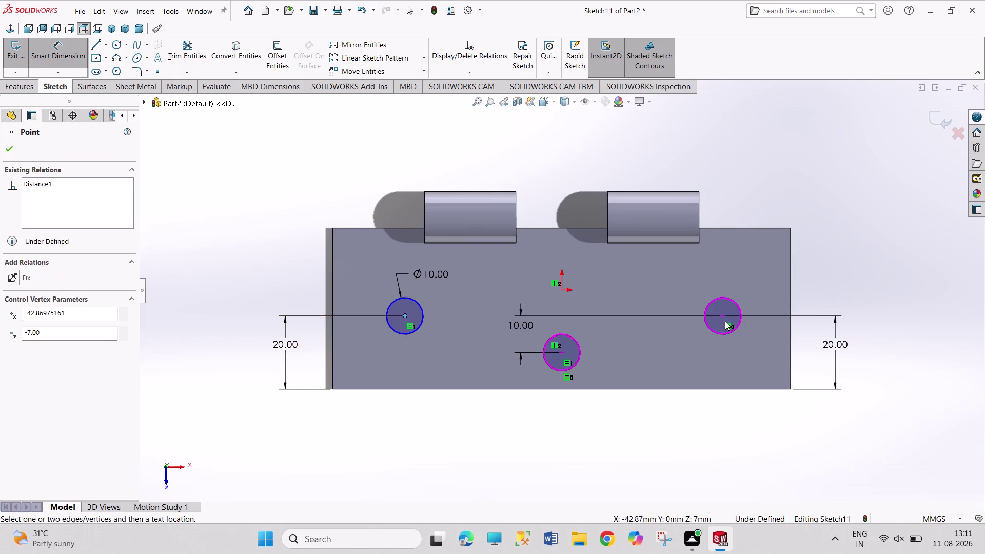
drag(723, 316, 722, 309)
click(599, 157)
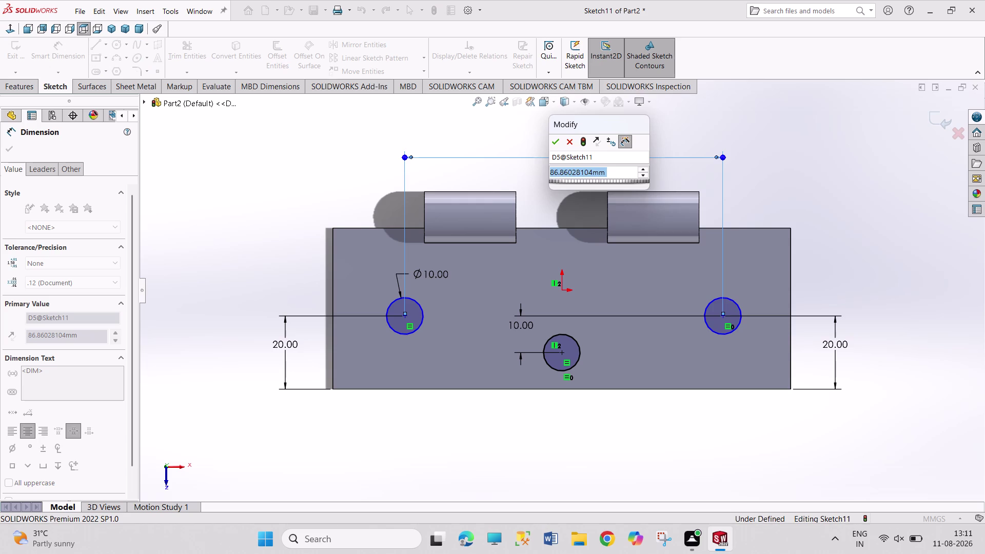
text(90)
key(BackSpace)
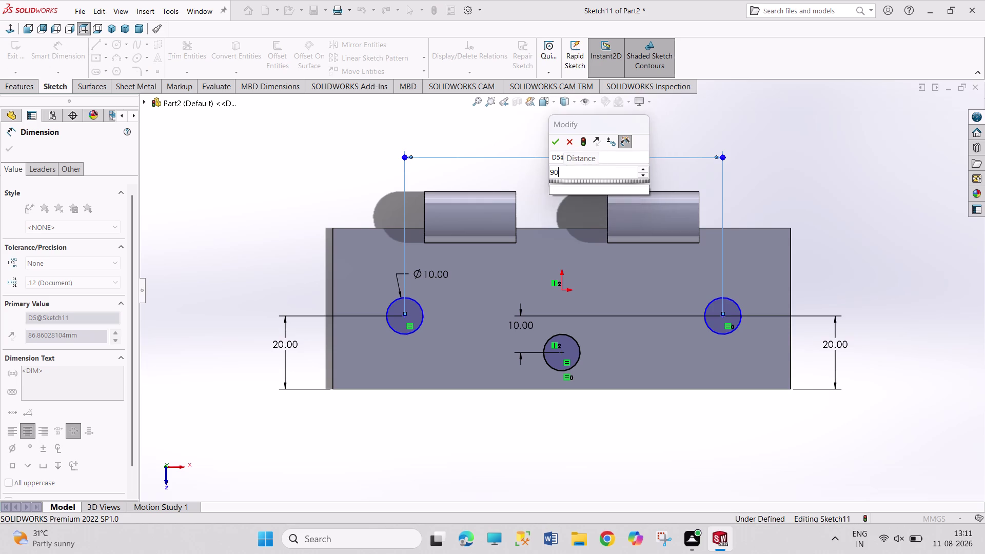
key(5)
key(Return)
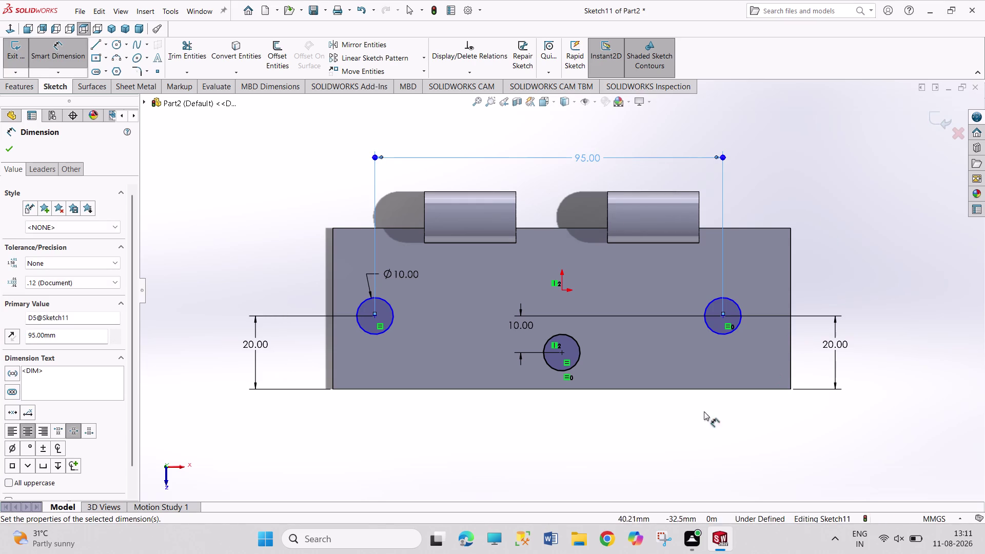
Dimension the lower hole to the right hole at 47.5 mm and close the sketch.
click(559, 352)
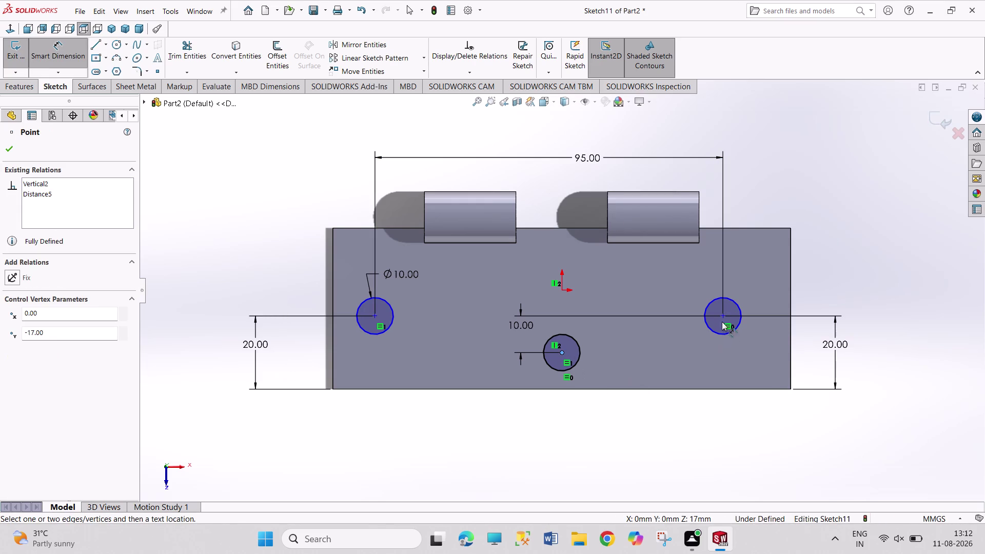
click(723, 316)
click(678, 429)
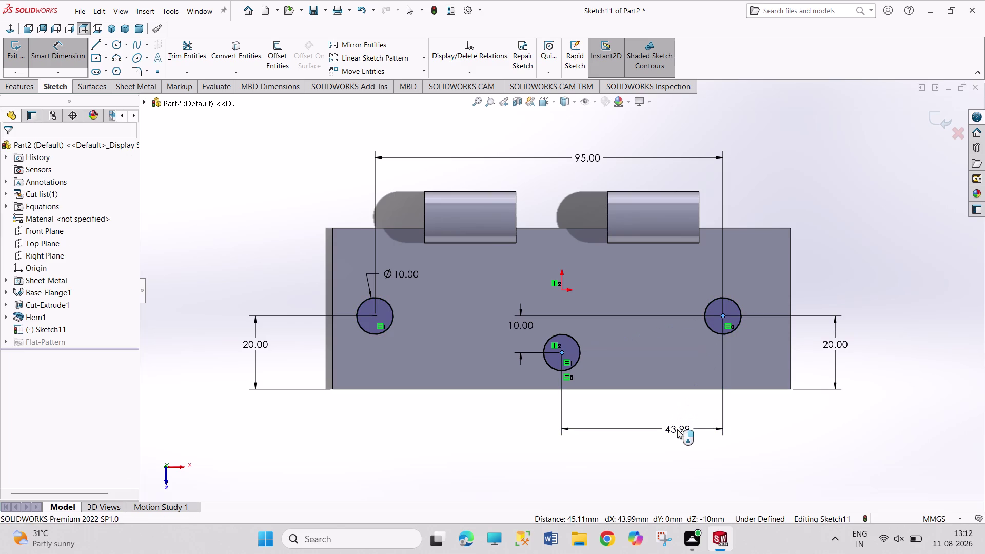
text(47.5)
key(Return)
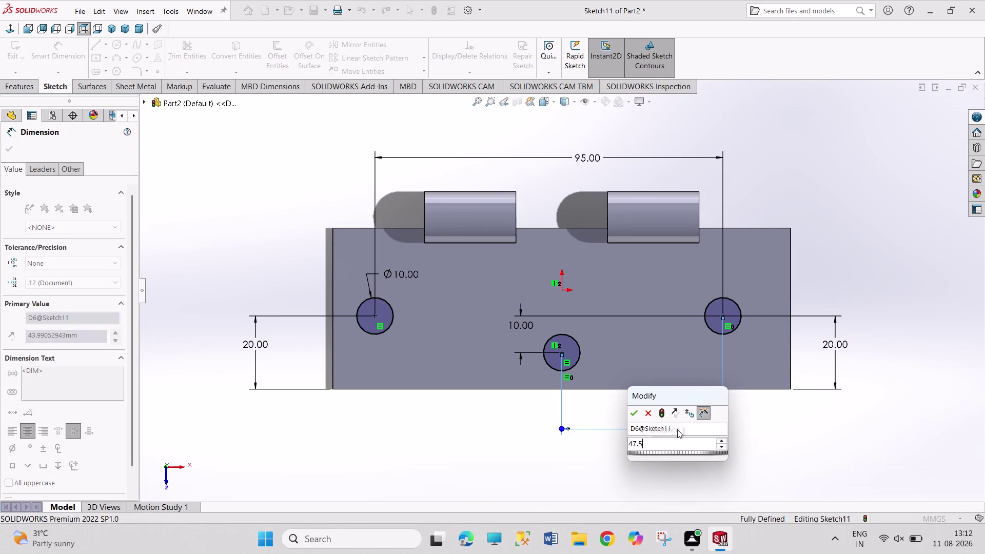
right_click(862, 230)
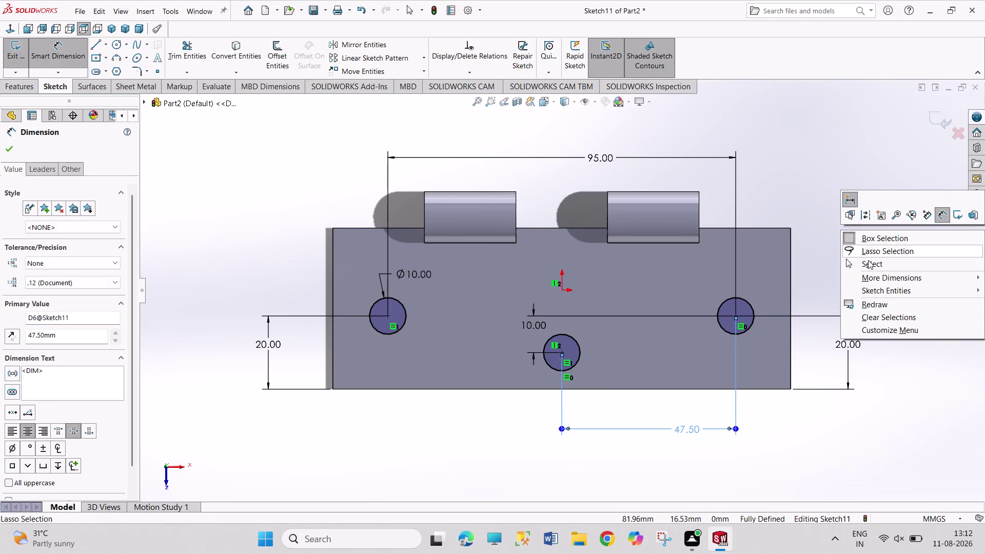
click(868, 265)
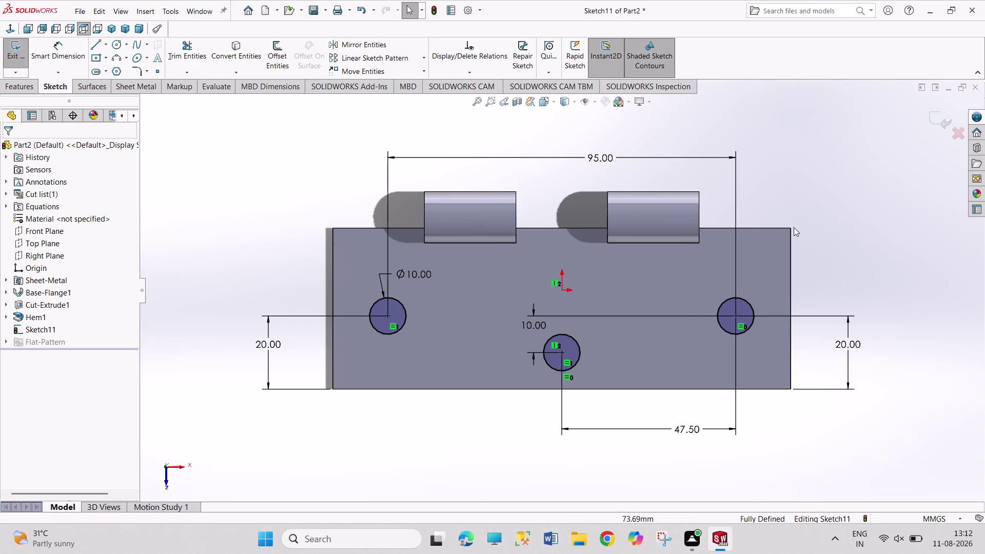
click(15, 54)
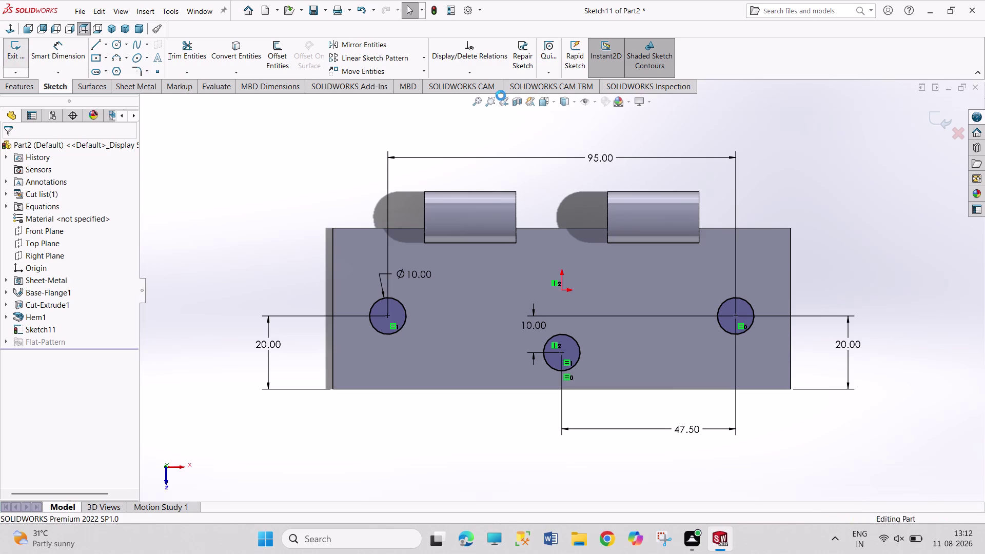
Cut the three sketched circles through the leaf with Extruded Cut.
click(421, 43)
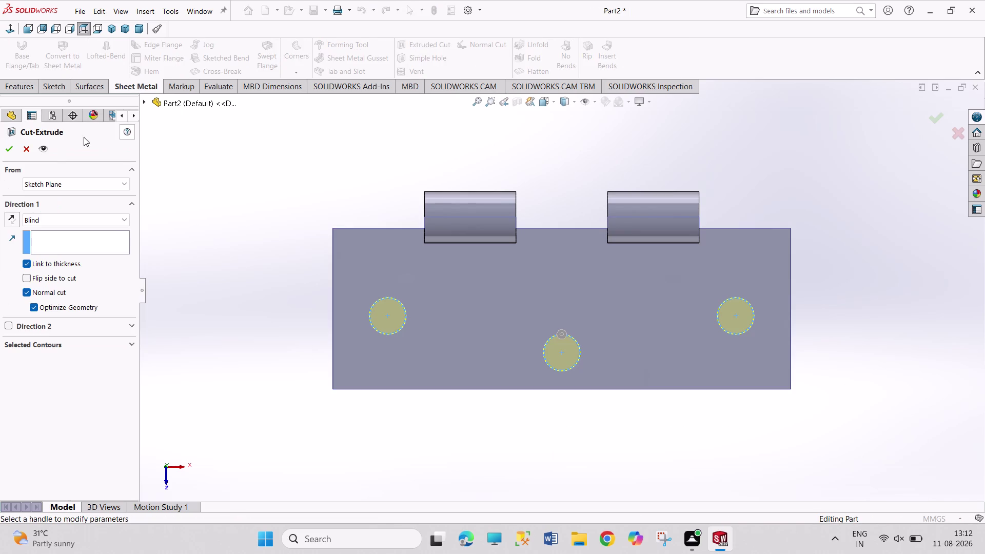
click(13, 145)
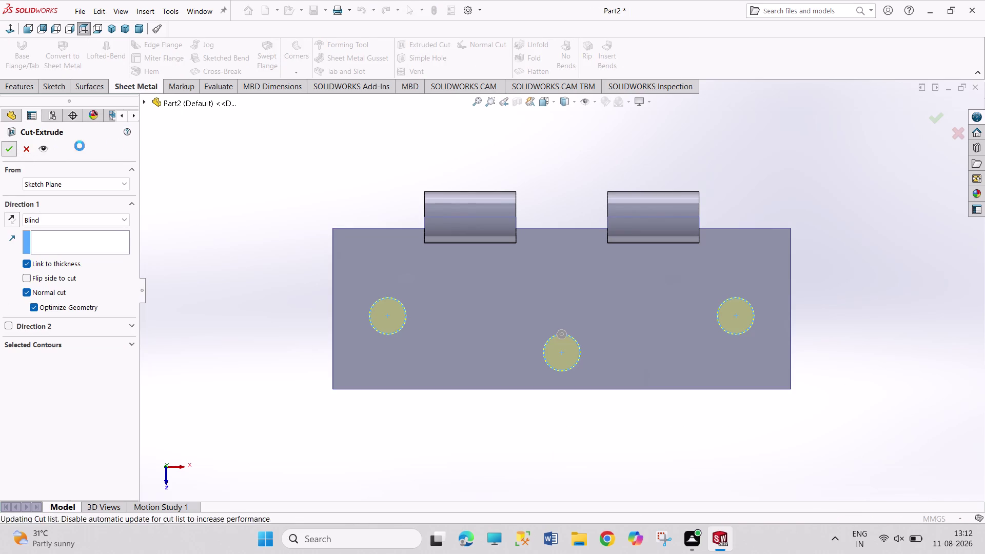
click(199, 155)
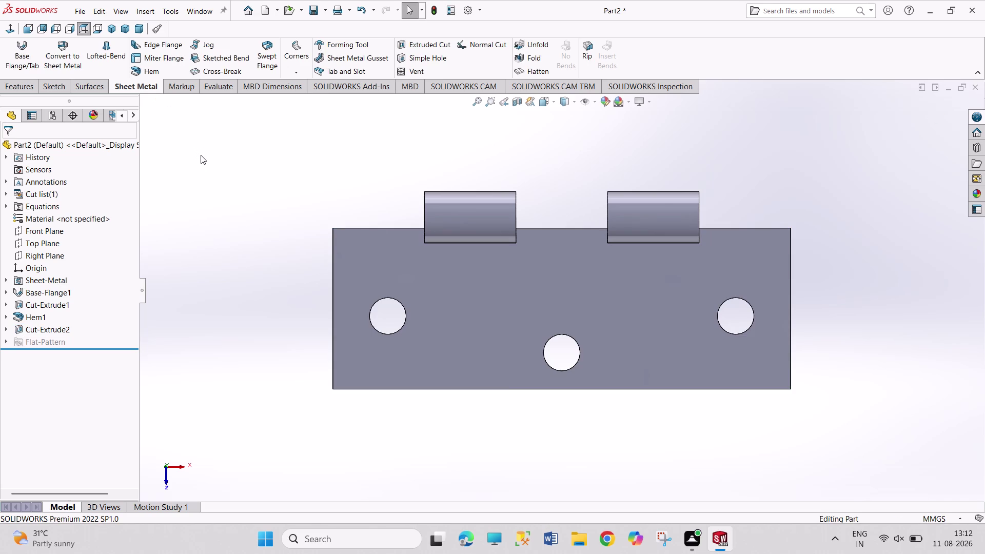
Save the part as SHEET METAL 1.2 in the FUJI folder.
key(ctrl+s)
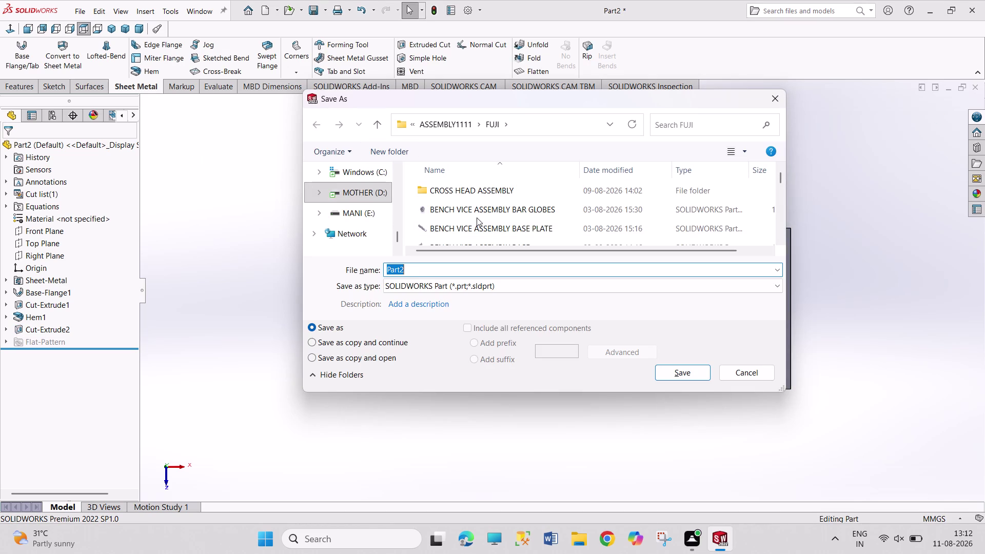
scroll(down, 3)
scroll(down, 3)
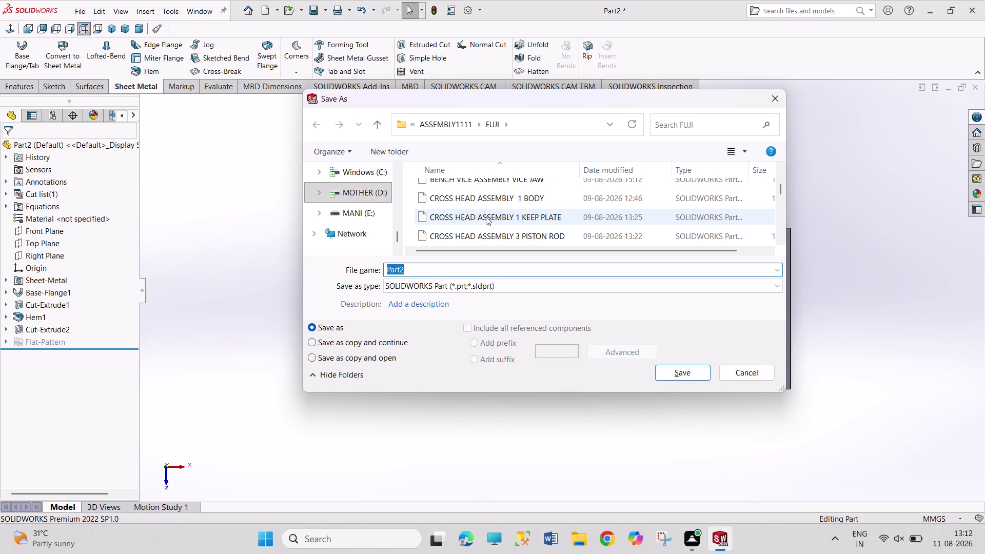
scroll(down, 3)
scroll(down, 3)
scroll(down, 3)
scroll(down, 3)
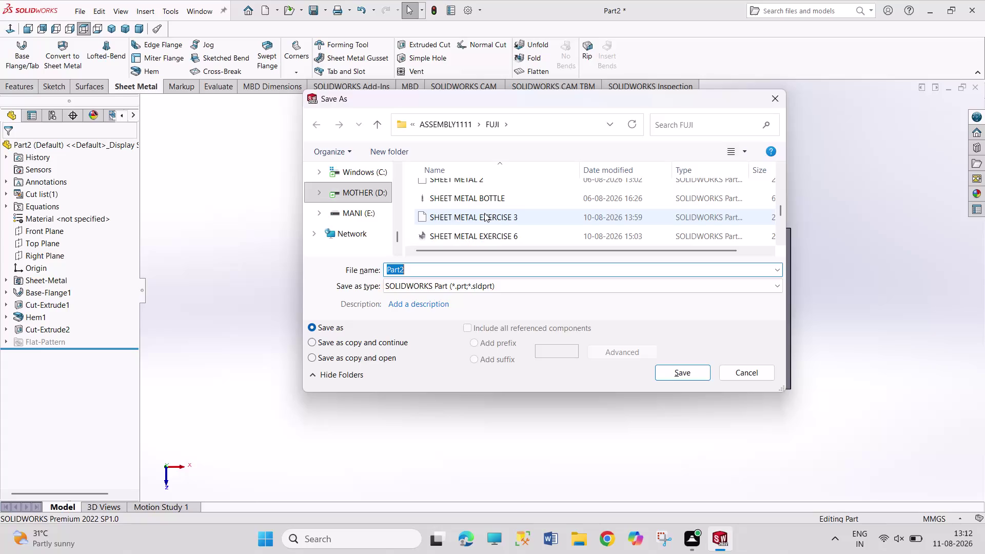
scroll(up, 3)
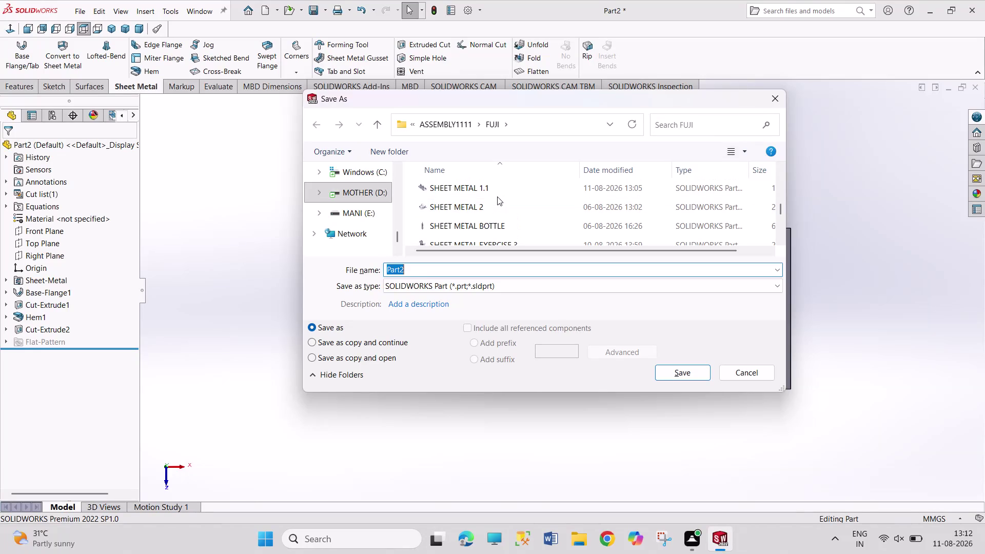
click(497, 196)
click(493, 193)
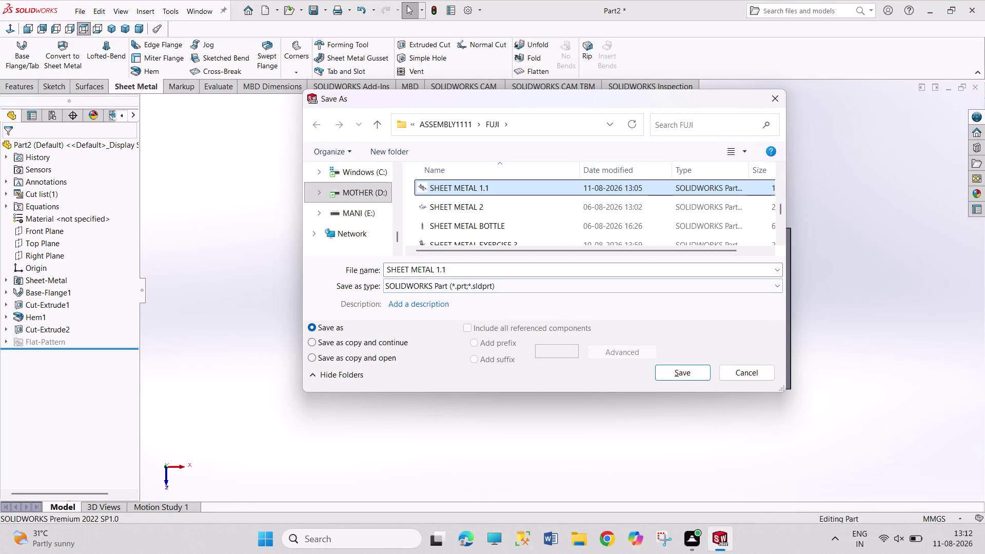
double_click(457, 271)
click(456, 272)
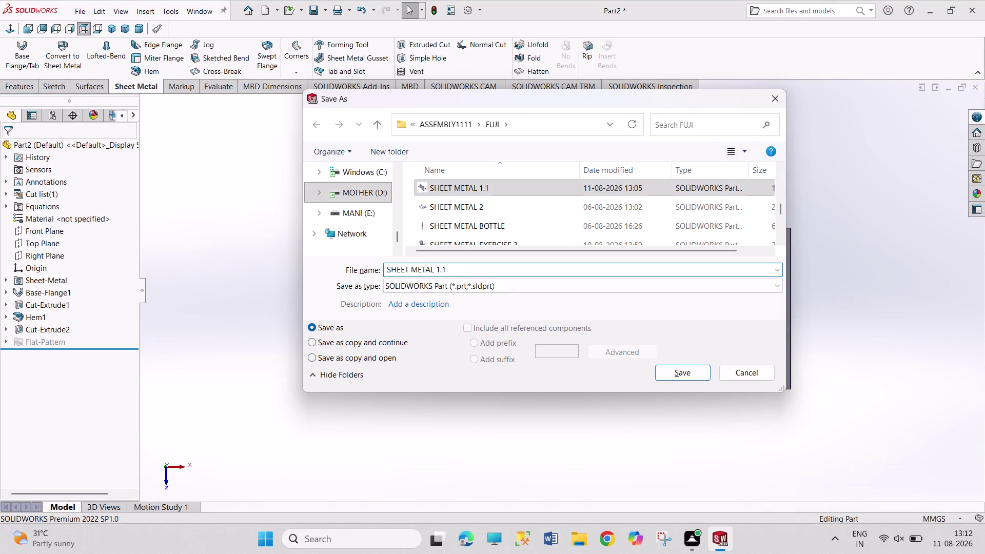
key(BackSpace)
key(2)
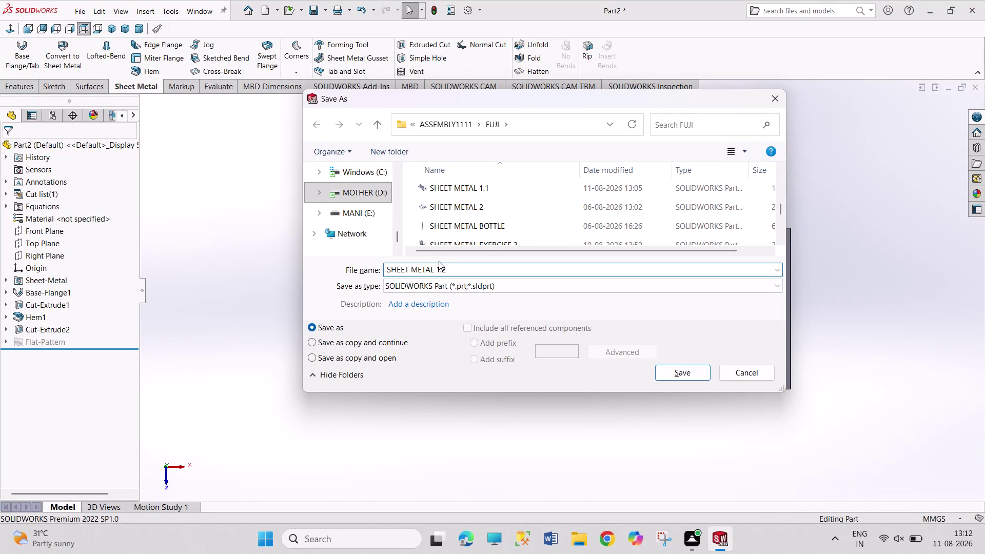
key(Return)
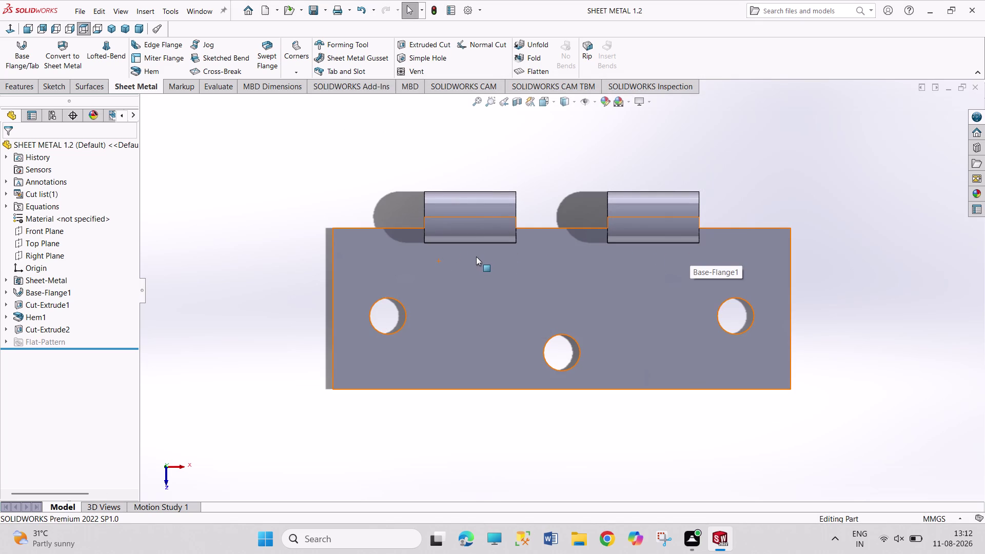
click(201, 11)
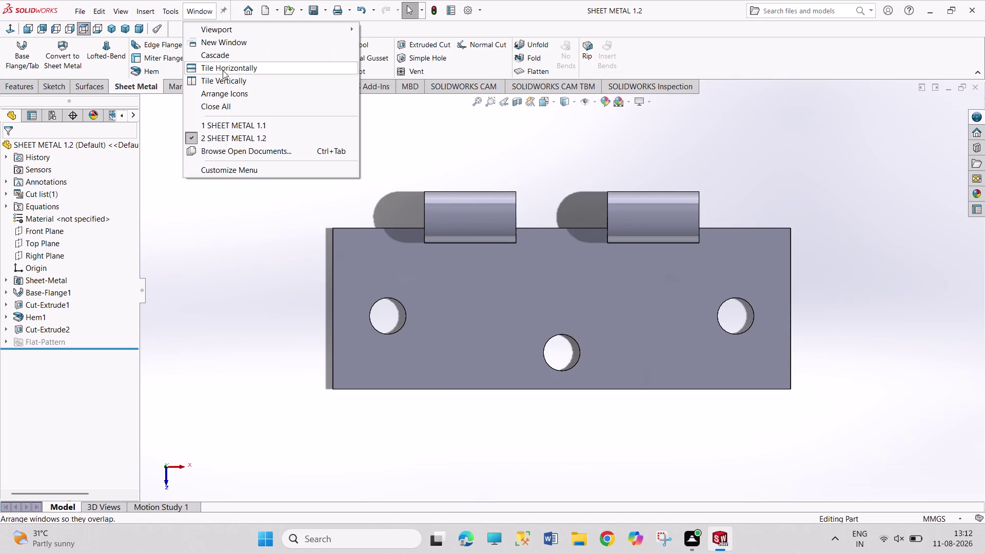
Switch to SHEET METAL 1.1 and open Cut-Extrude2, closing it without changes.
click(241, 124)
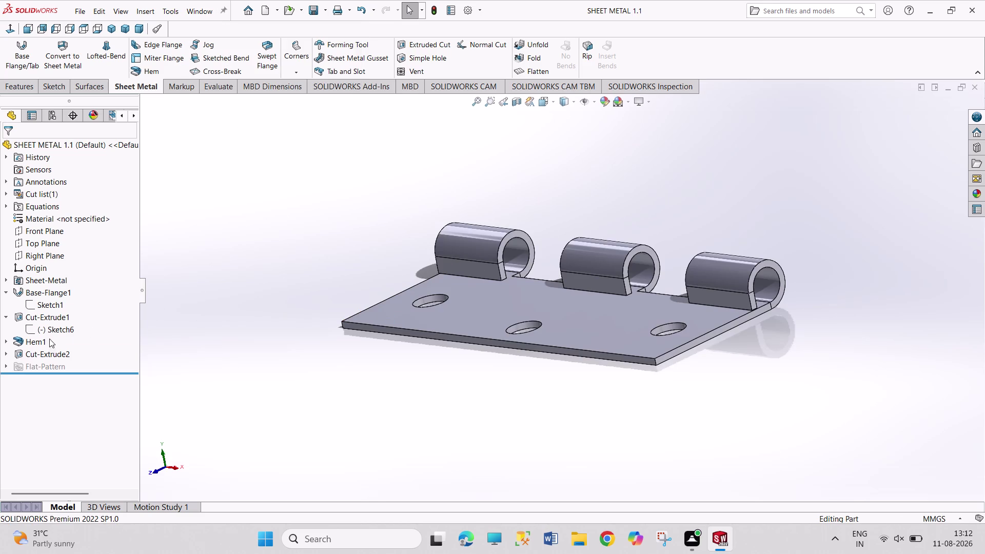
click(29, 357)
click(42, 331)
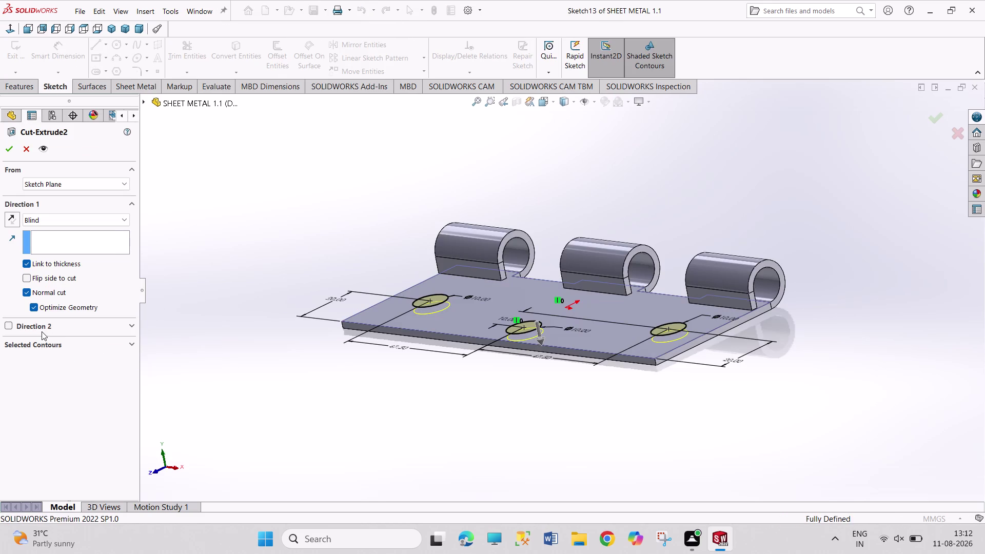
click(25, 147)
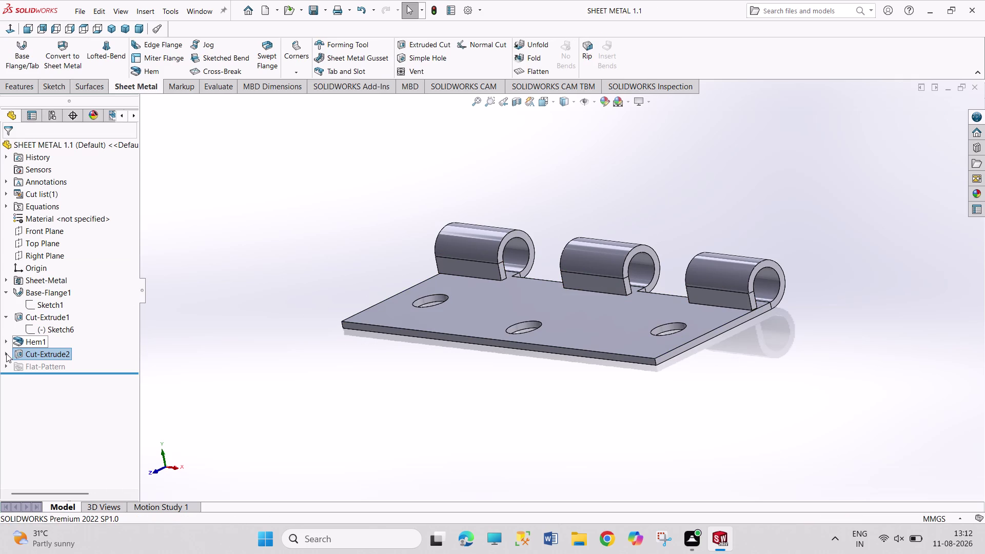
Edit Sketch13 under Cut-Extrude2, inspect its hole centre points, then exit the sketch.
click(6, 354)
click(42, 369)
click(50, 338)
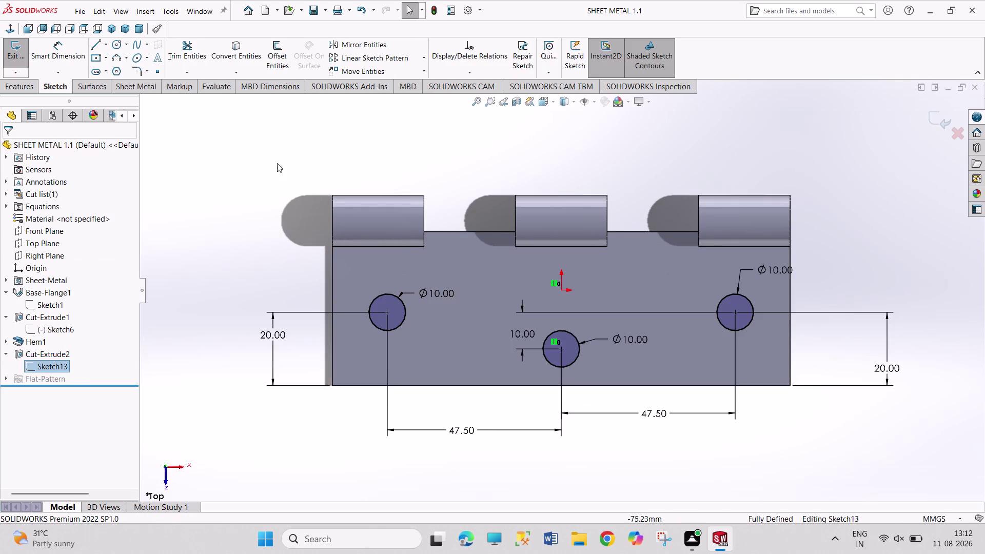
right_drag(170, 234, 176, 89)
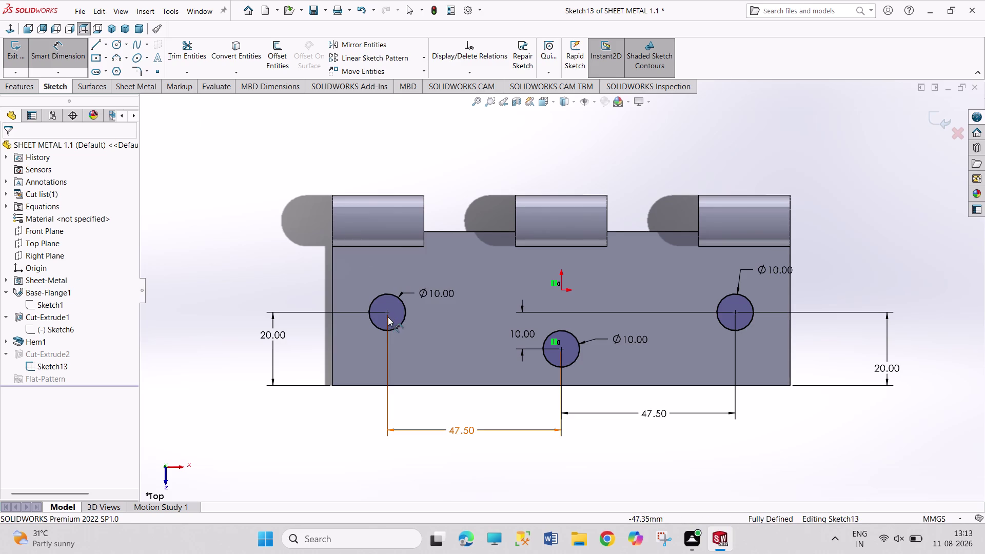
click(387, 313)
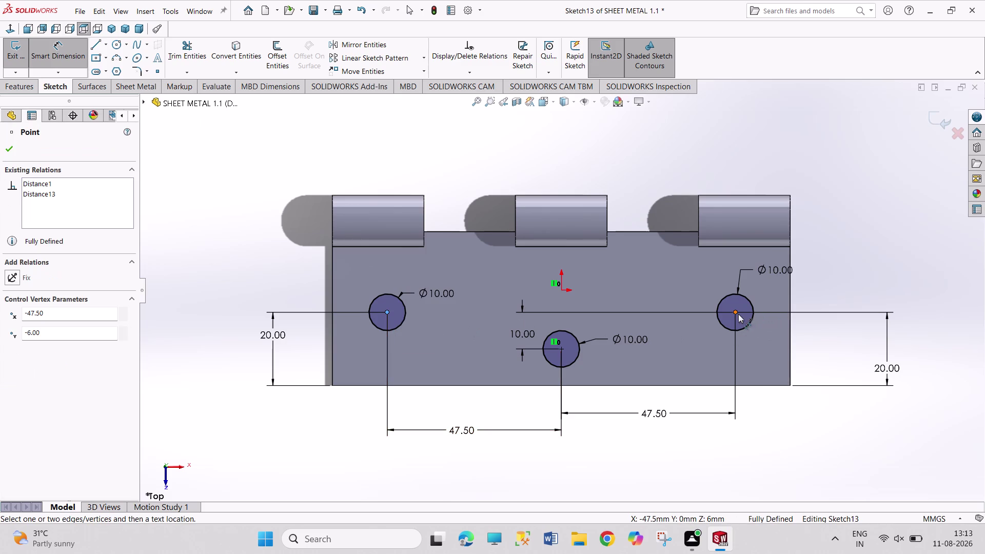
drag(735, 314, 735, 309)
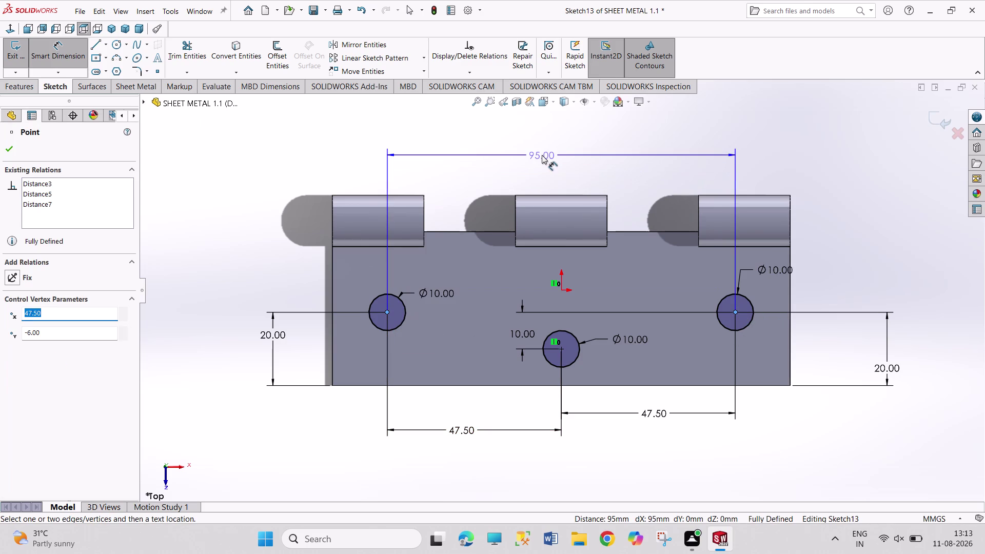
key(Escape)
key(Escape)
key(Escape)
key(Escape)
key(Escape)
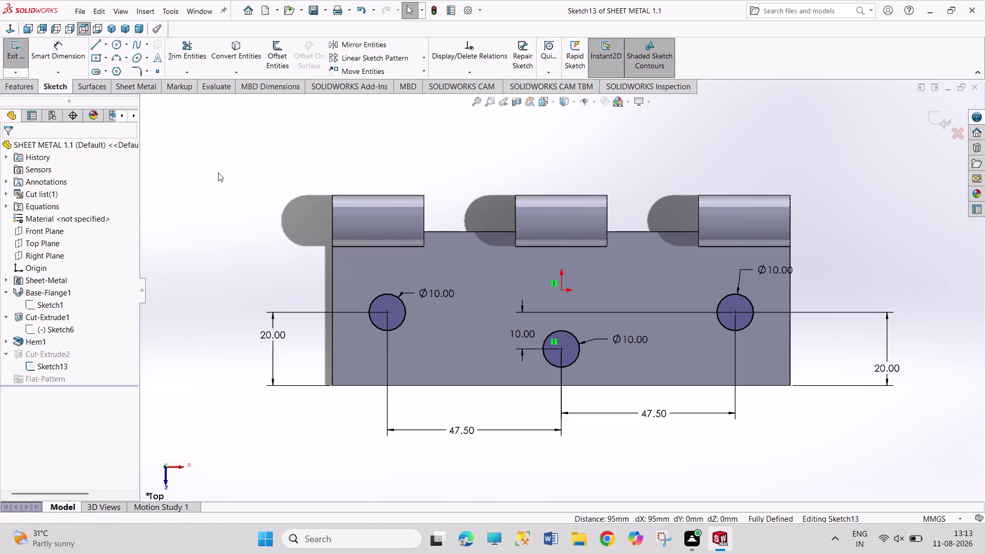
click(10, 49)
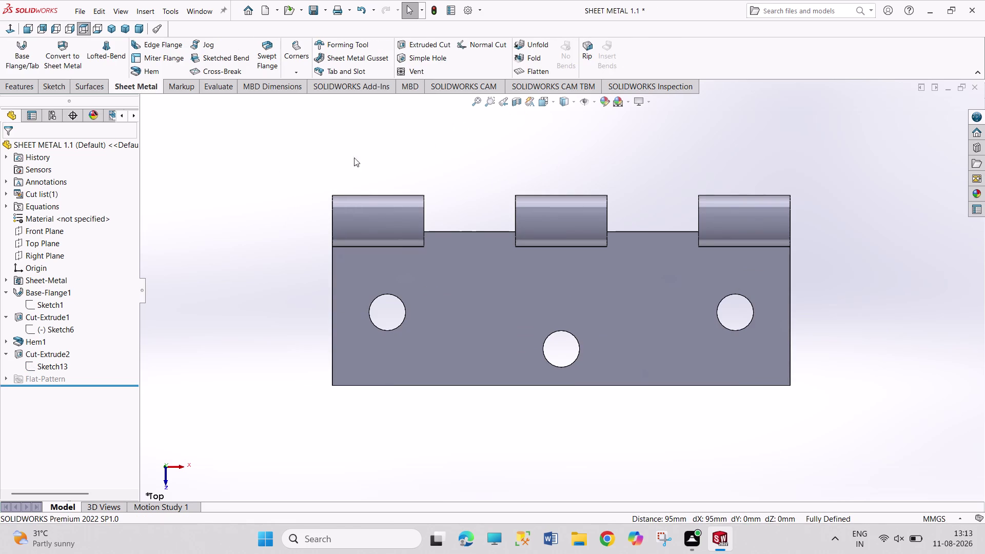
Re-save SHEET METAL 1.1 and start a new part document.
click(212, 9)
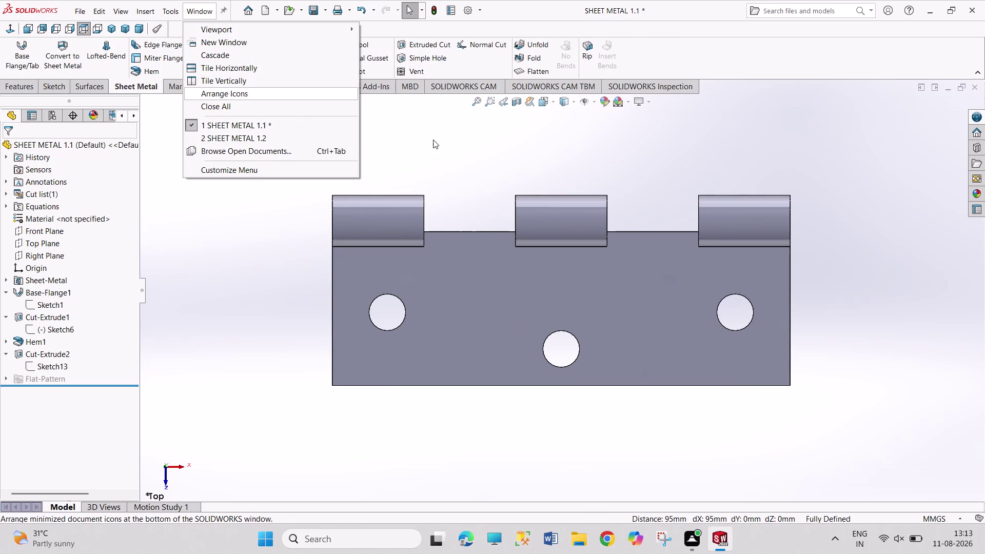
drag(418, 134, 412, 131)
click(313, 9)
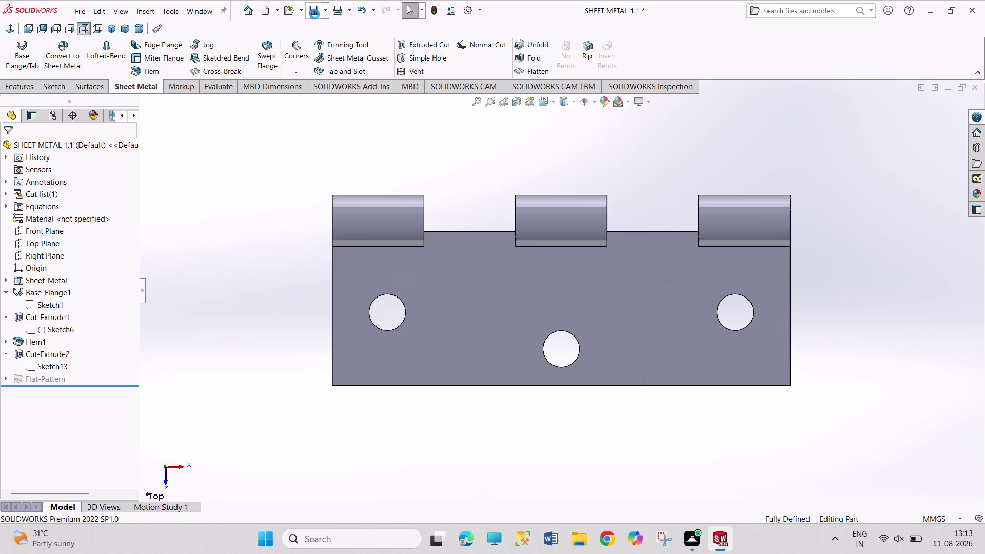
key(ctrl+n)
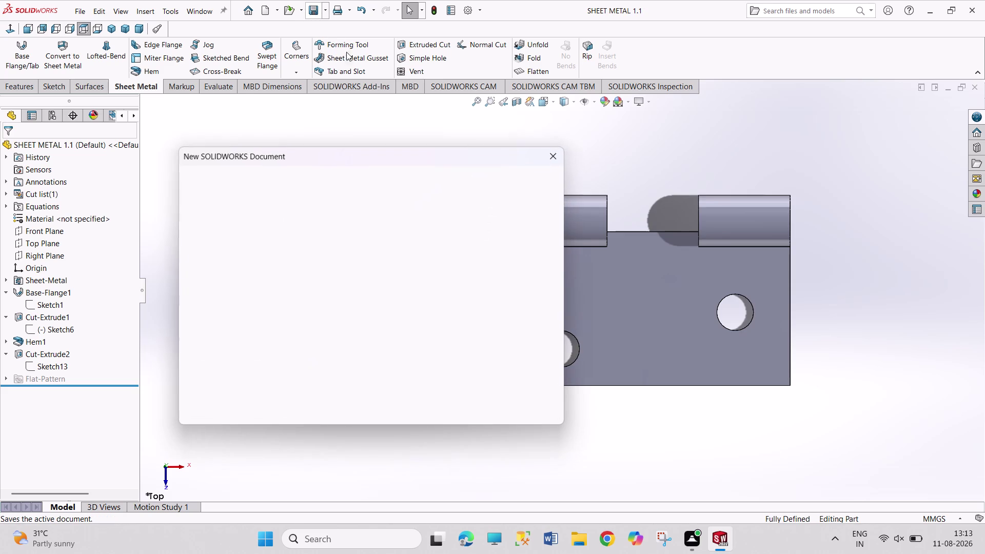
click(425, 401)
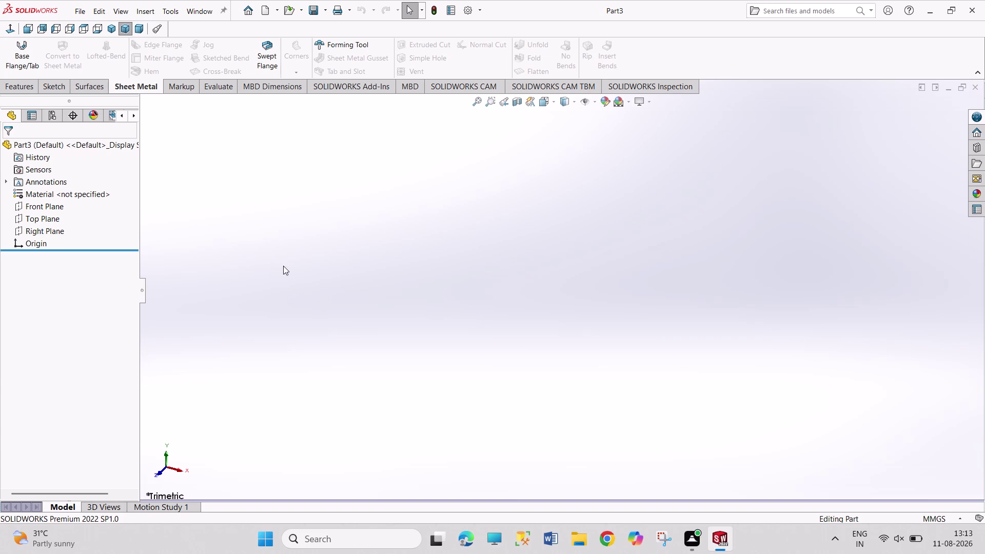
Sketch two concentric circles at the origin on the Front Plane.
click(50, 203)
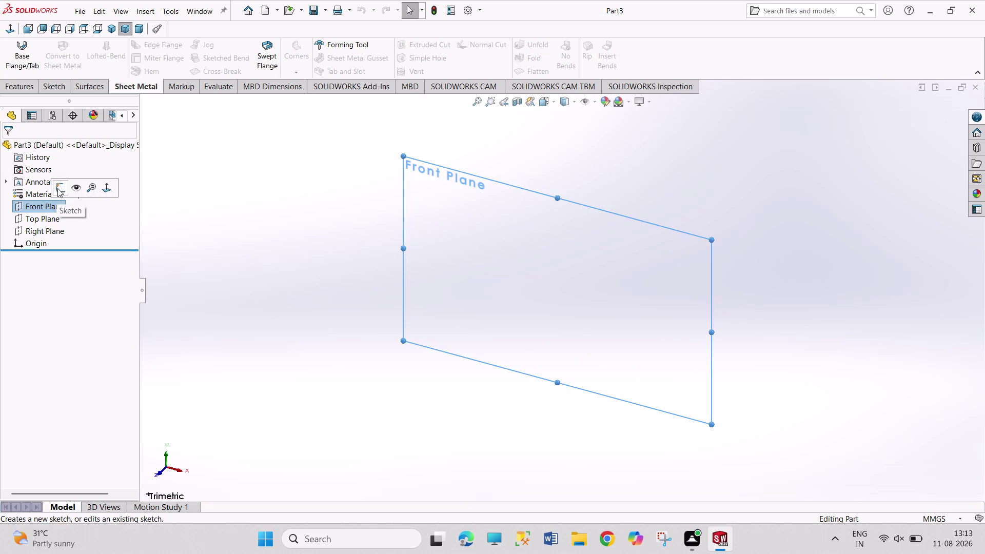
click(57, 188)
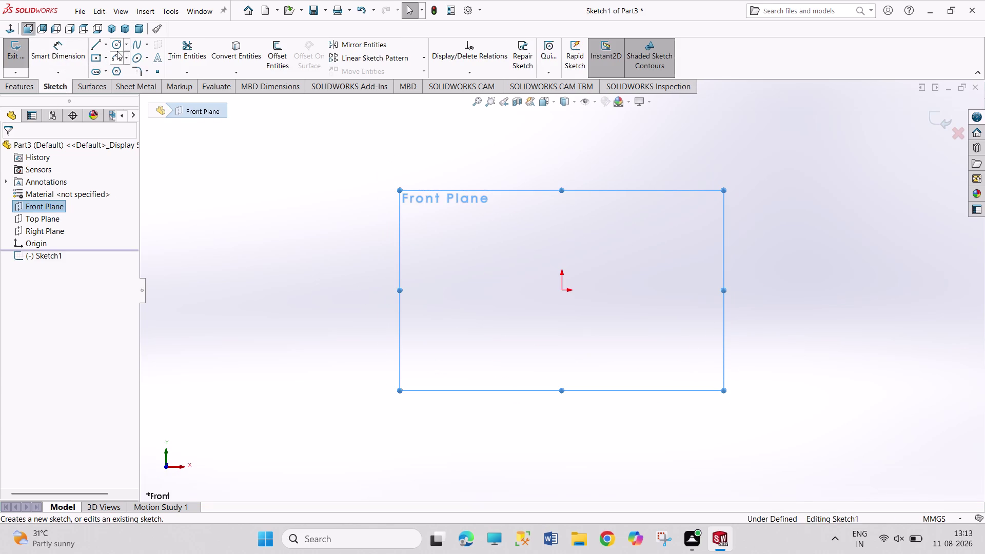
click(116, 43)
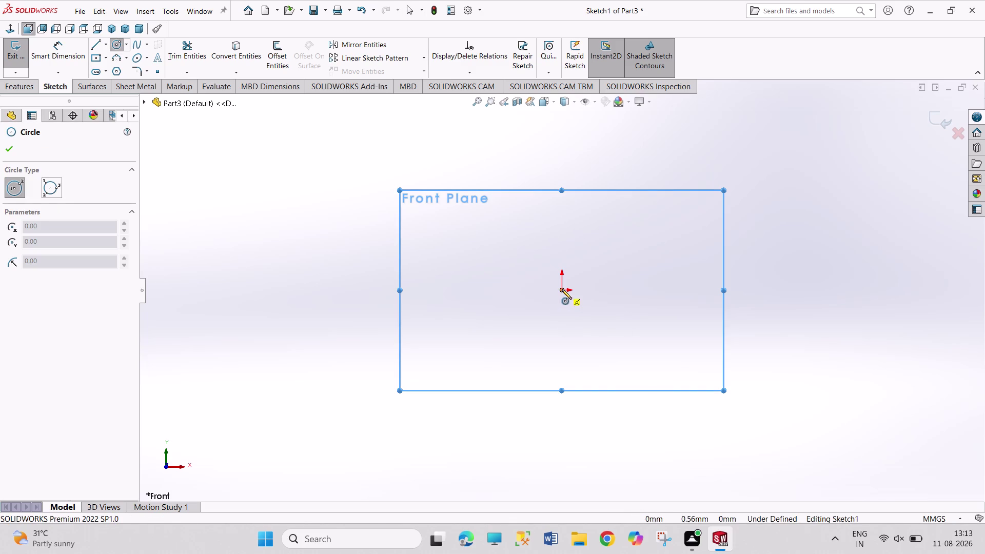
click(562, 290)
click(582, 327)
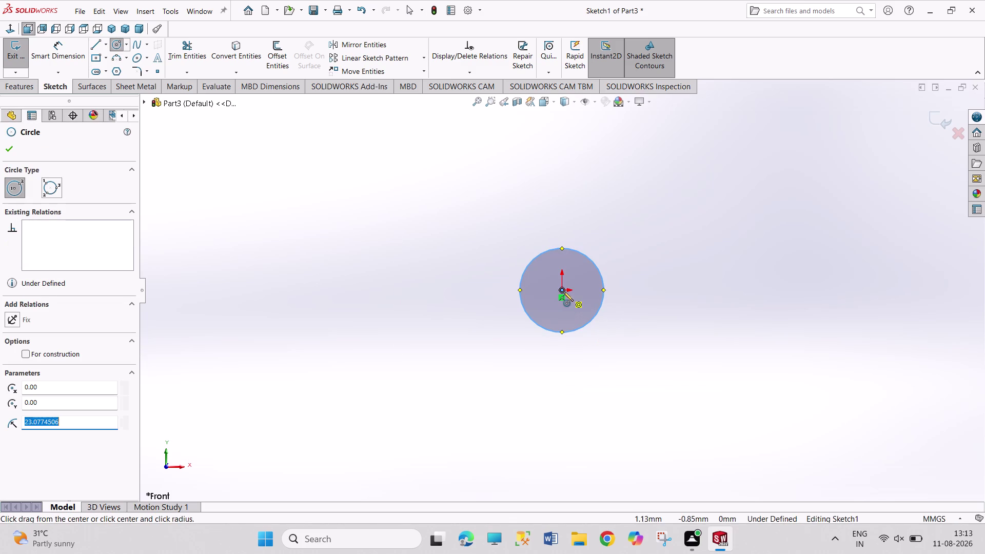
click(561, 290)
click(576, 317)
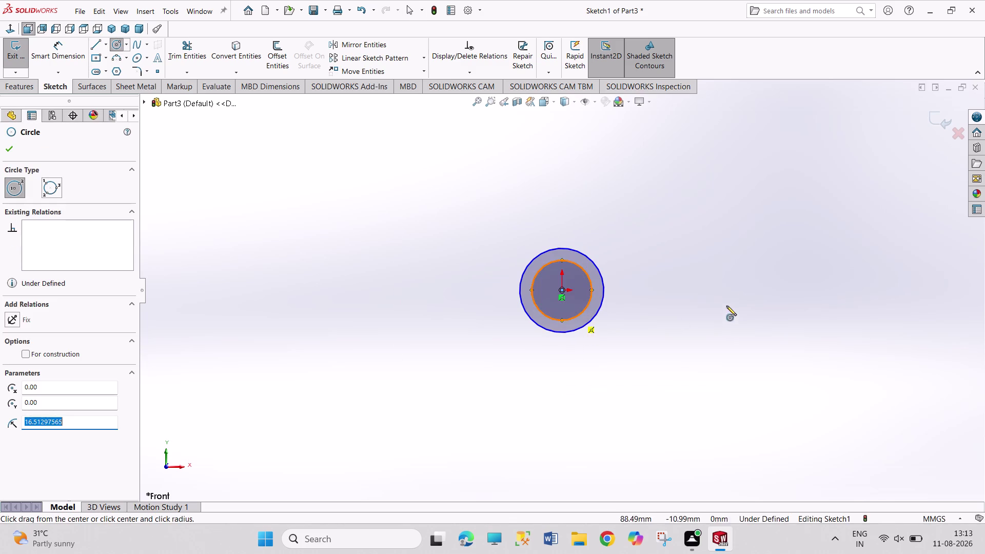
Dimension the outer circle to Ø10 mm and the inner circle to Ø5 mm.
right_drag(727, 302, 631, 190)
click(575, 251)
click(583, 214)
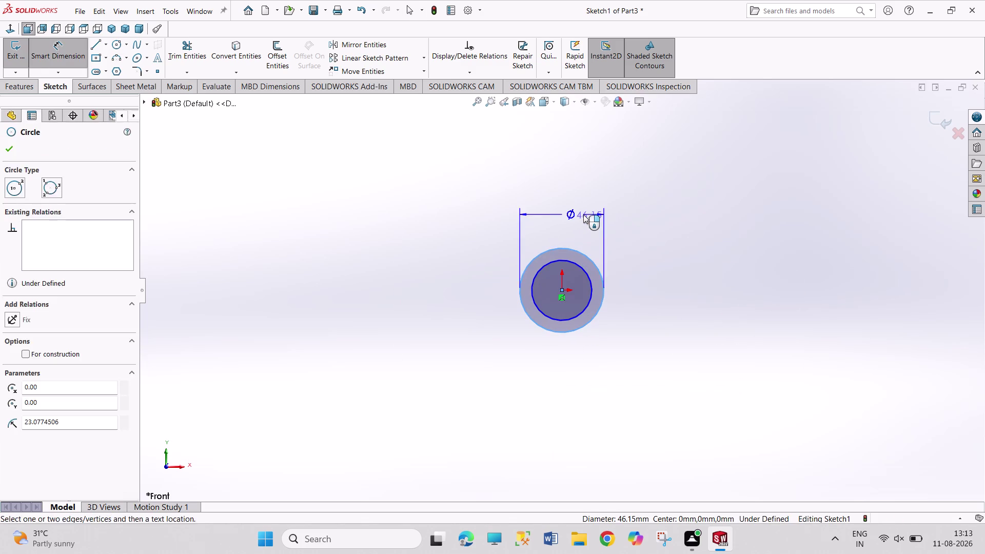
text(1)
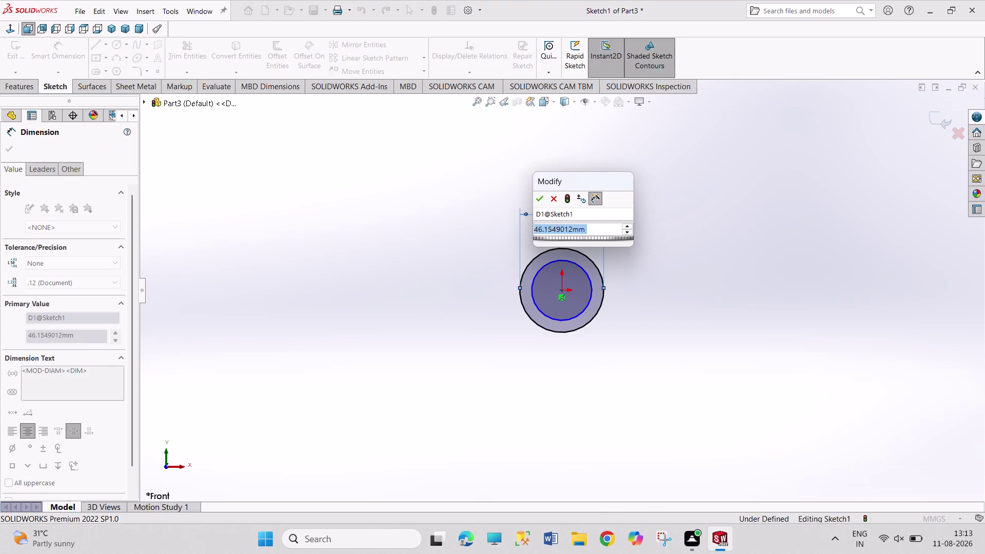
text(0)
key(Return)
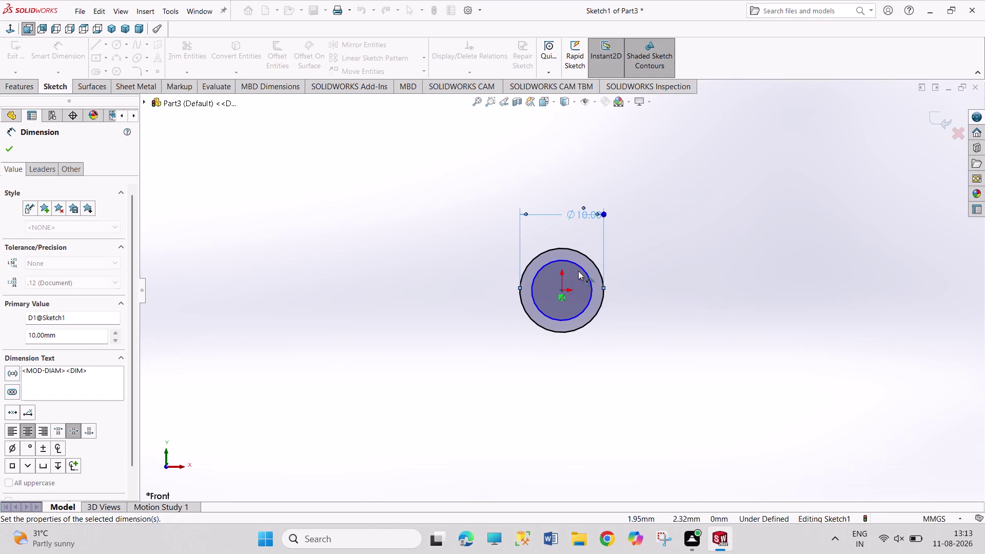
click(583, 271)
click(632, 243)
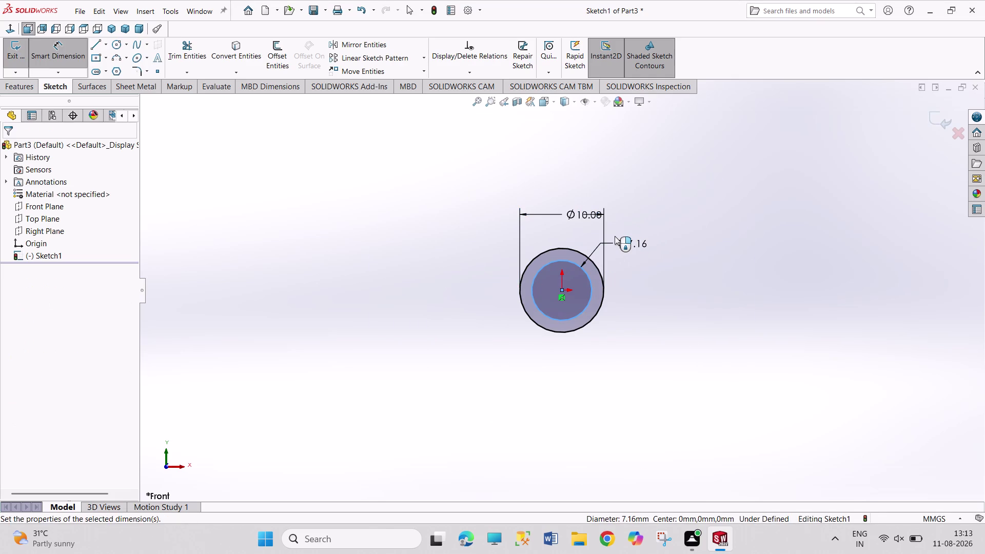
key(5)
key(Return)
Move the Ø10 and Ø5 dimensions above the circles and exit the sketch.
right_click(788, 174)
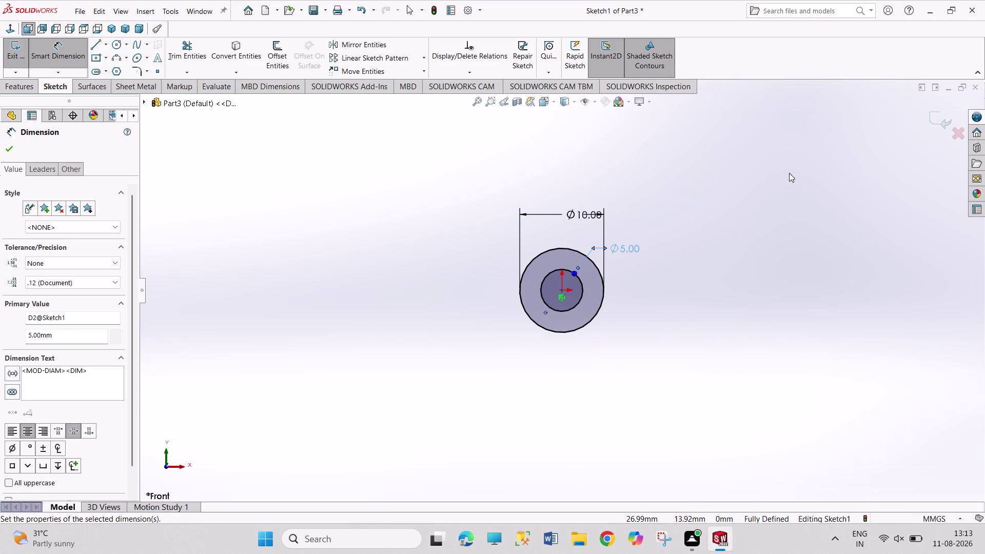
click(809, 204)
drag(583, 212, 582, 205)
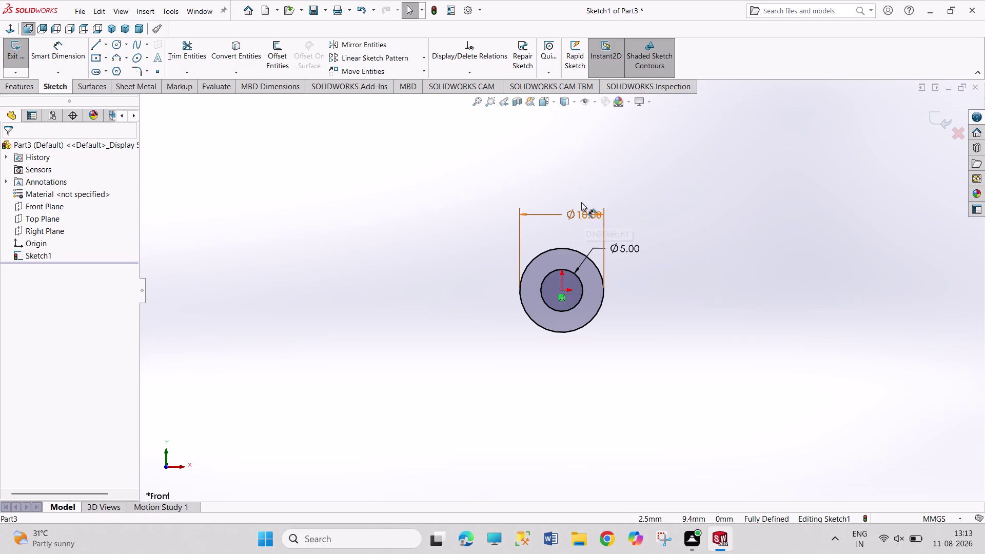
drag(582, 205, 564, 184)
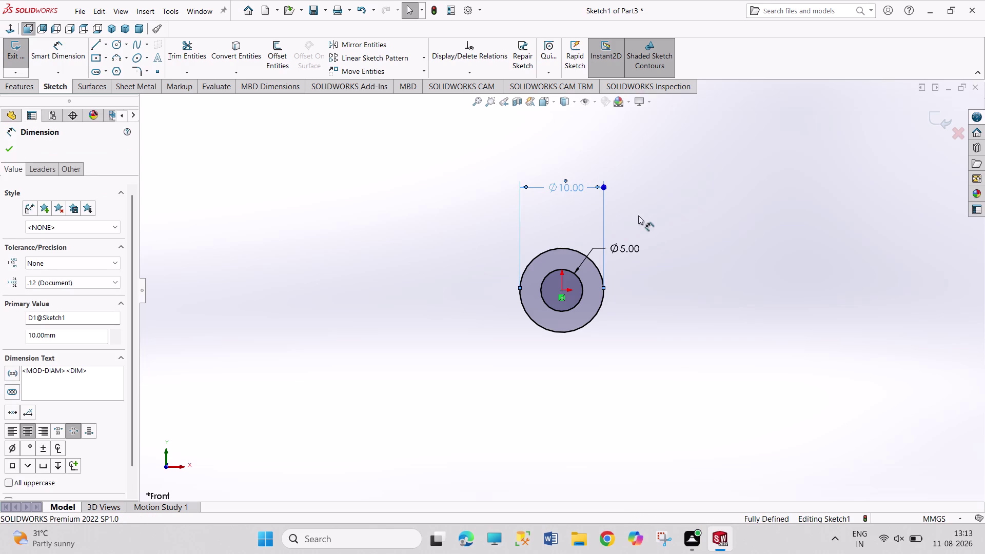
click(683, 208)
drag(630, 249, 582, 227)
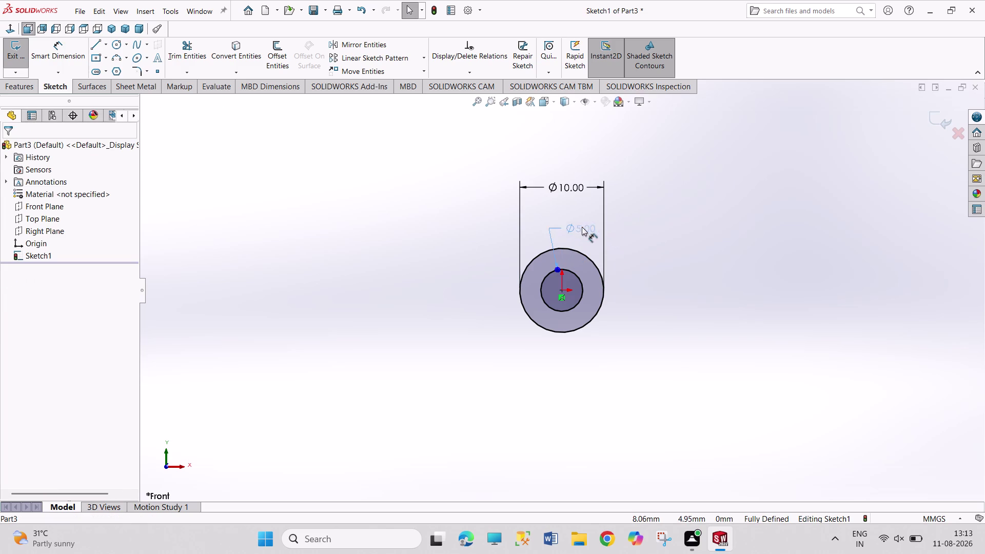
drag(582, 227, 579, 224)
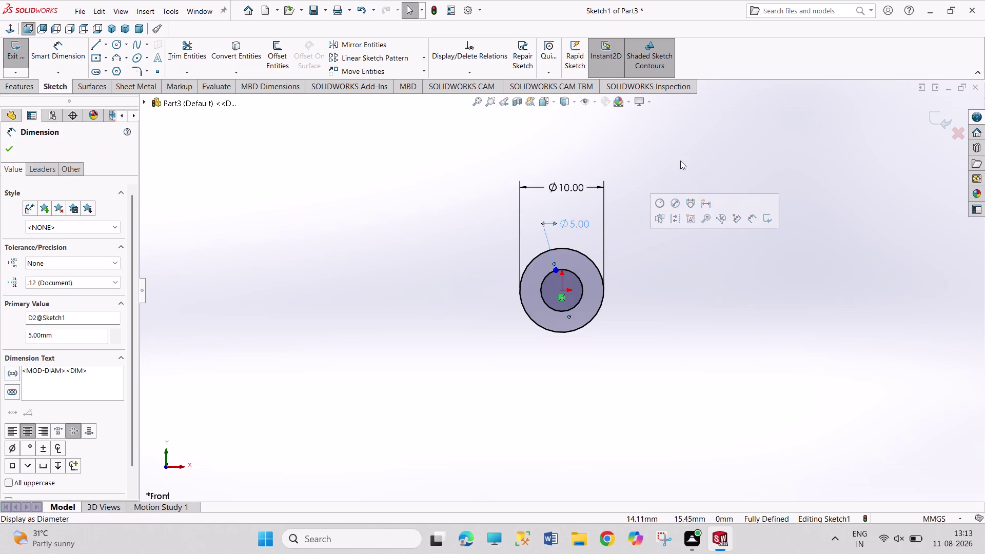
click(680, 161)
click(13, 52)
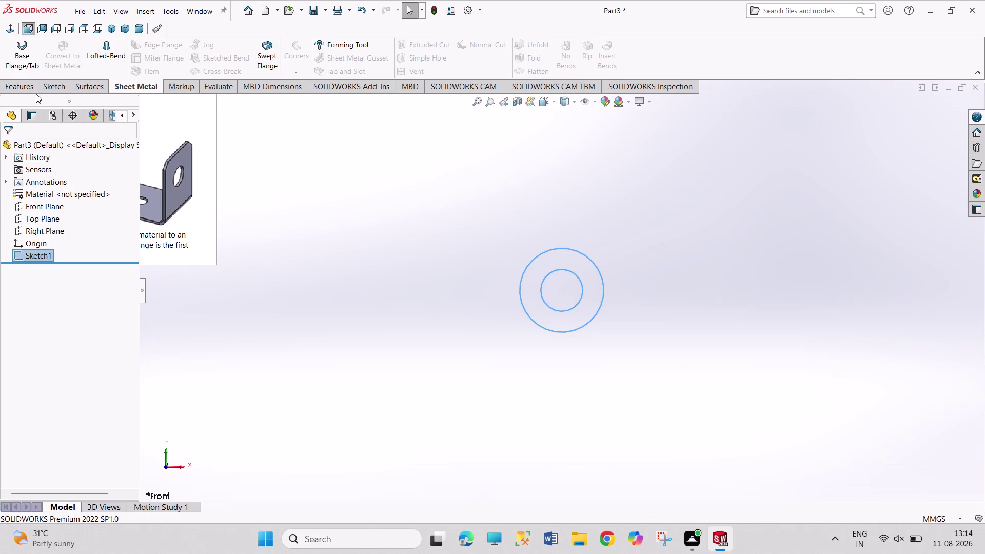
Start an Extruded Boss/Base on the ring sketch with a 125 mm depth.
click(78, 89)
click(59, 86)
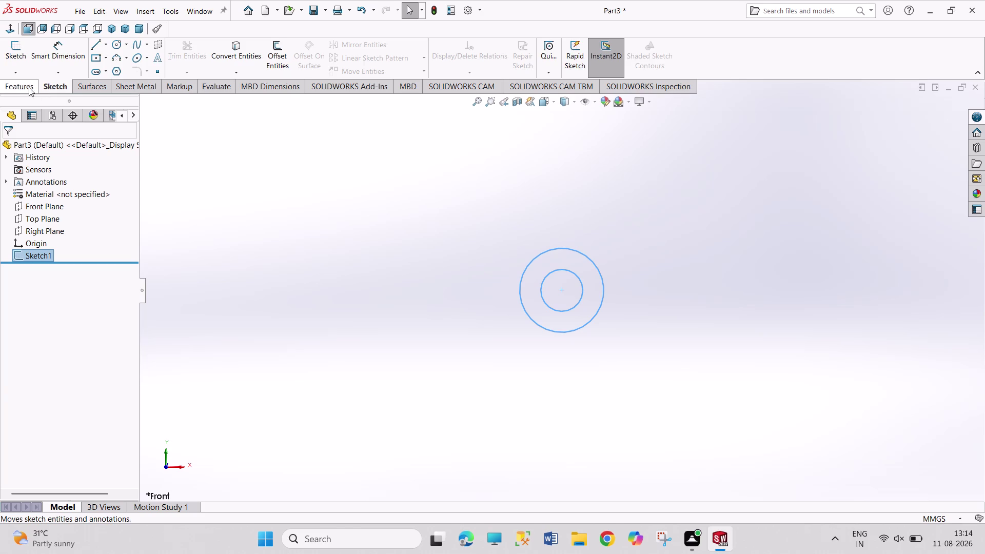
click(20, 82)
click(22, 61)
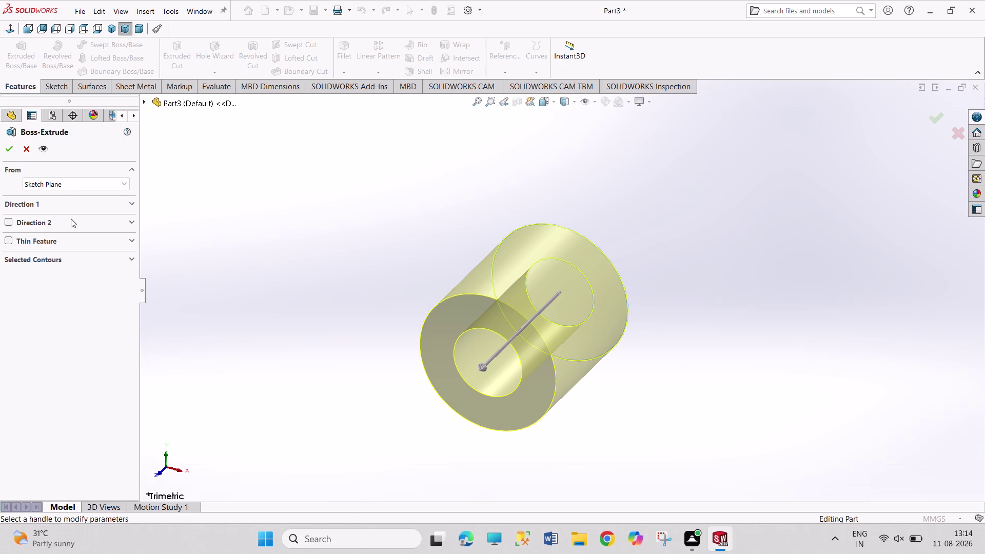
click(76, 206)
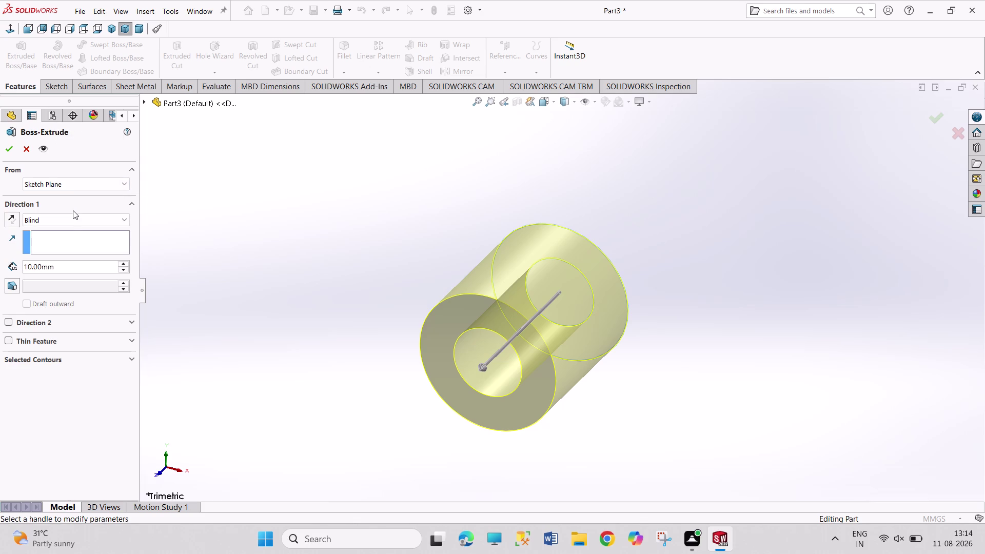
click(68, 270)
click(68, 270)
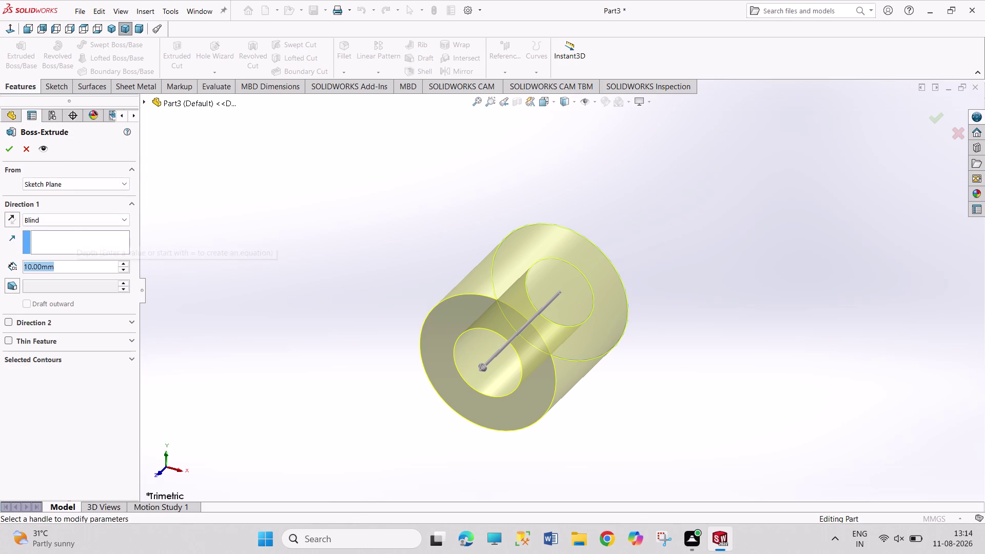
key(1)
key(2)
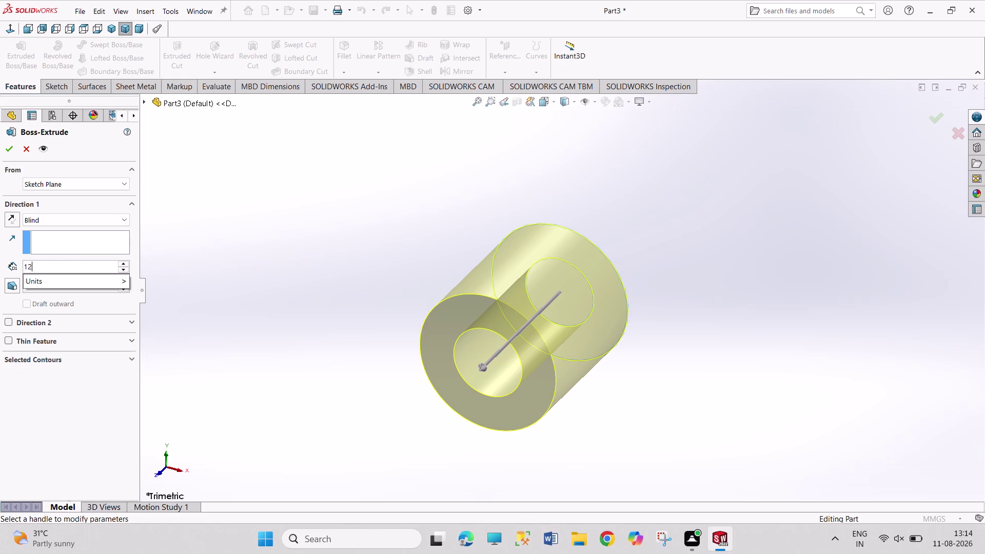
key(5)
key(Return)
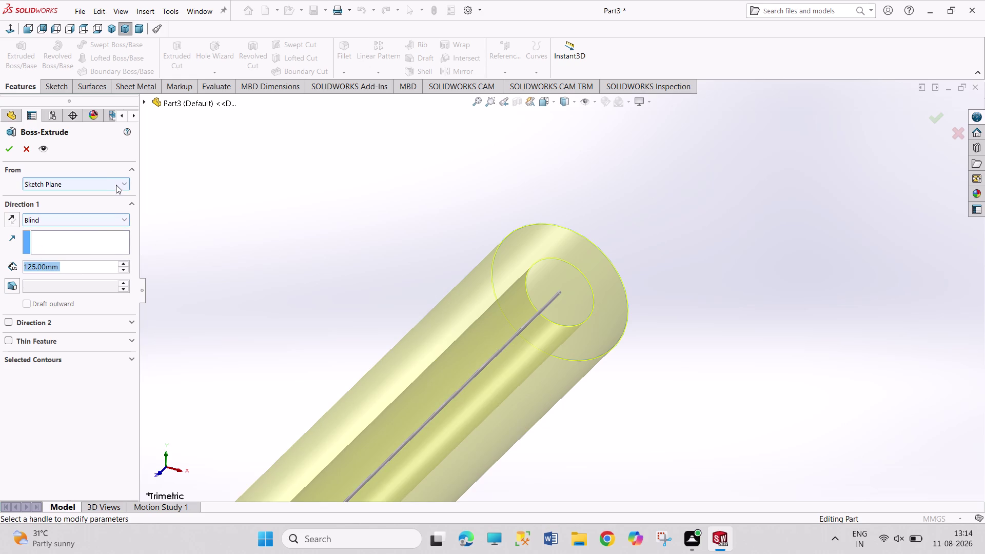
Set the end condition to Mid Plane and accept the 125 mm tube extrusion.
click(107, 219)
click(102, 273)
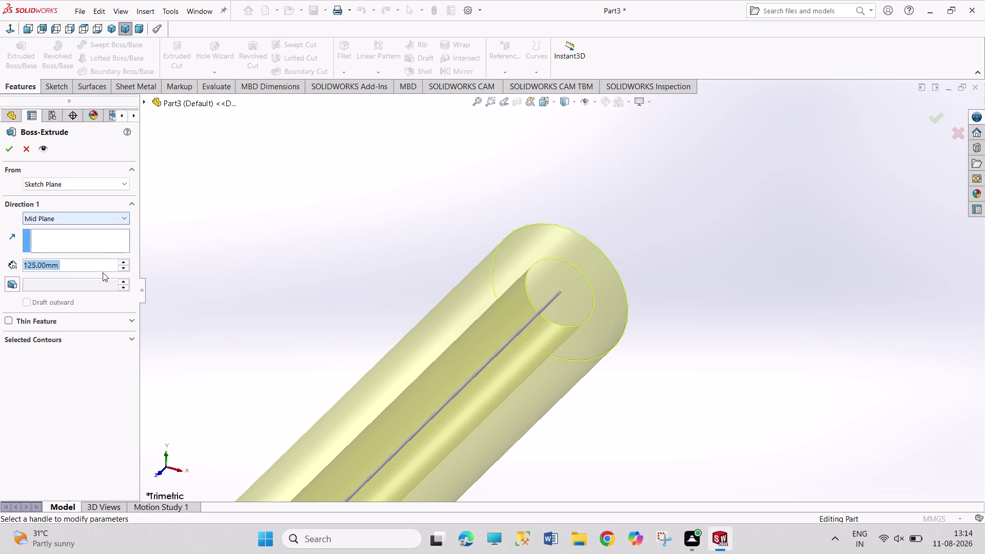
scroll(down, 3)
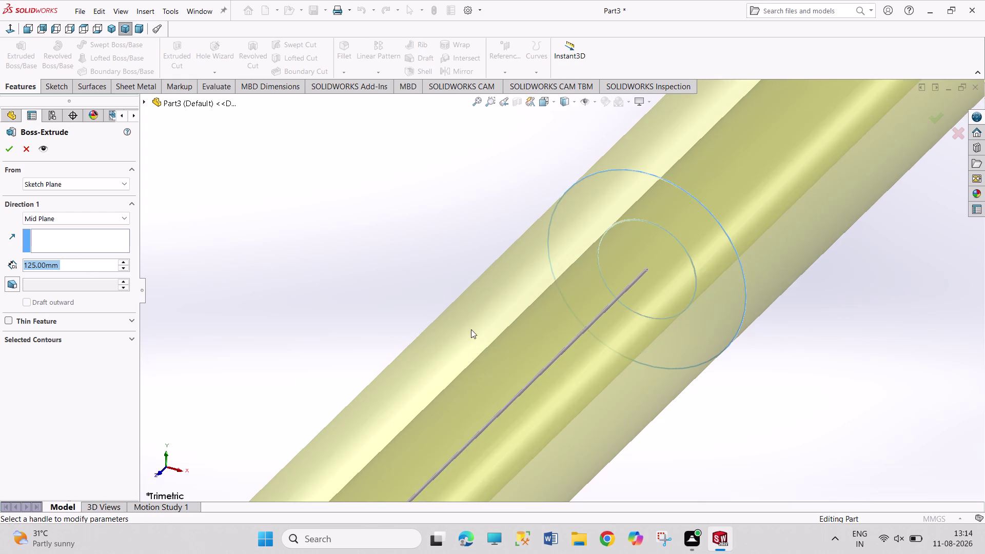
scroll(down, 3)
scroll(up, 3)
scroll(up, 3)
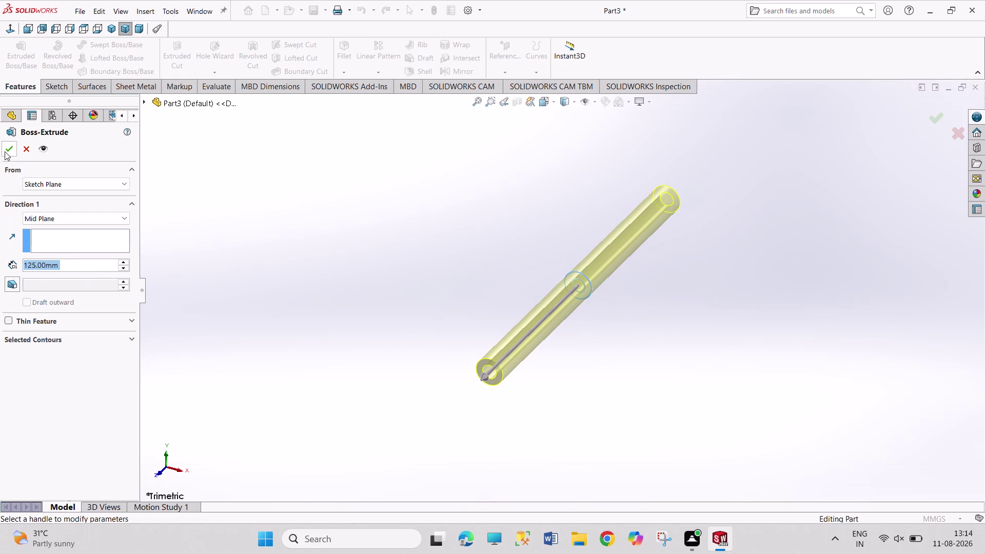
click(97, 211)
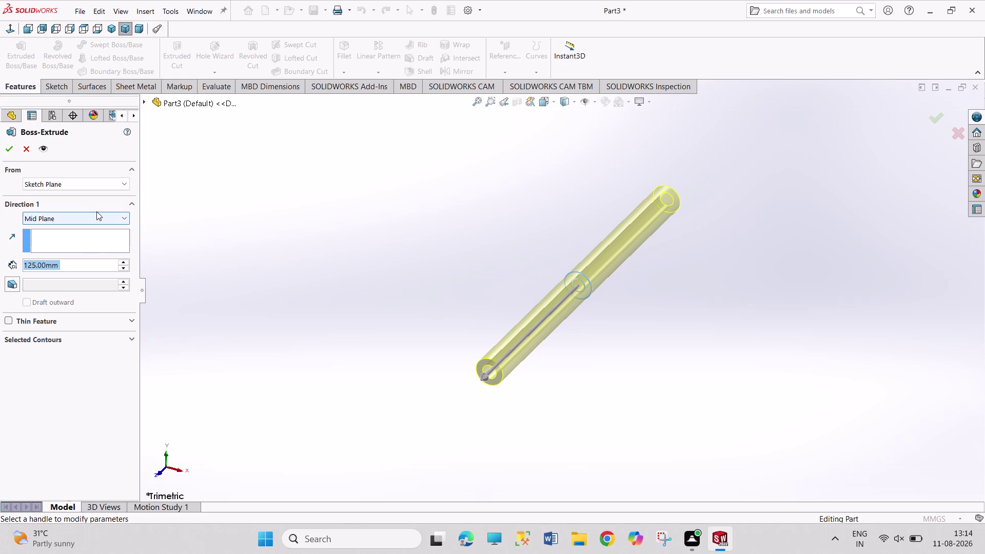
click(95, 218)
click(92, 229)
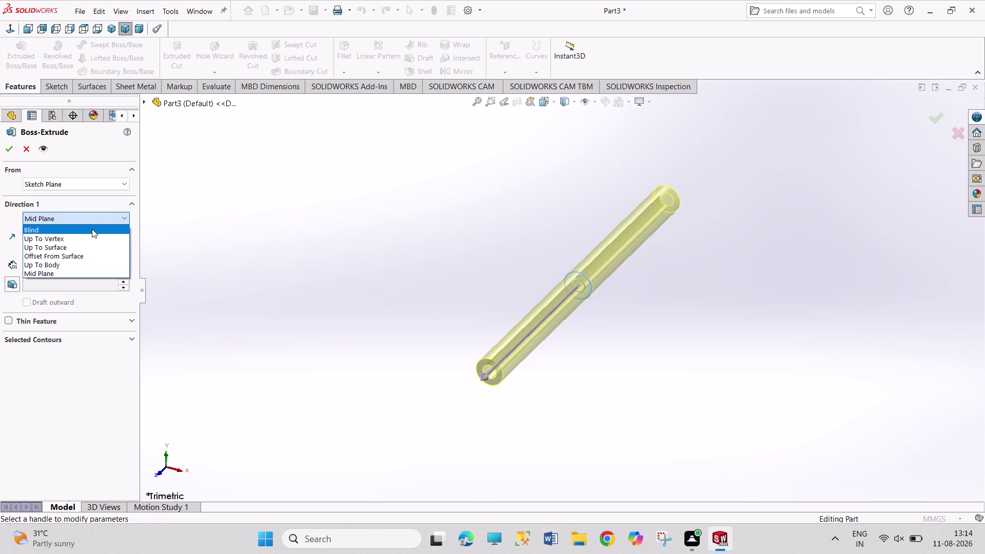
click(103, 222)
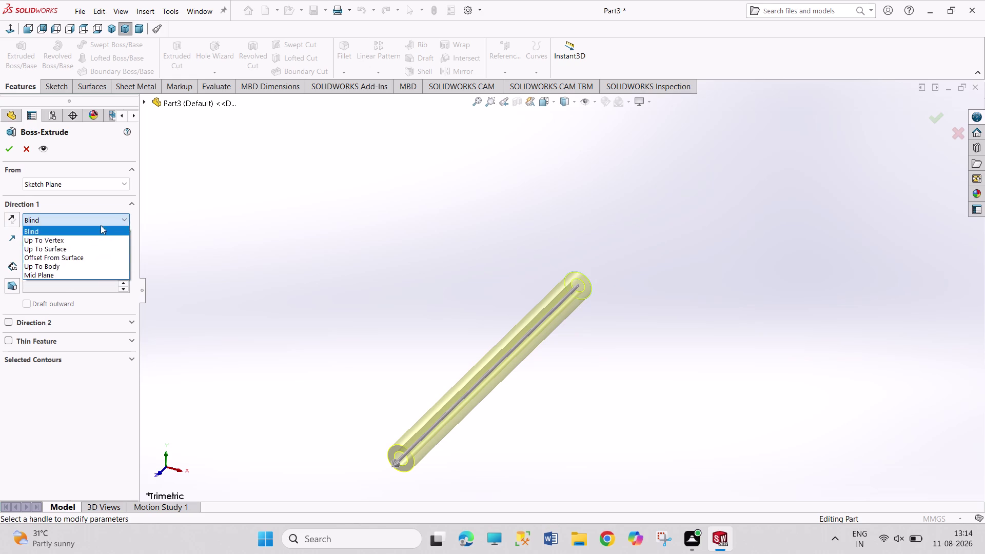
click(94, 273)
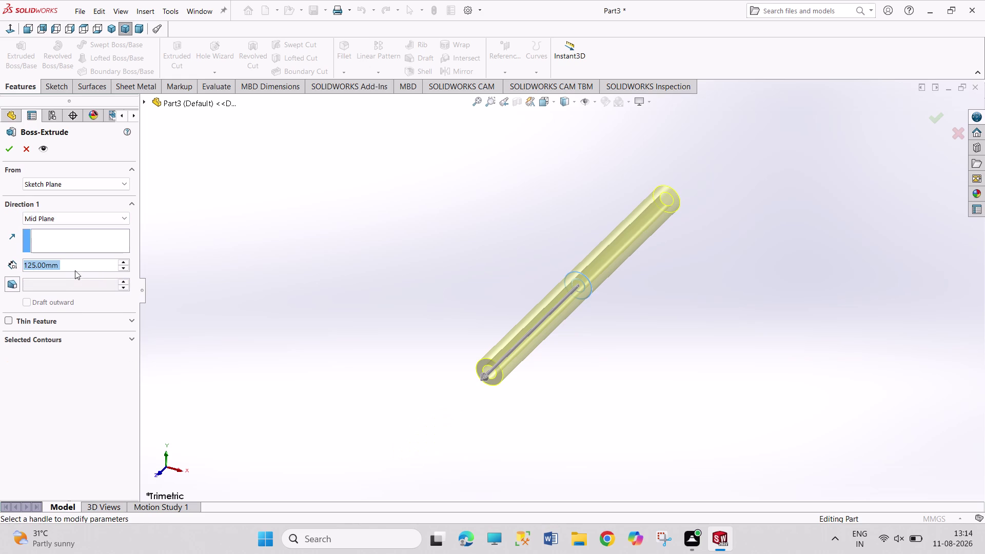
click(11, 152)
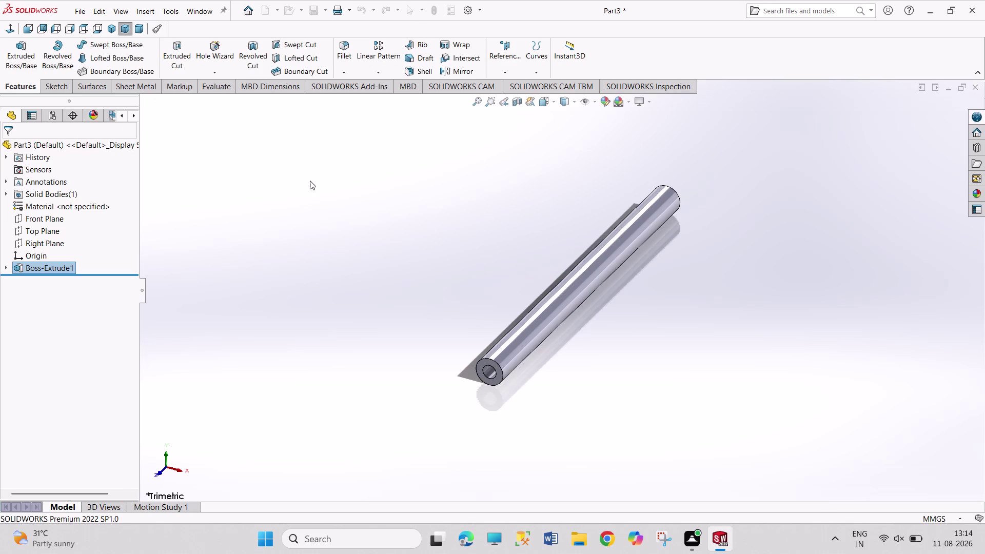
Open Save As and pick SHEET METAL 1.2 as the starting file name.
drag(310, 178, 437, 270)
drag(269, 194, 403, 260)
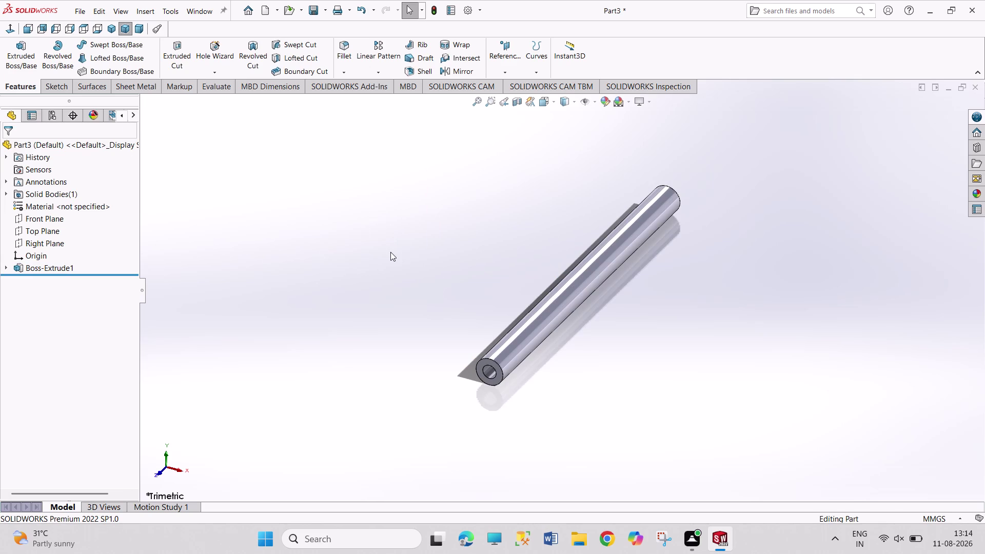
key(ctrl+s)
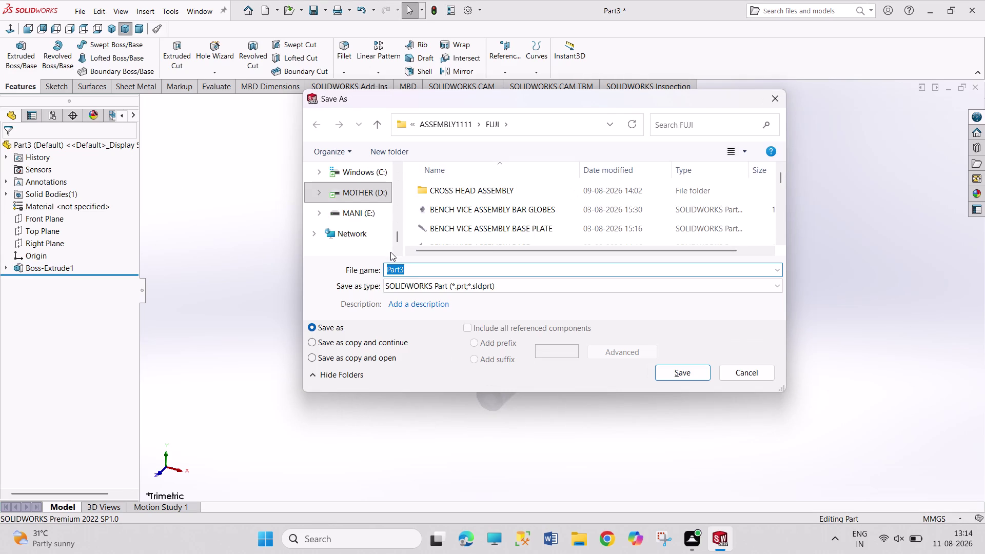
scroll(down, 3)
scroll(down, 3)
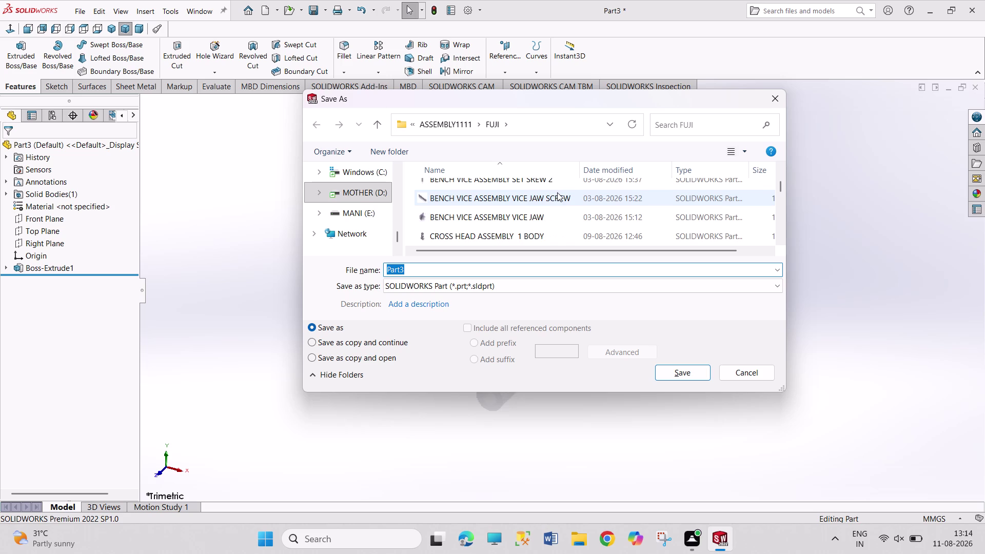
scroll(down, 3)
scroll(down, 3)
scroll(down, 3)
scroll(down, 3)
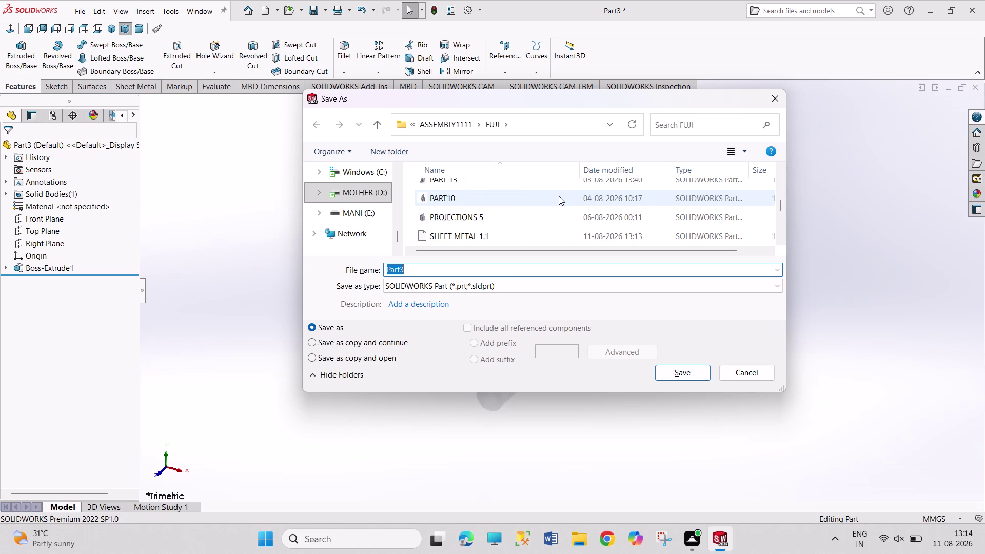
scroll(down, 3)
click(510, 219)
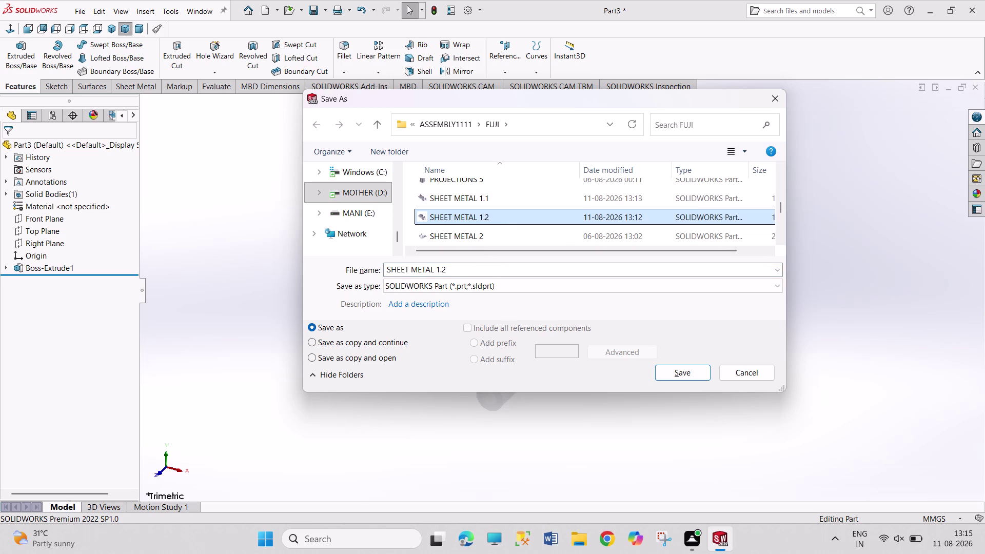
Change the name to SHEET METAL 1.3 and save the tube part.
double_click(483, 272)
click(483, 272)
key(BackSpace)
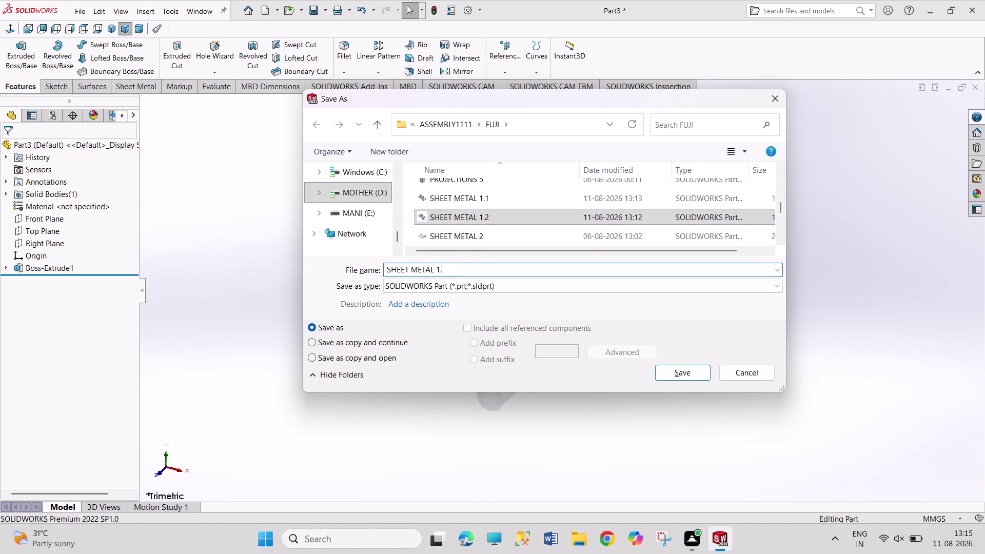
key(3)
key(Return)
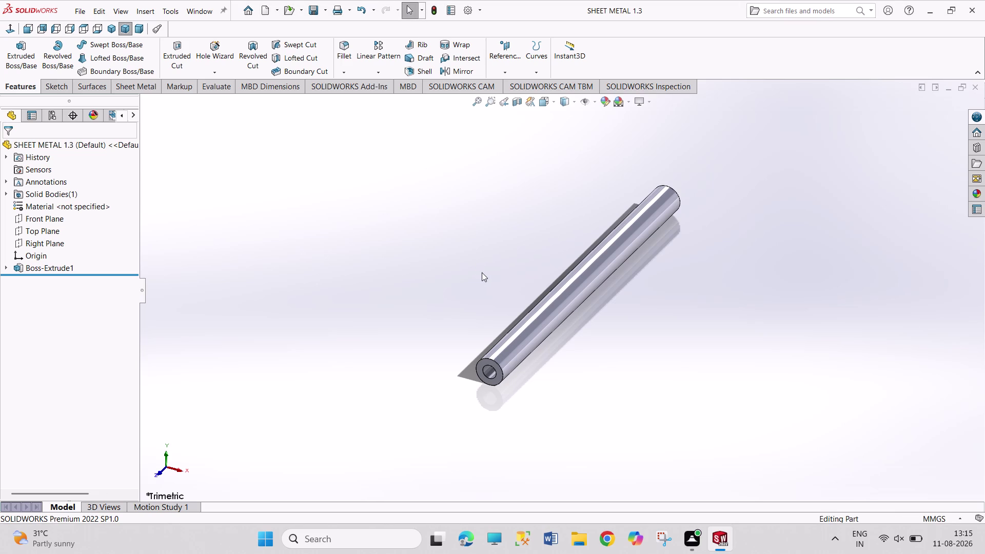
key(ctrl+n)
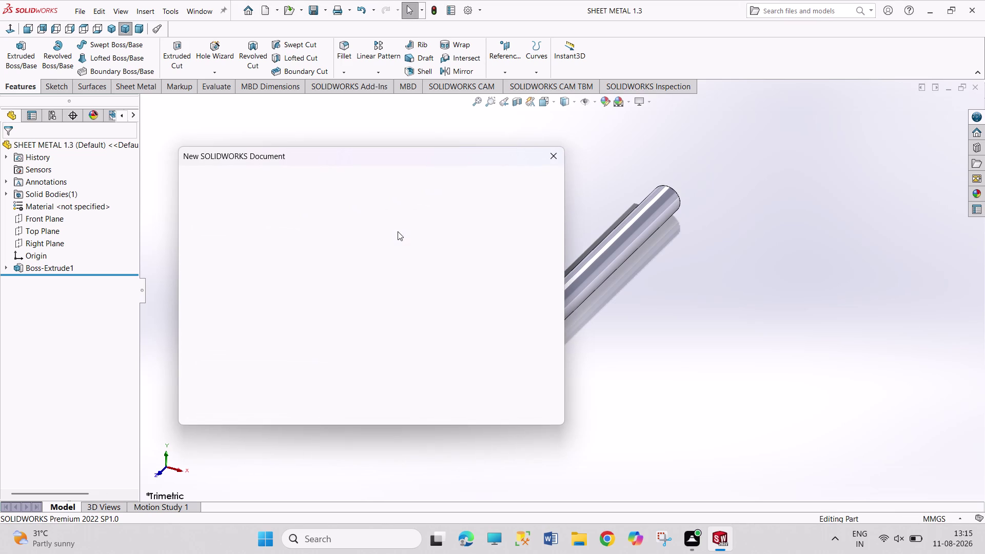
Create a new assembly and place SHEET METAL 1.1 at the origin.
key(Right)
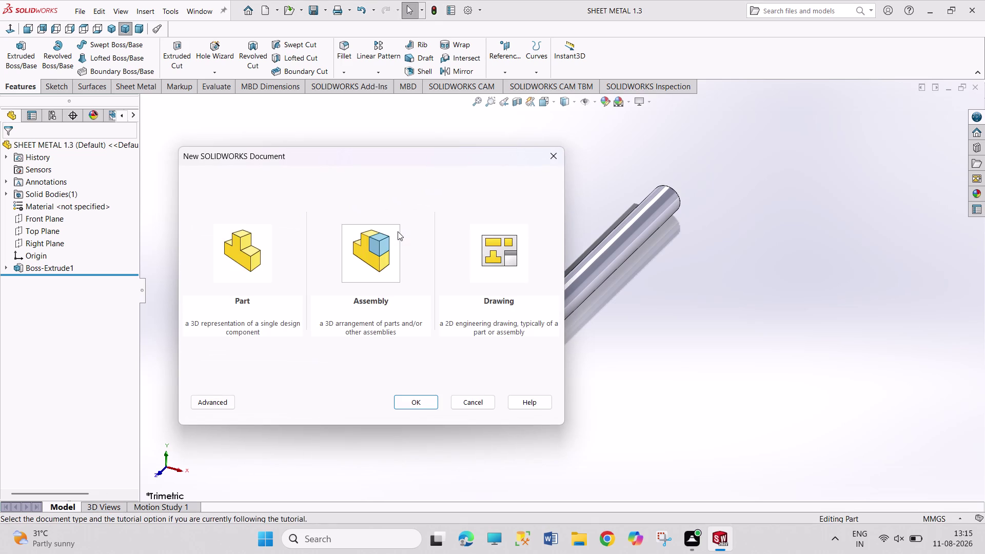
key(Return)
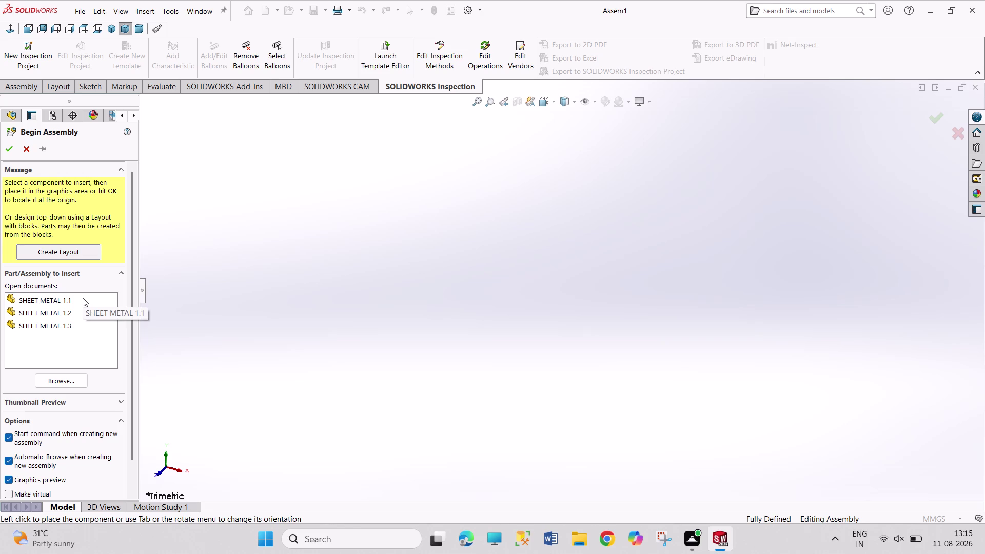
double_click(72, 298)
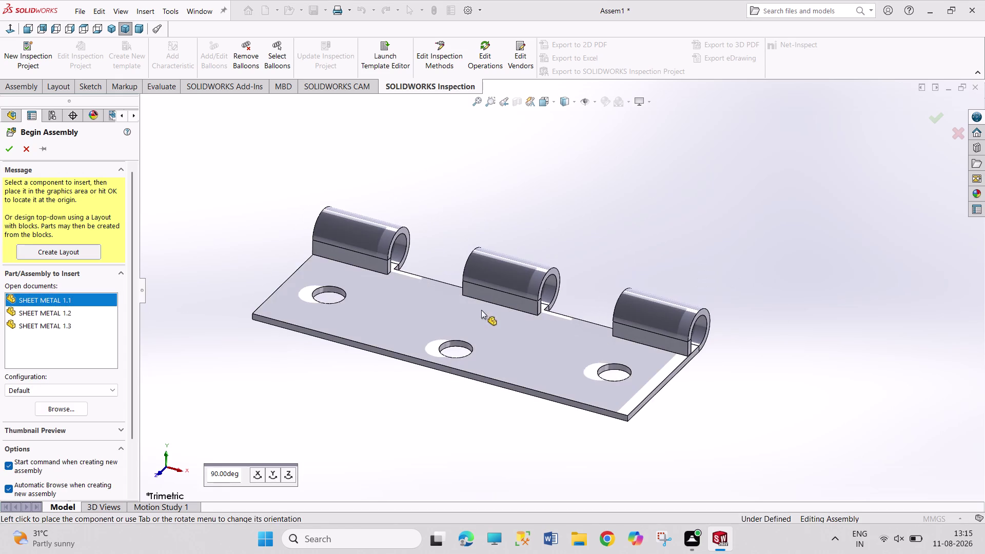
click(545, 306)
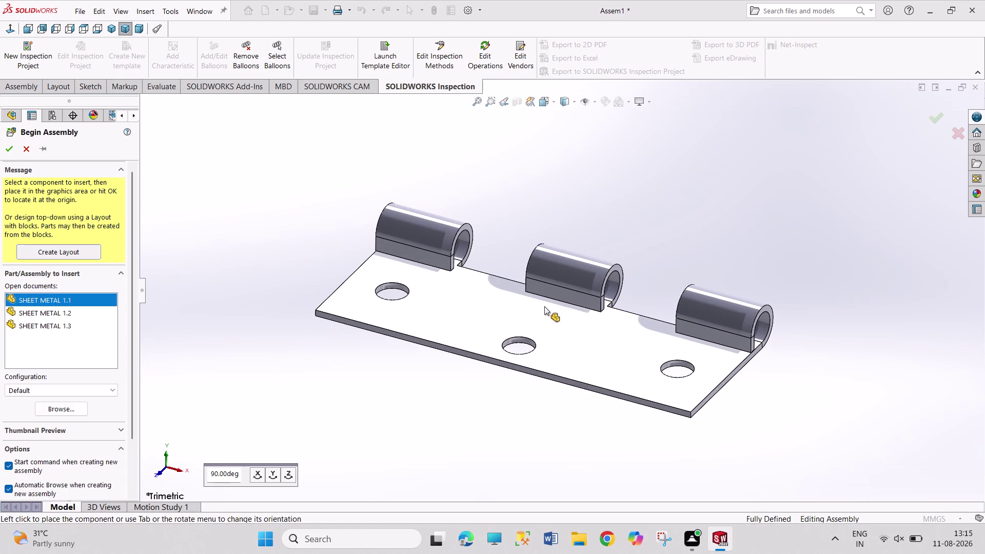
Switch to isometric view and select the inserted hinge leaf.
click(111, 29)
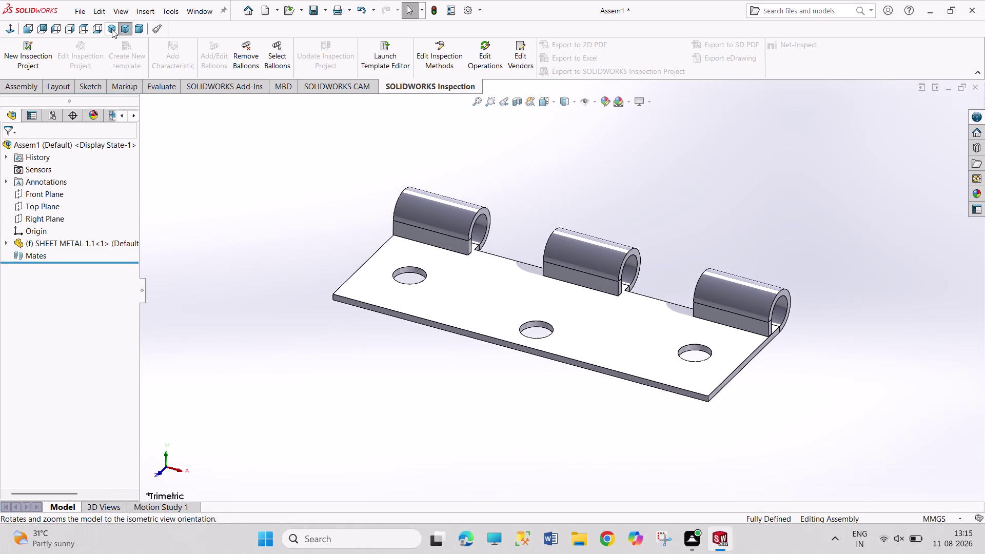
scroll(up, 3)
scroll(down, 3)
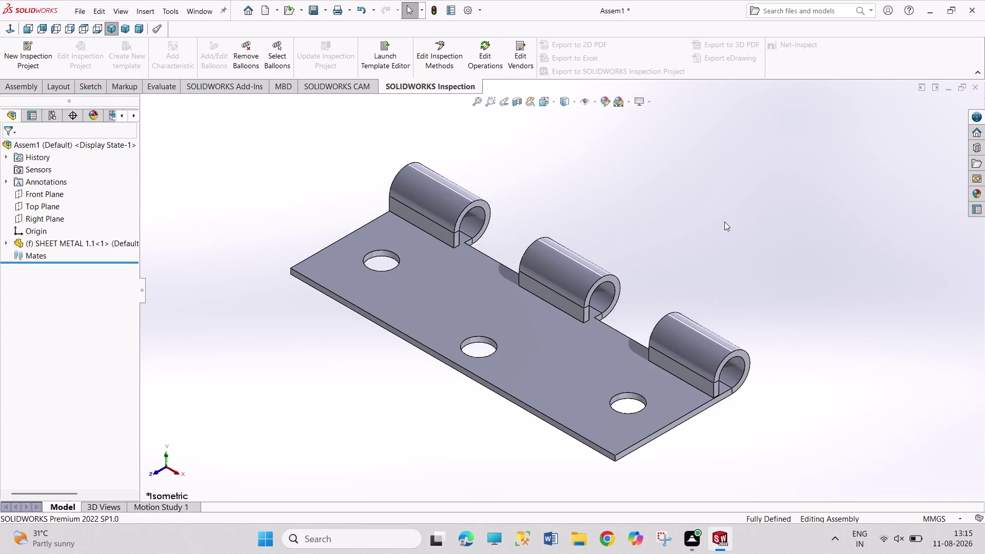
scroll(up, 3)
scroll(up, 3)
scroll(down, 3)
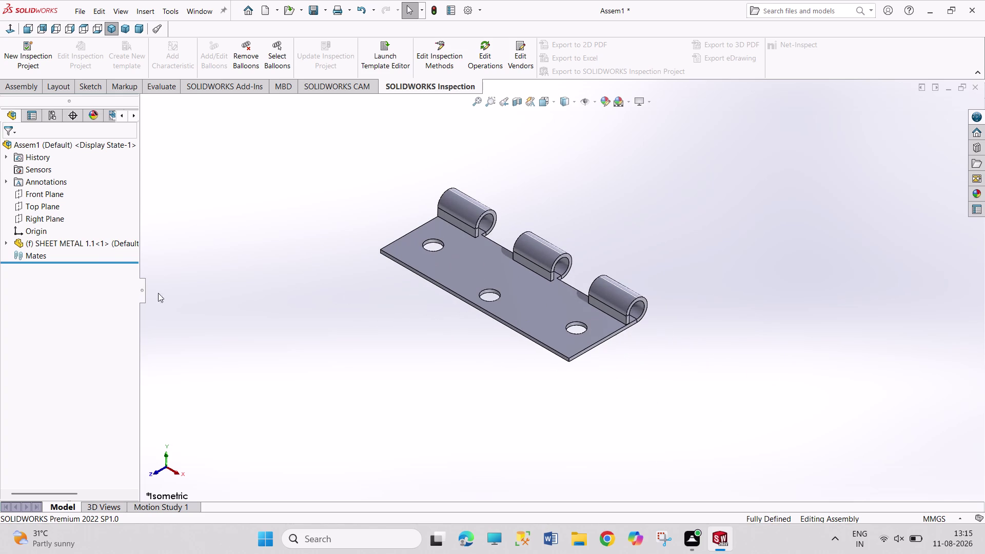
click(63, 239)
Float the SHEET METAL 1.1 hinge leaf and expand its feature tree.
right_click(63, 240)
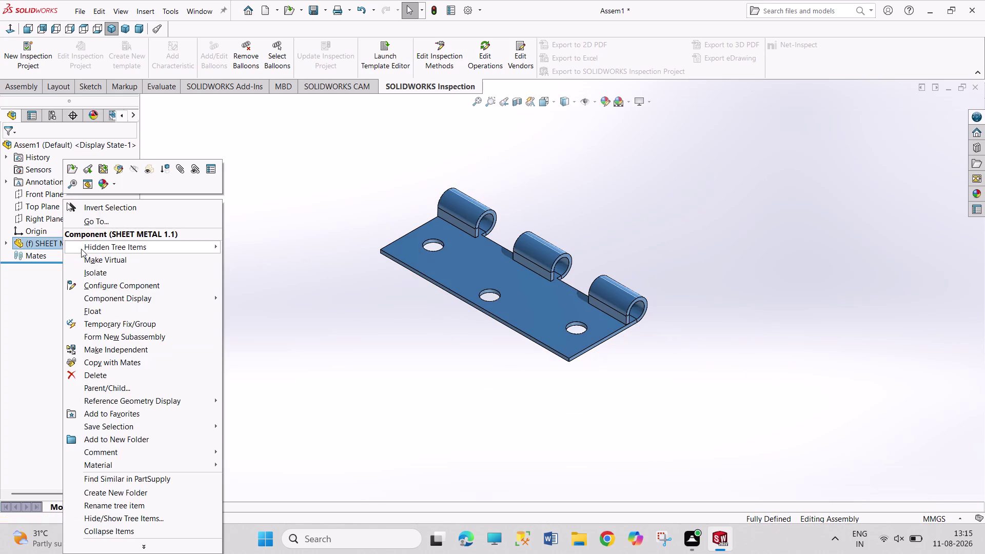
click(108, 310)
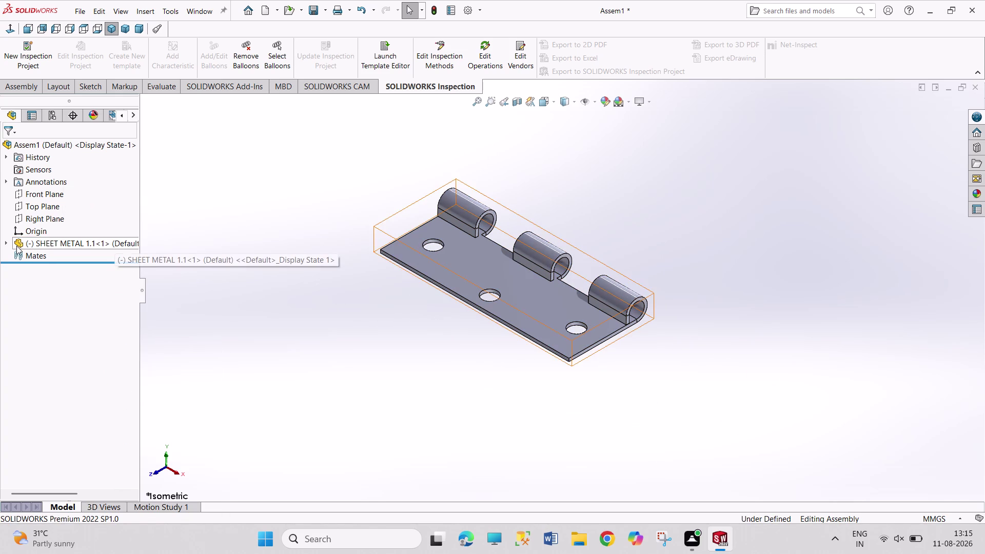
click(3, 242)
click(6, 243)
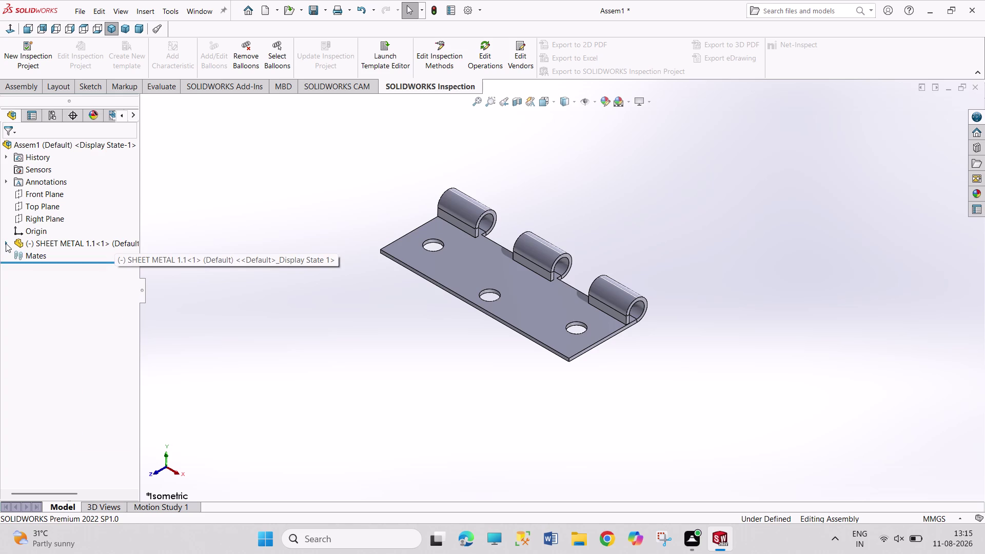
Mate the hinge leaf's Front Plane coincident with the assembly's Front Plane.
click(62, 332)
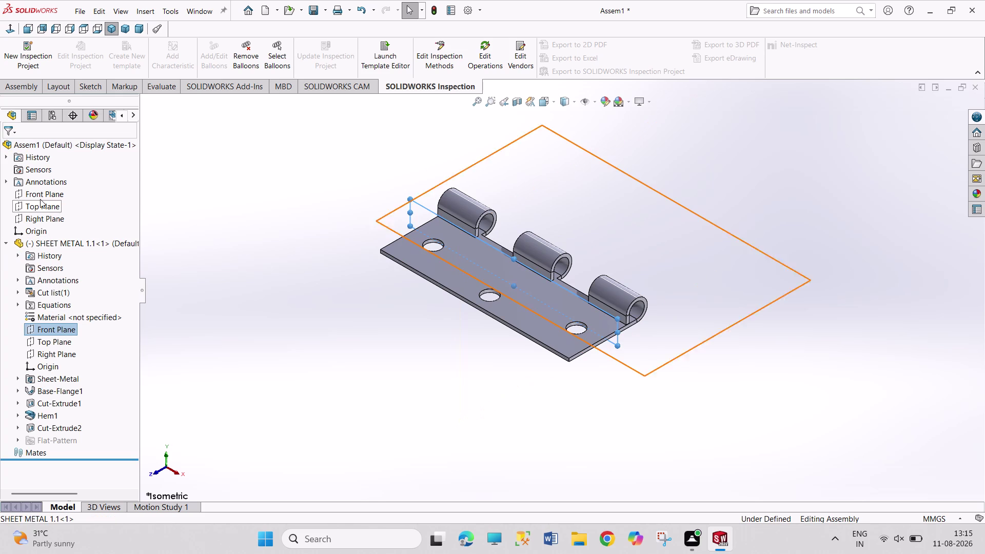
click(40, 198)
click(48, 206)
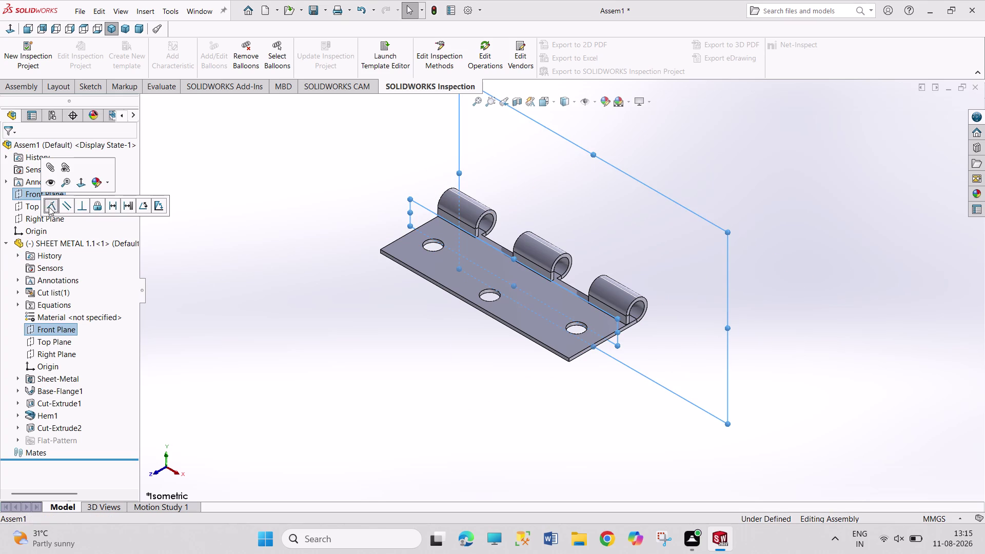
click(30, 206)
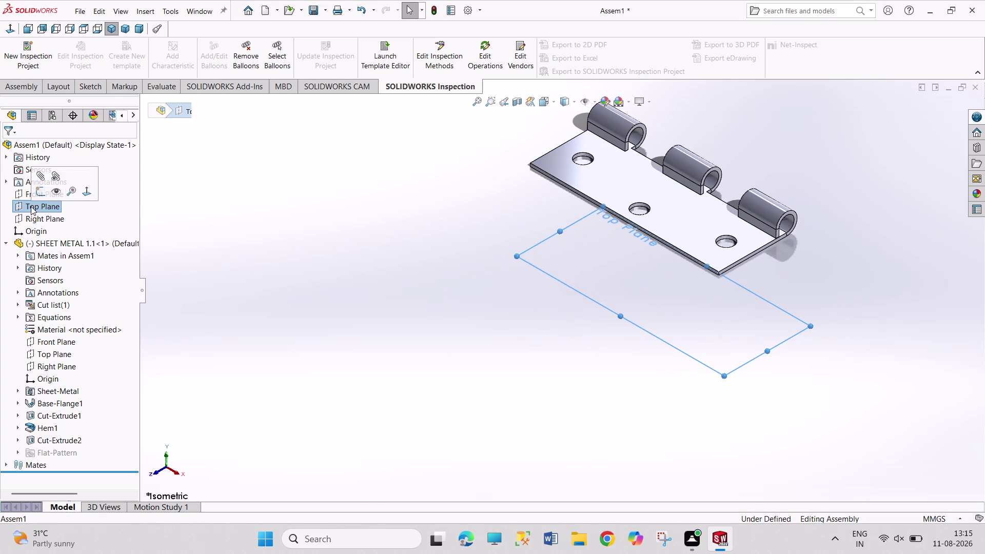
Mate the hinge leaf's Top Plane coincident with the assembly's Top Plane.
click(53, 353)
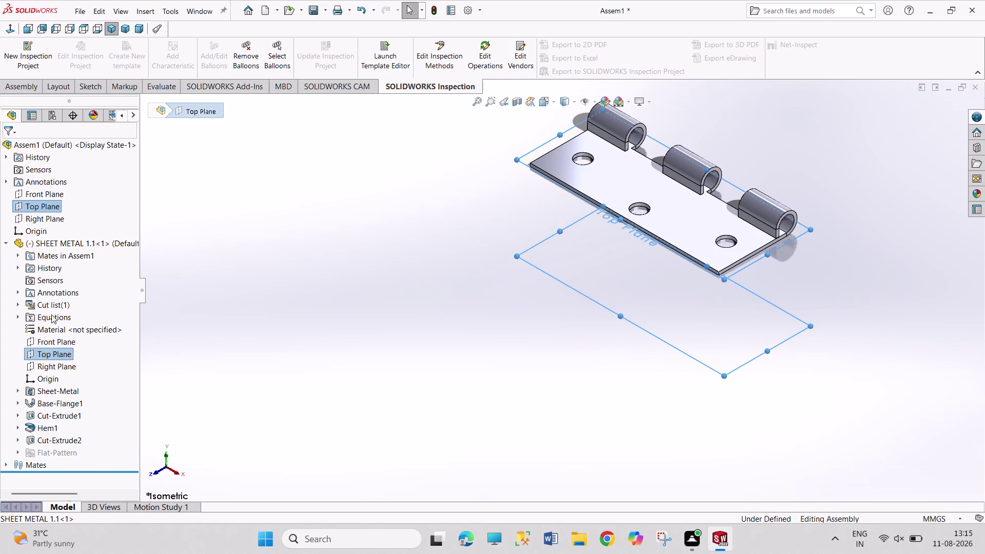
click(239, 279)
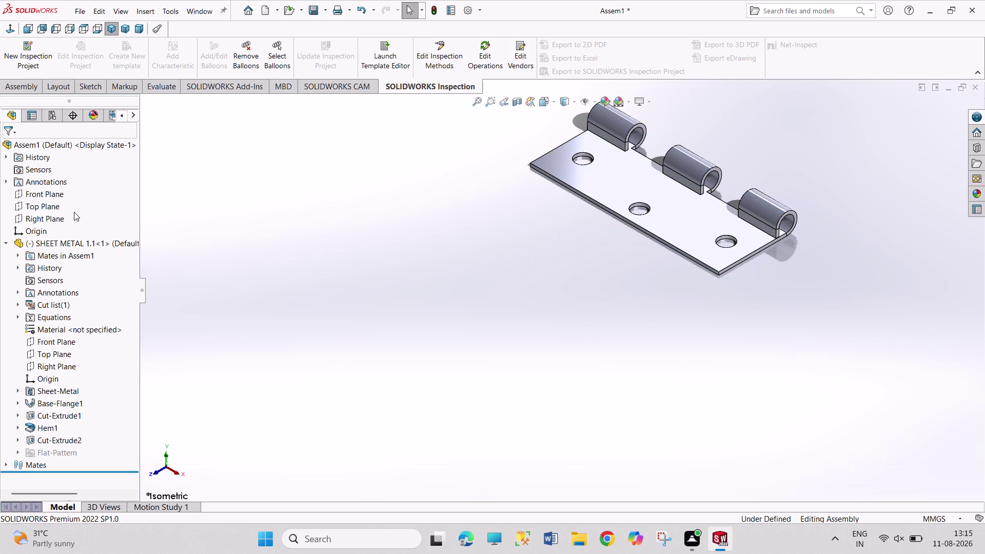
click(55, 205)
click(62, 353)
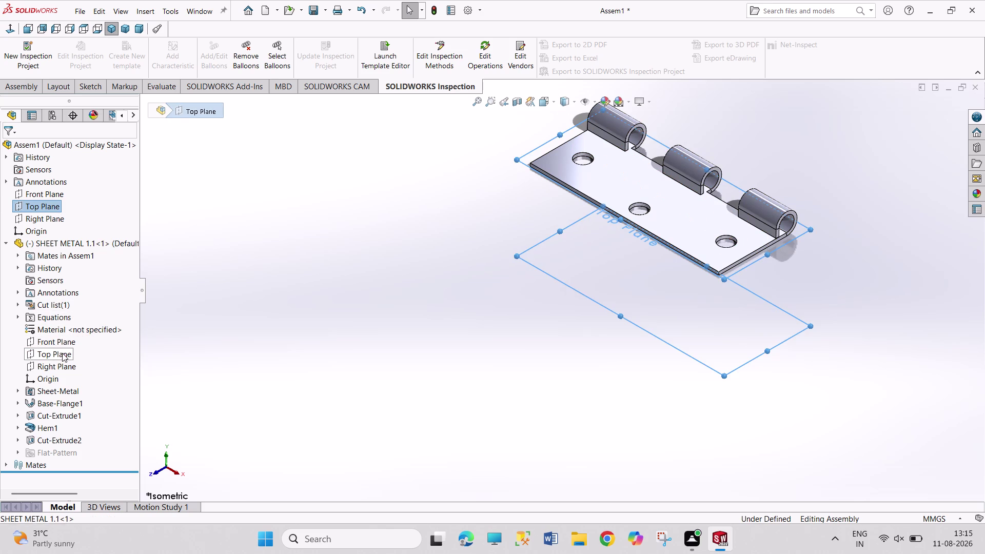
click(71, 361)
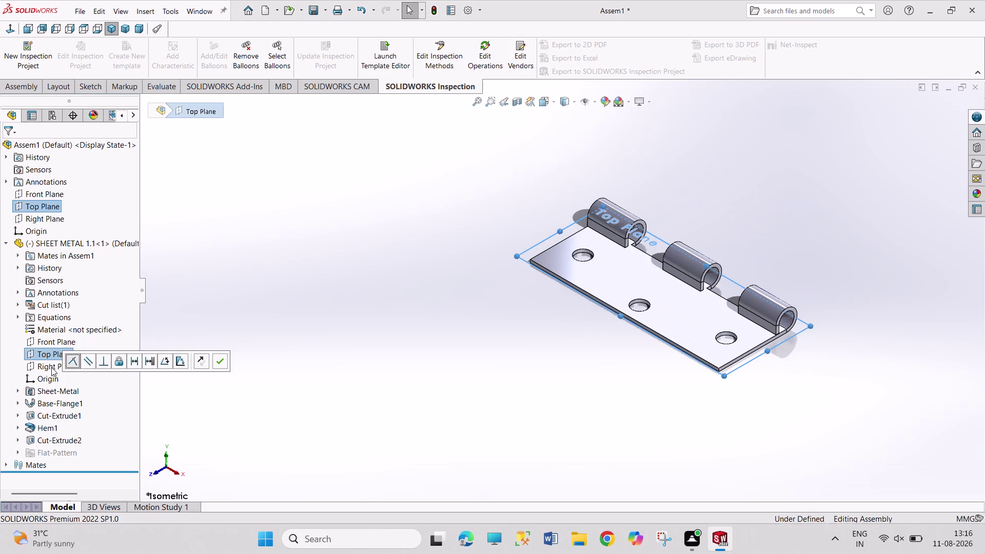
click(52, 366)
Select the hinge leaf's and assembly's Right Planes for a coincident mate.
click(50, 216)
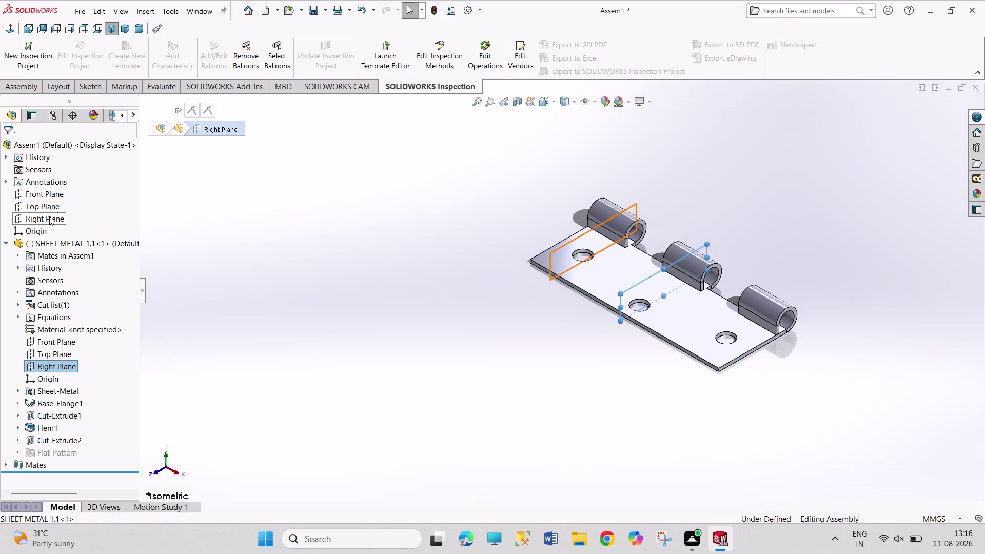
click(60, 220)
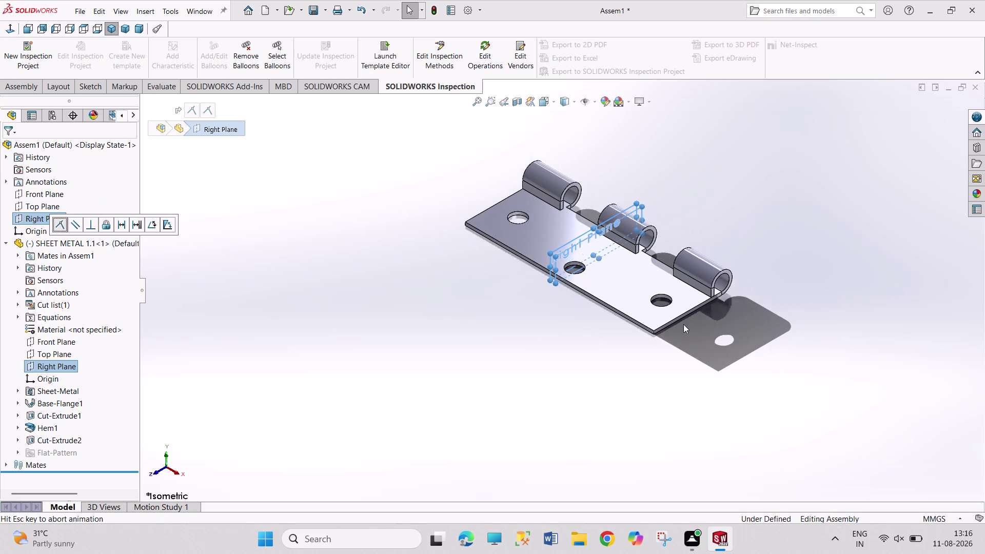
scroll(up, 3)
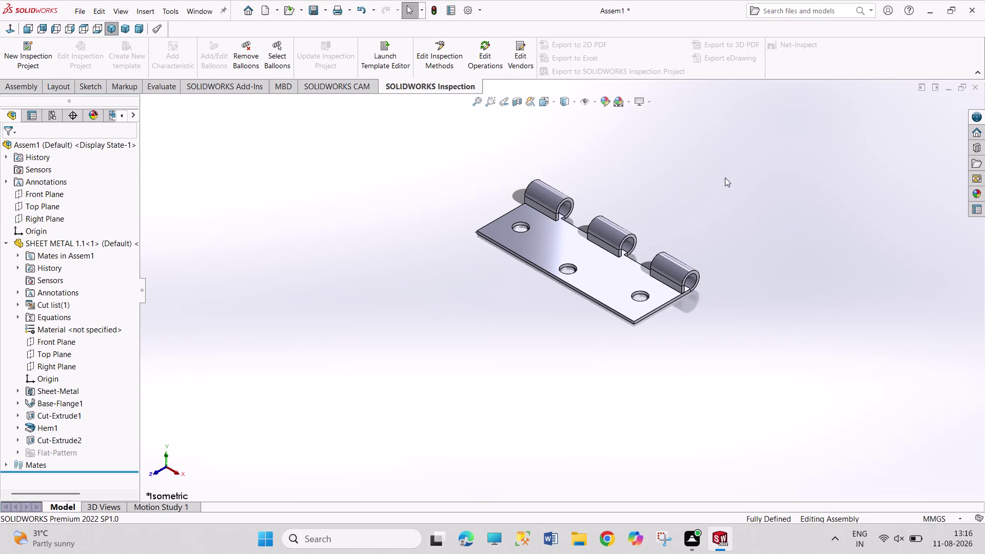
scroll(down, 3)
scroll(down, 3)
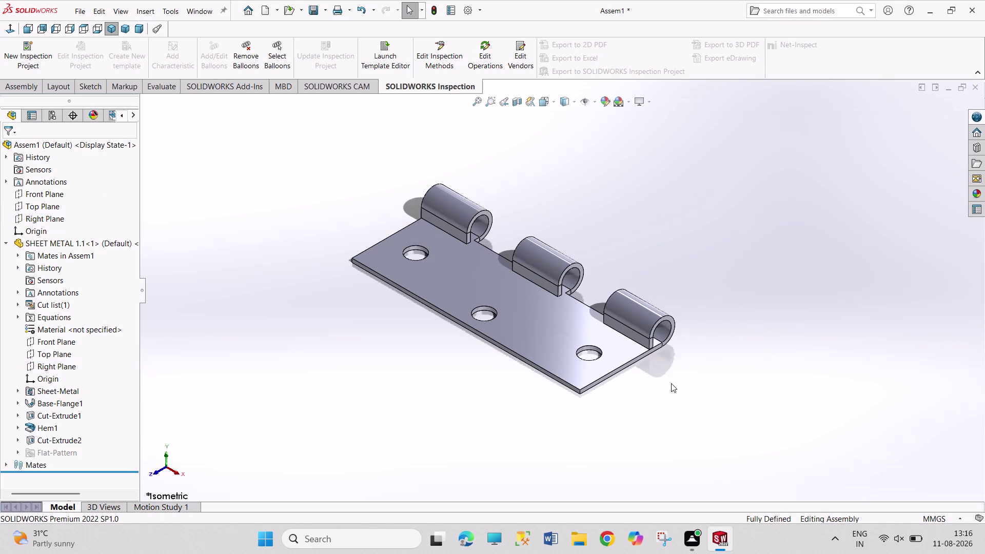
scroll(down, 3)
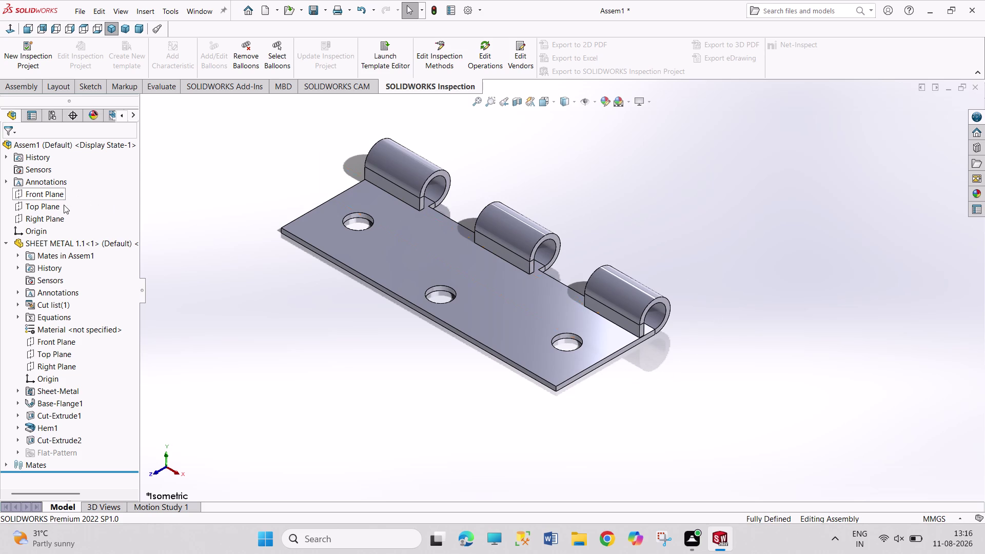
Start Insert Components and choose SHEET METAL 1.2 from the open documents.
click(27, 85)
click(73, 53)
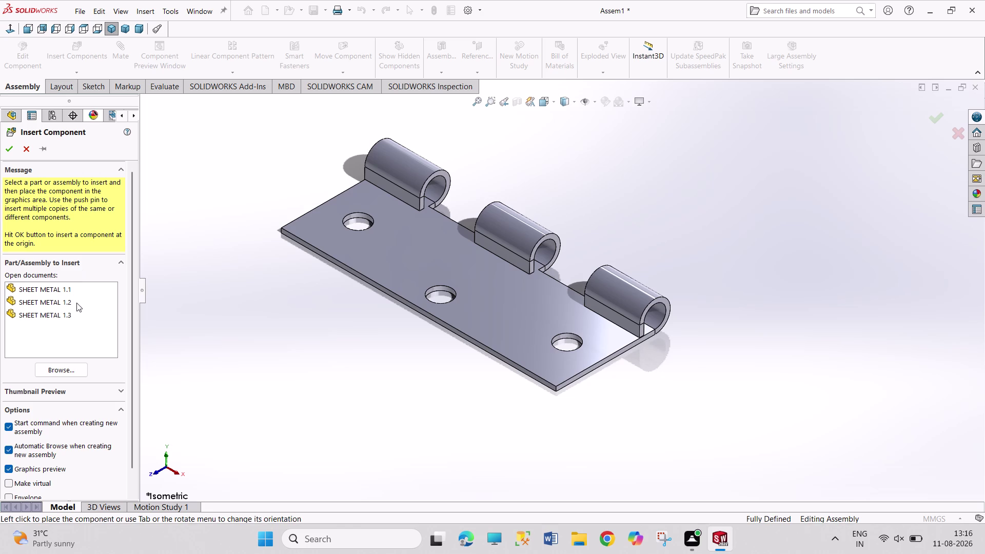
double_click(77, 303)
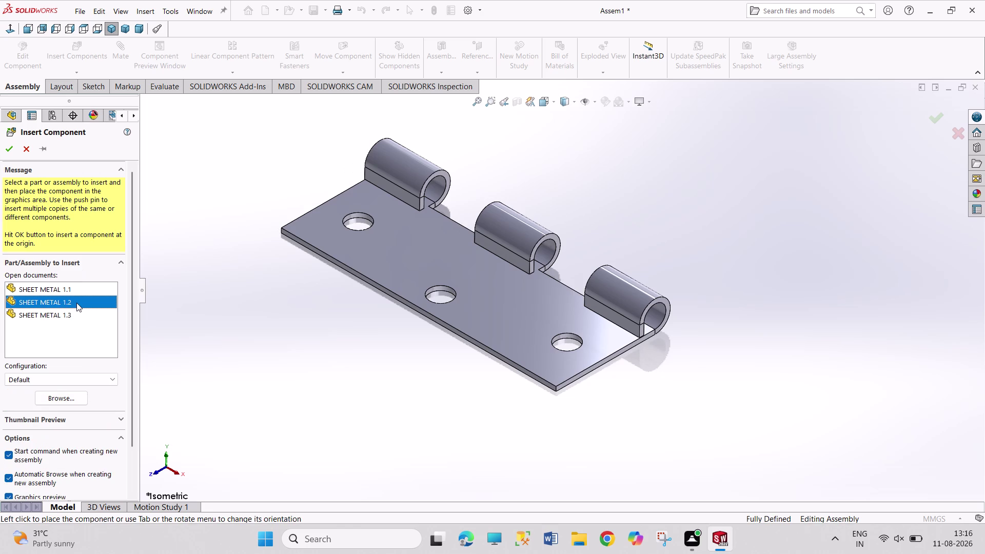